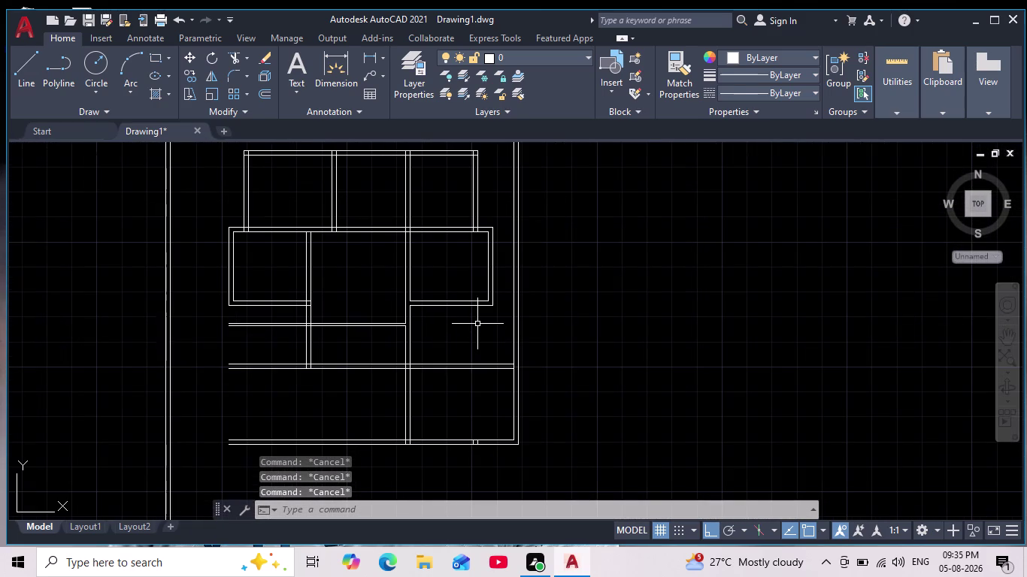
Fence-trim the horizontal wall lines between the middle walls.
scroll(down, 3)
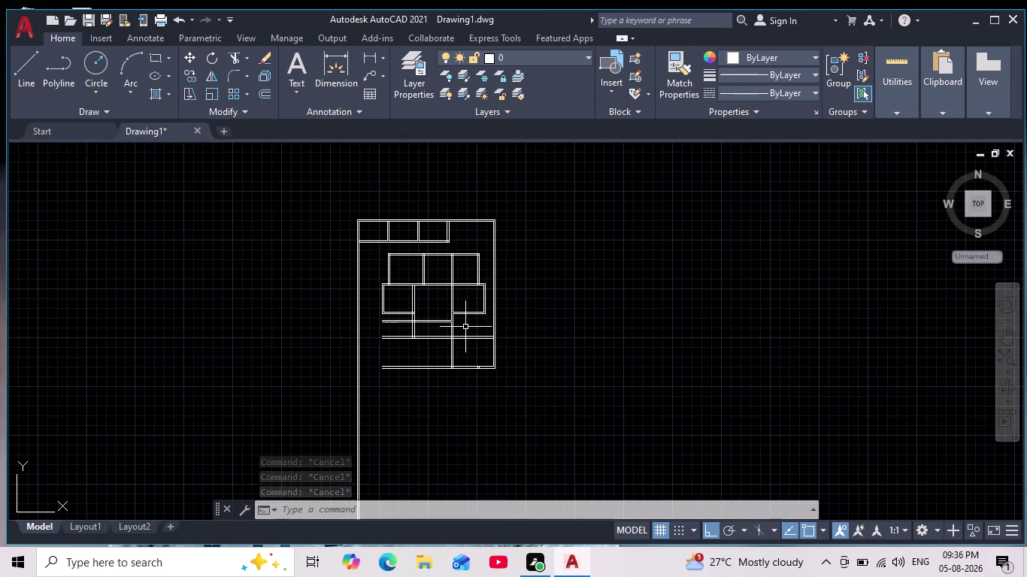
scroll(up, 3)
scroll(up, 3)
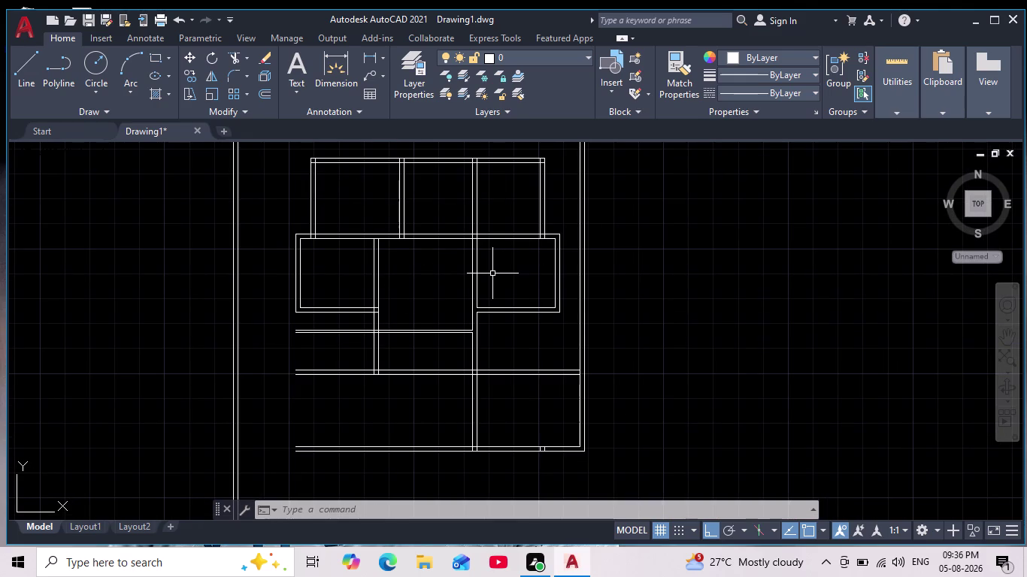
scroll(down, 3)
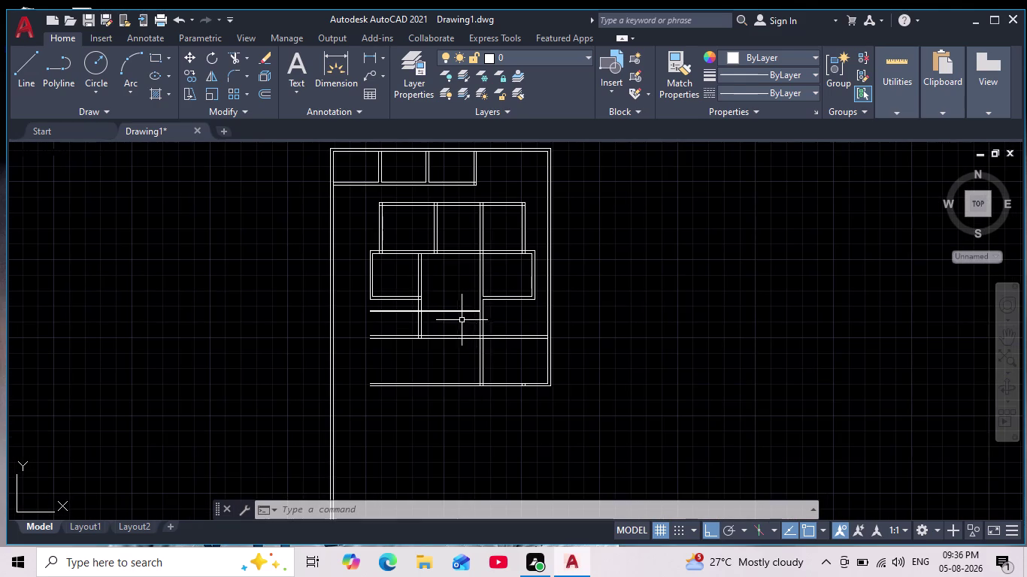
scroll(up, 3)
scroll(up, 3)
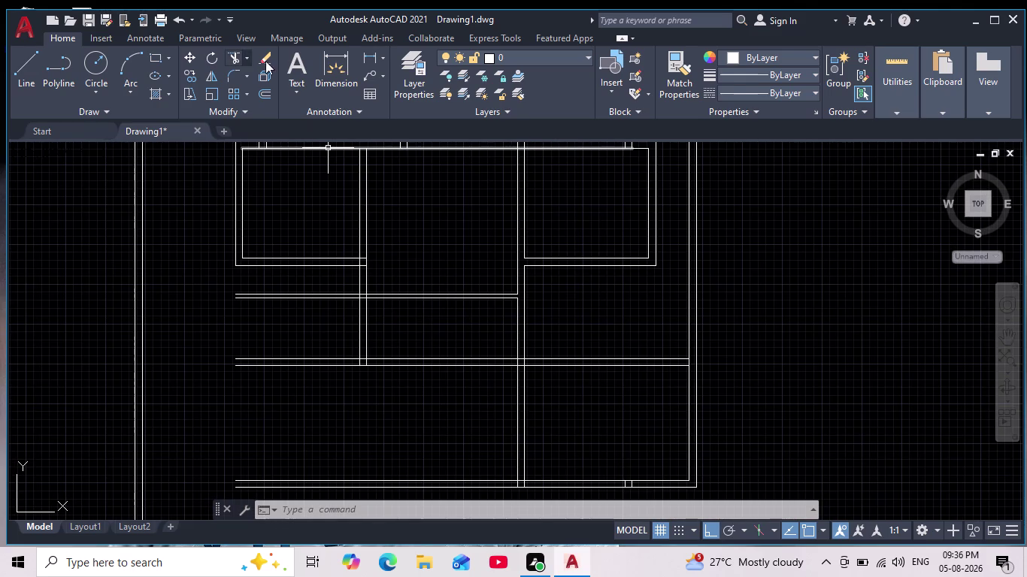
click(240, 55)
drag(433, 263, 435, 297)
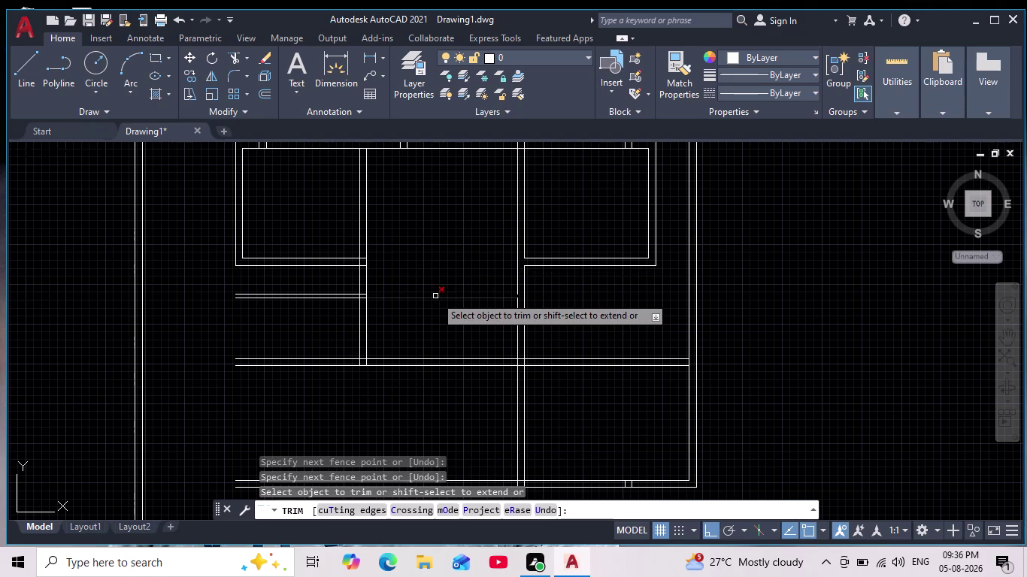
drag(452, 314, 454, 282)
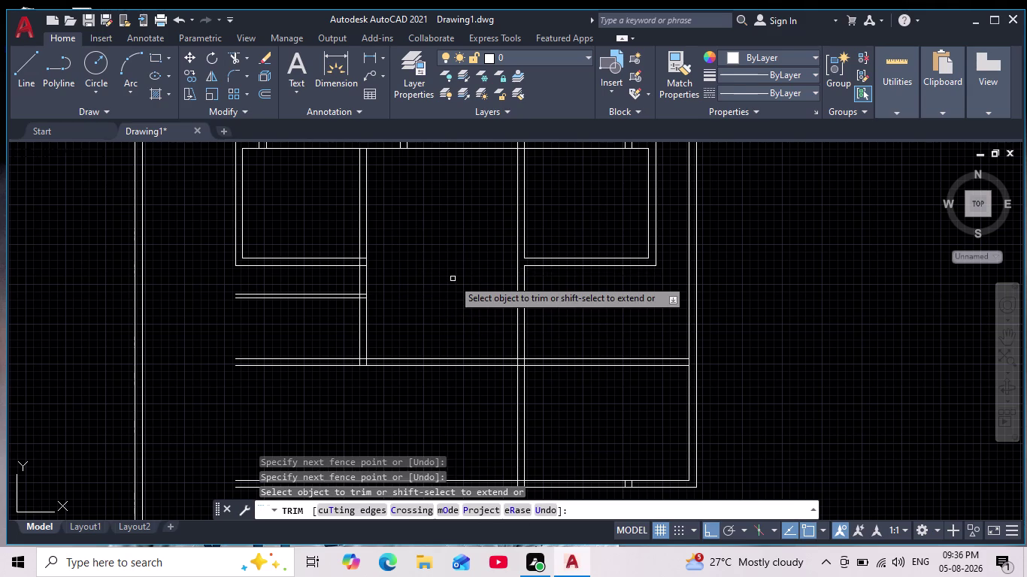
key(Escape)
key(Escape)
Extend the vertical wall line down to the lower wall with EX.
text(ex)
key(Return)
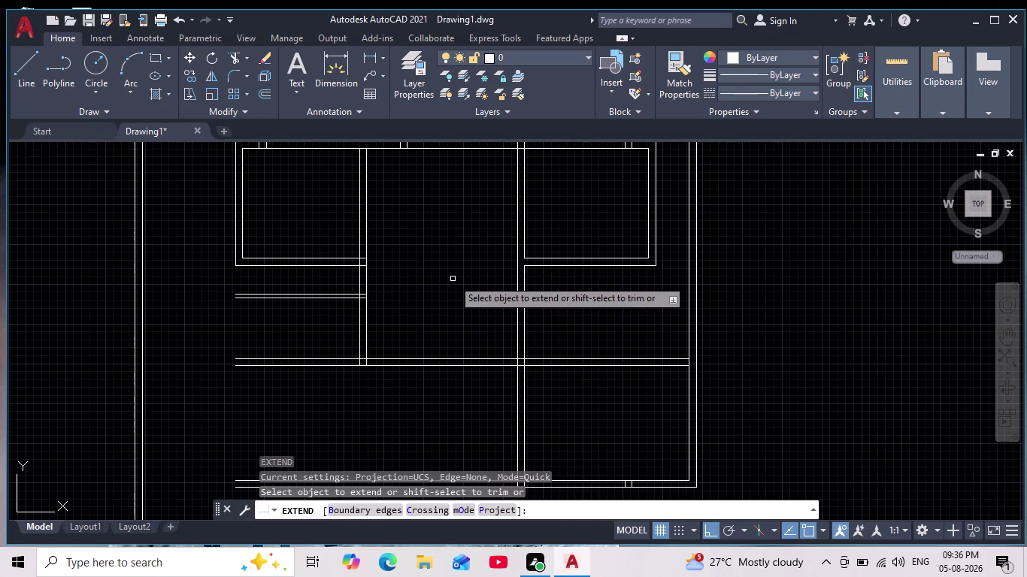
click(517, 285)
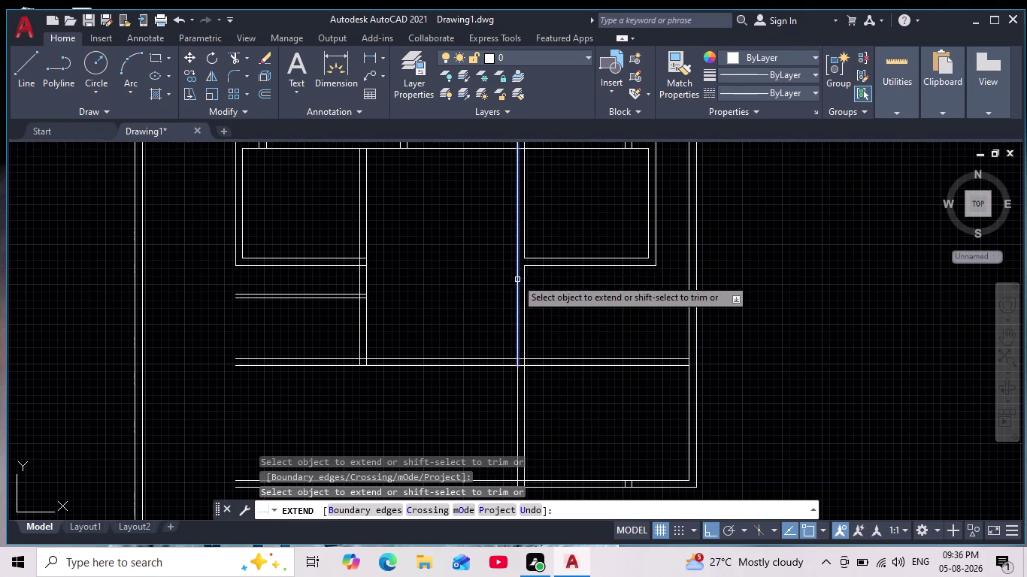
scroll(down, 3)
scroll(up, 3)
key(Escape)
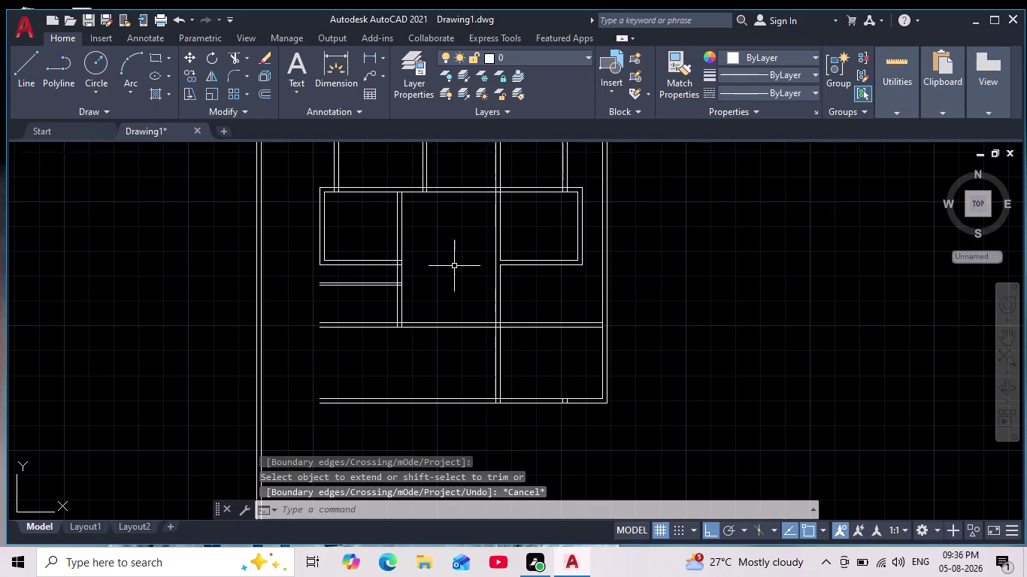
key(Escape)
scroll(up, 3)
middle_drag(382, 265, 379, 308)
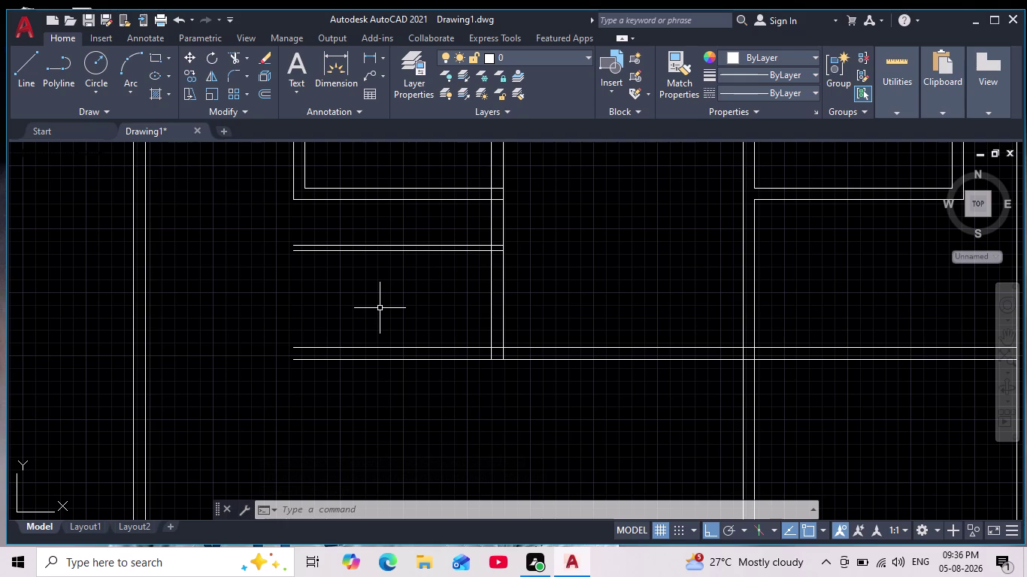
Offset the vertical wall line 3'10.5" to the left.
key(o)
key(Return)
text(3'10)
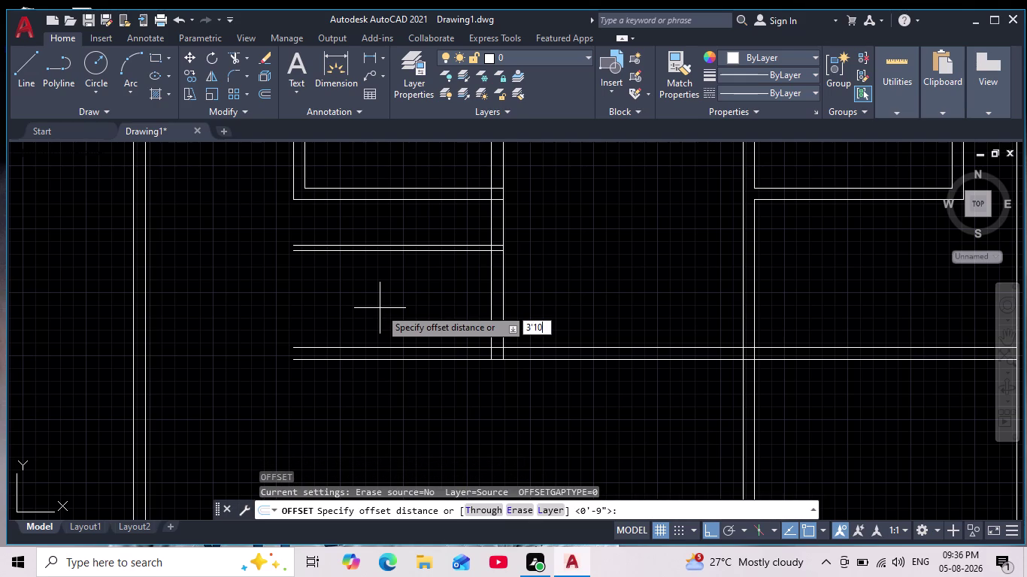
text(.5")
key(Return)
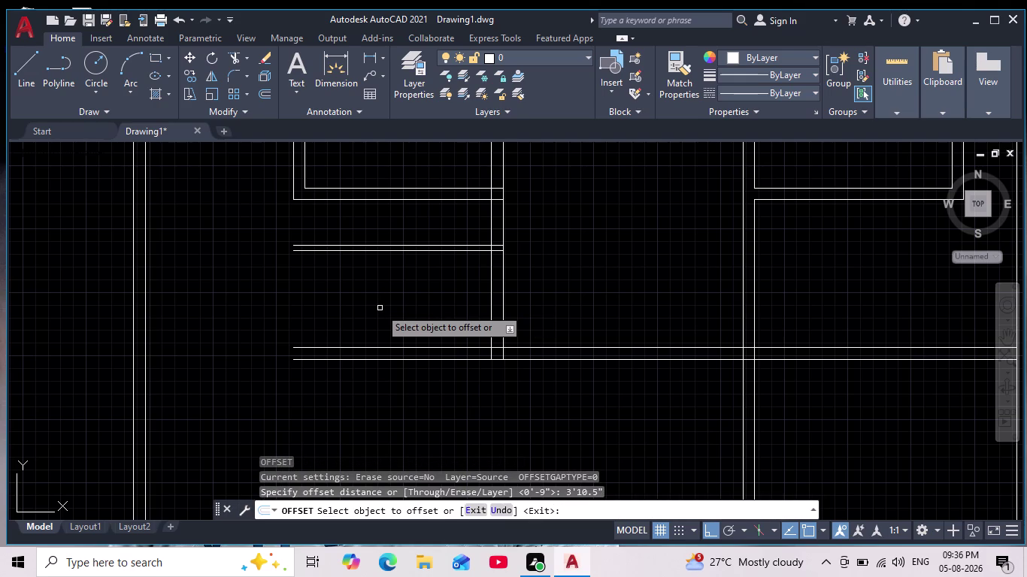
click(492, 307)
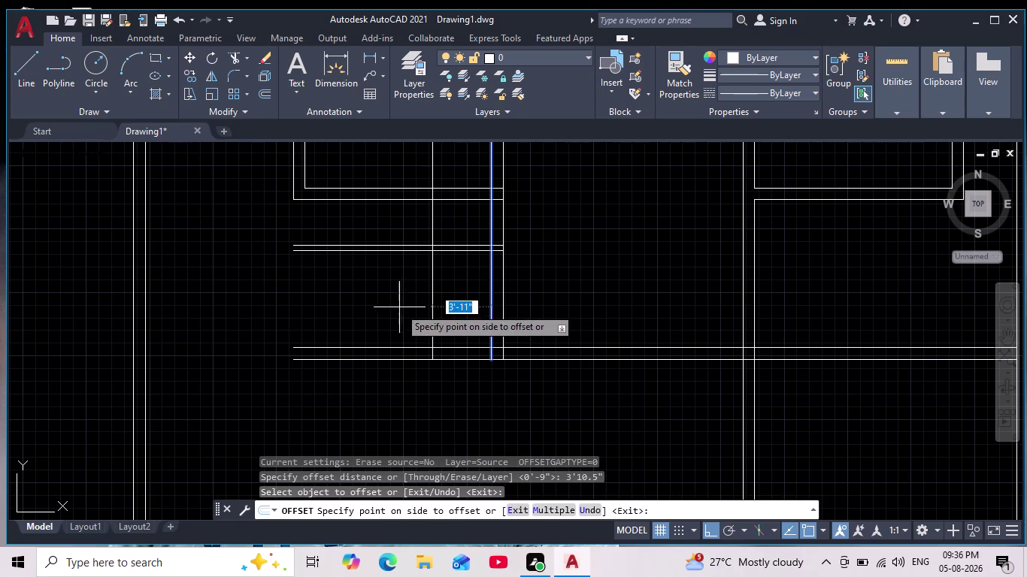
click(378, 306)
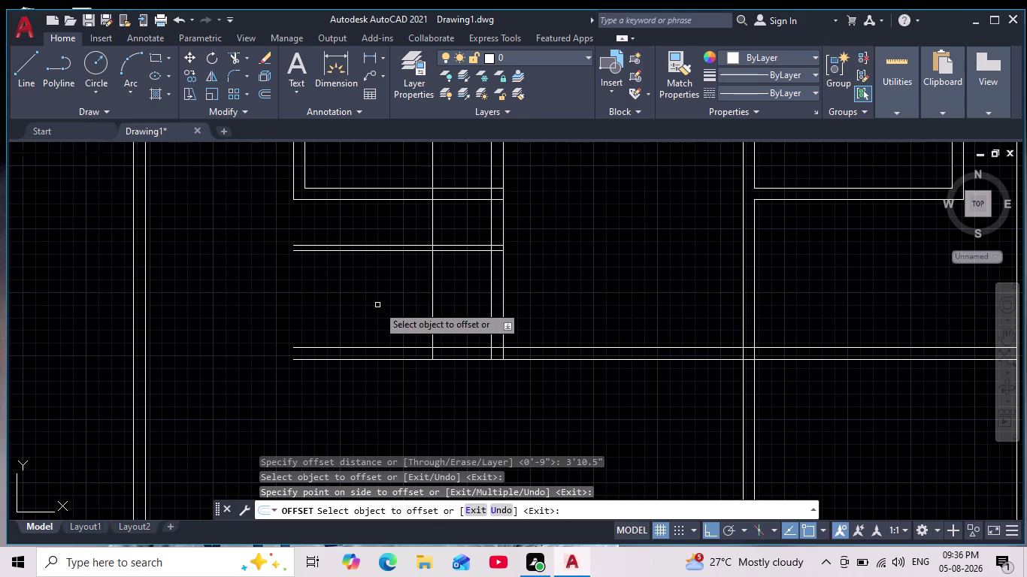
key(Return)
Offset the new vertical line 4.5" further left.
key(Return)
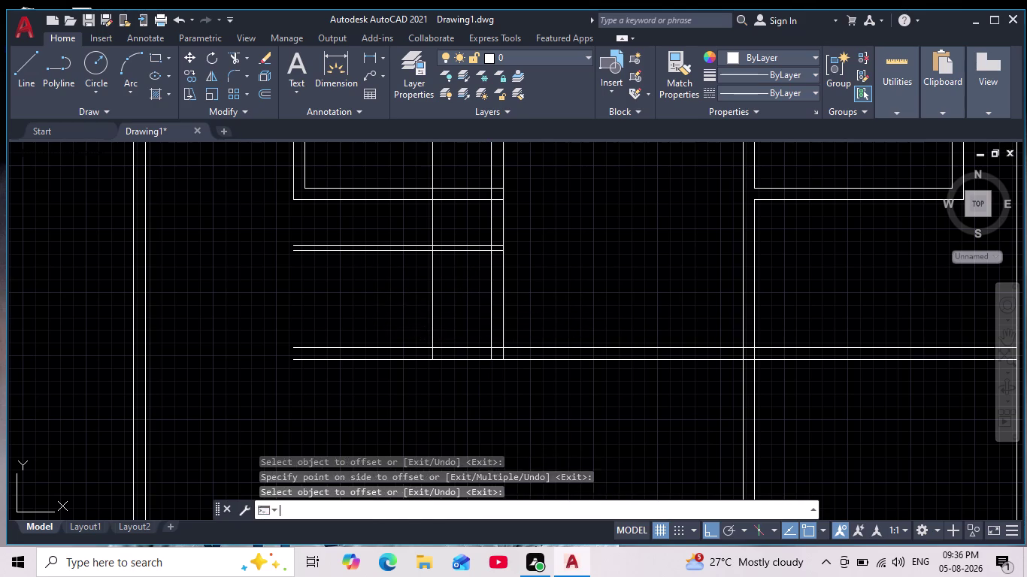
text(4.5)
key(Return)
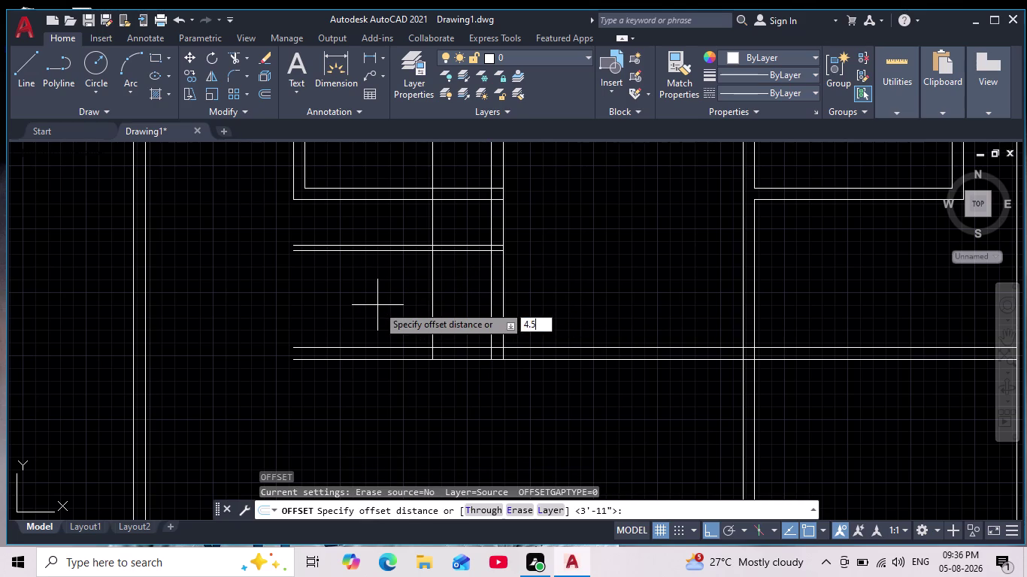
click(433, 310)
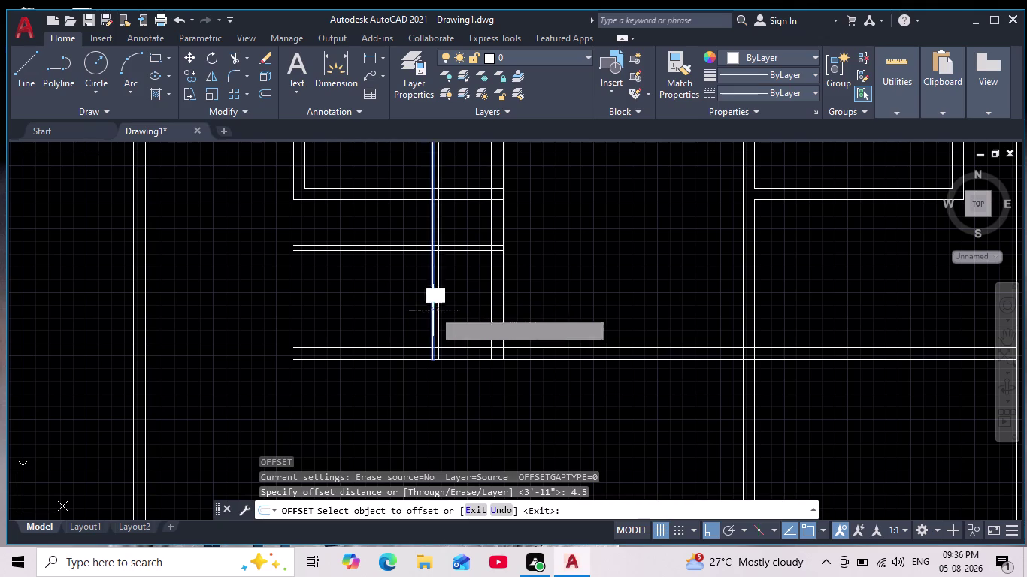
click(411, 299)
scroll(down, 3)
scroll(up, 3)
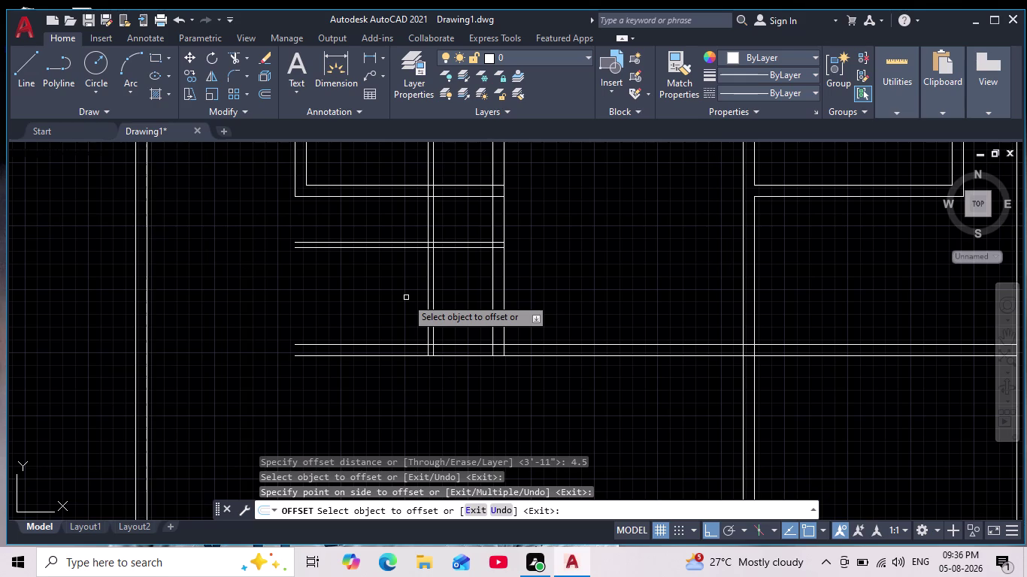
key(Return)
Offset a vertical line 5'6" to place the new partition wall.
key(Return)
key(4)
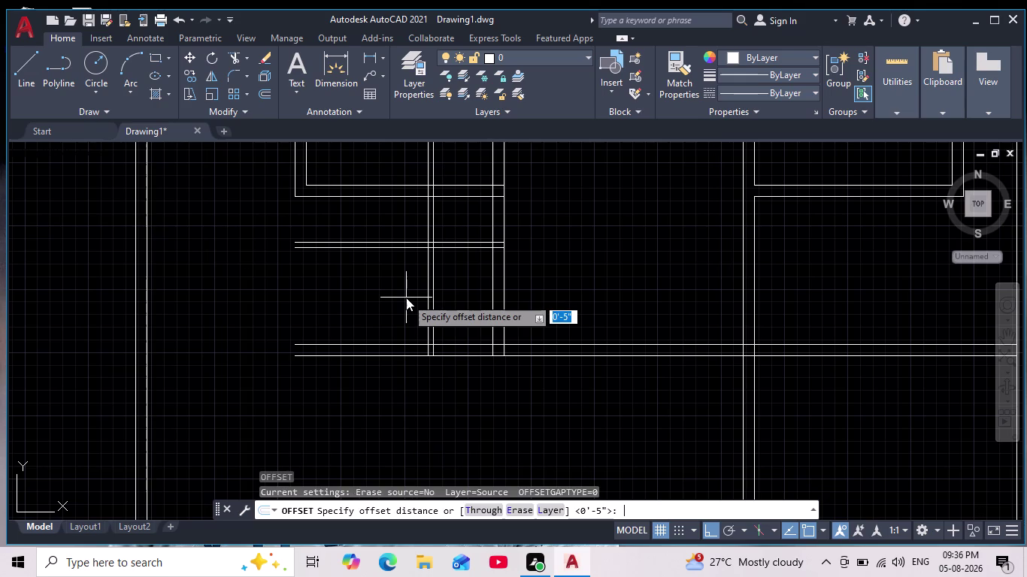
key(BackSpace)
text(5'6)
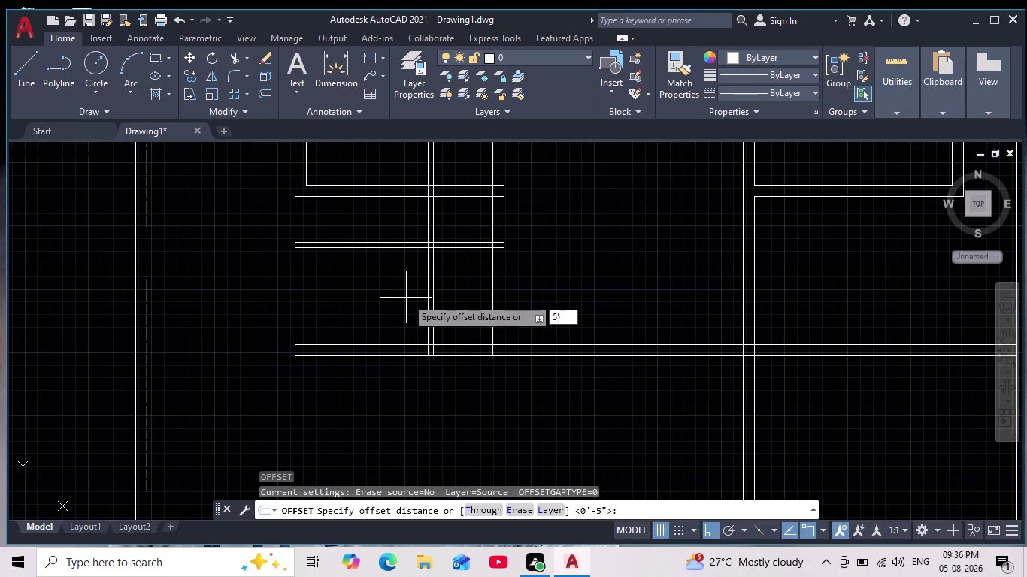
text(")
key(Return)
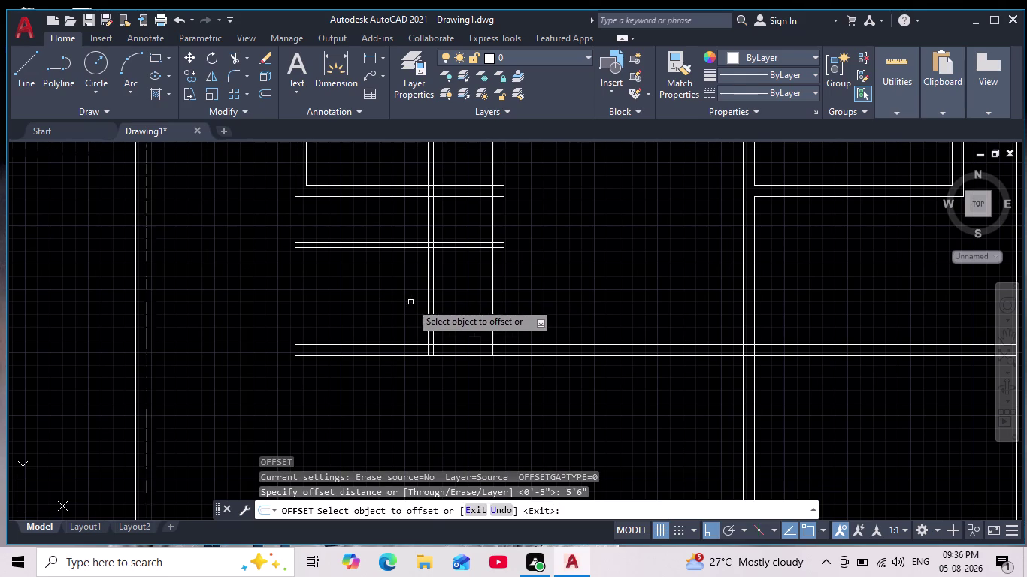
scroll(up, 3)
click(430, 312)
click(326, 293)
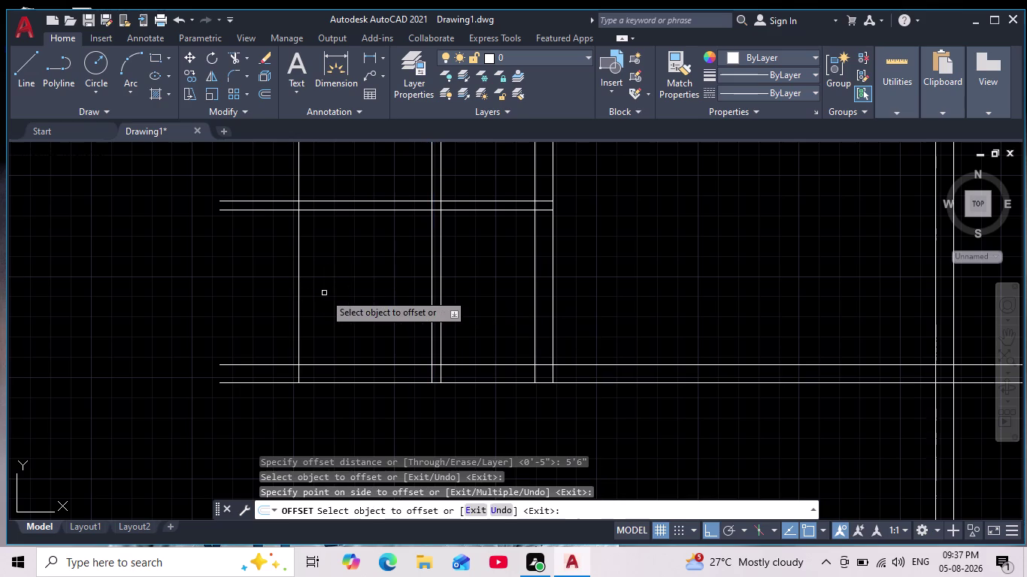
key(Return)
Offset the partition line 9" to the left for the wall thickness.
key(Return)
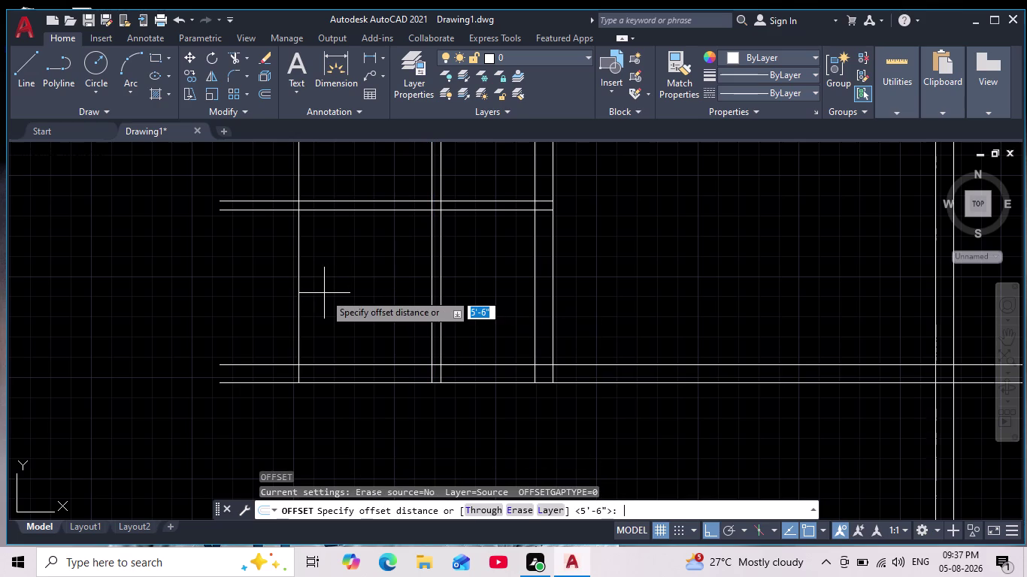
key(9)
key(Return)
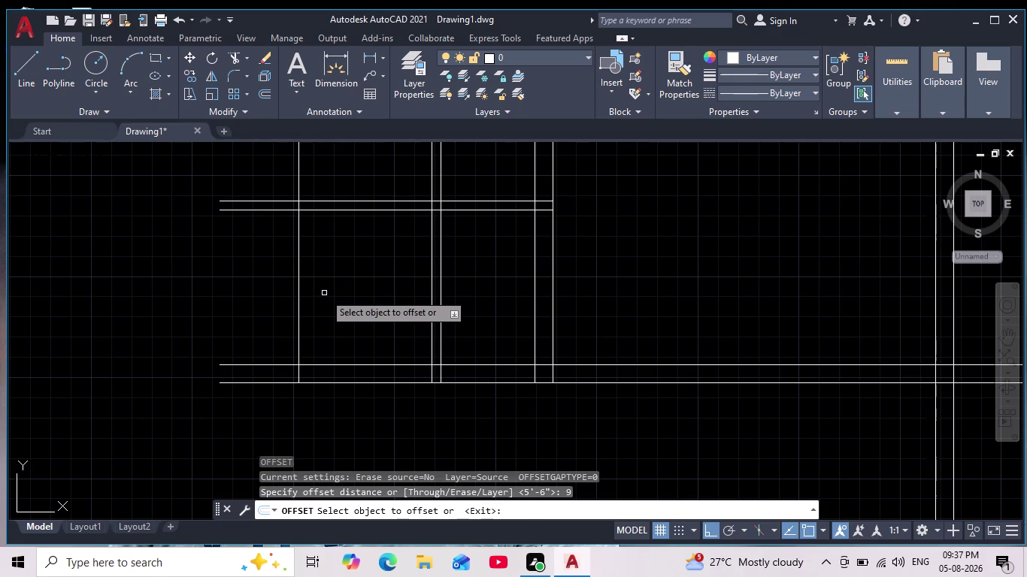
click(299, 311)
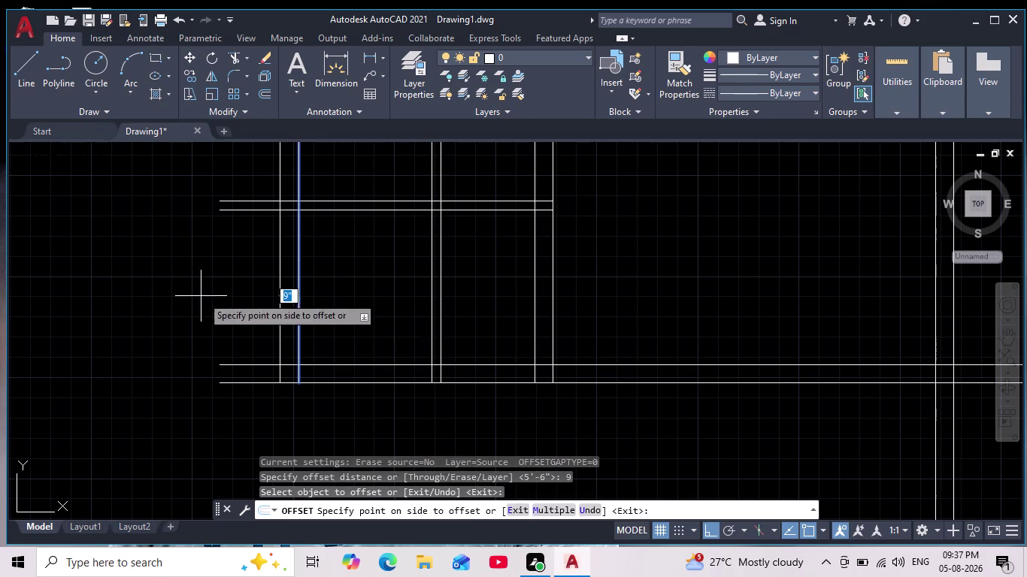
click(200, 297)
scroll(down, 3)
scroll(up, 3)
scroll(down, 3)
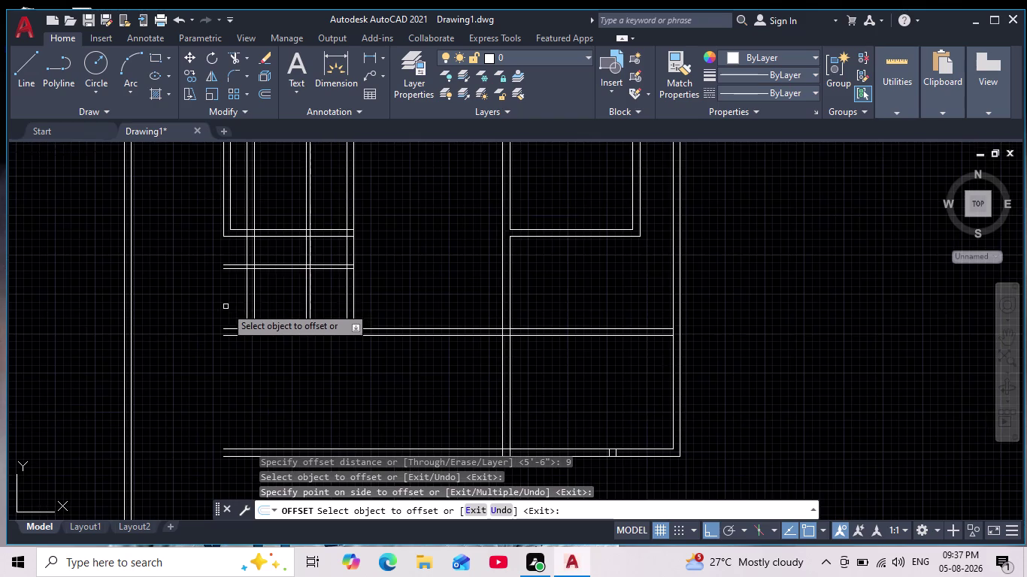
middle_drag(228, 285, 228, 339)
key(Escape)
key(Escape)
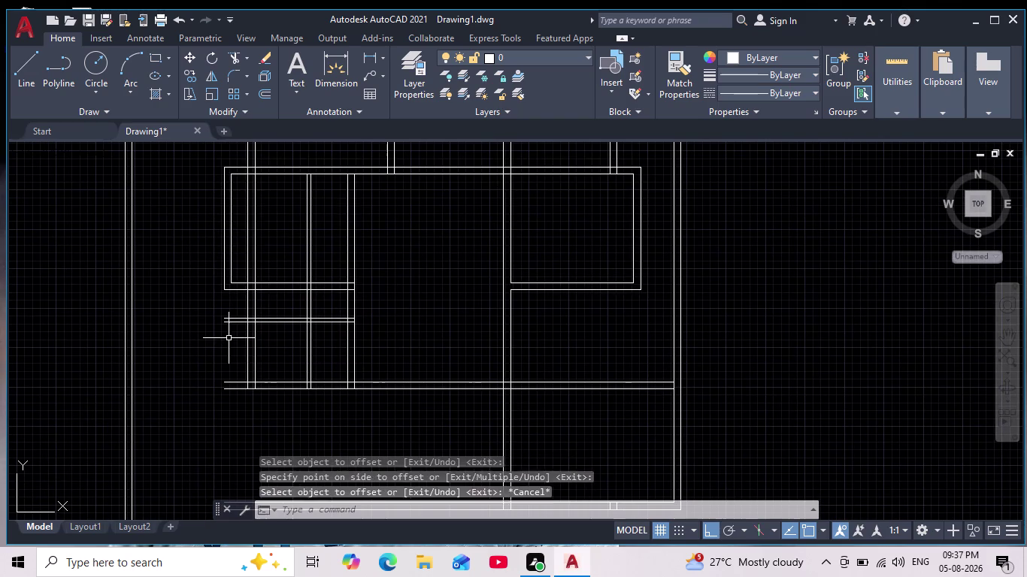
click(231, 72)
Fillet the outer and inner partition lines into squared corners with the cross wall.
scroll(up, 3)
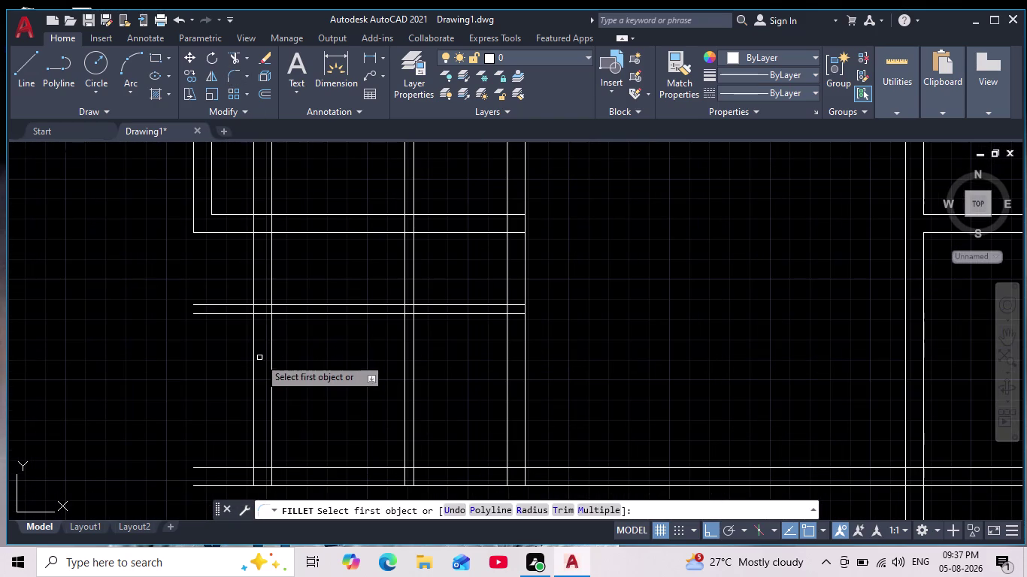
click(255, 356)
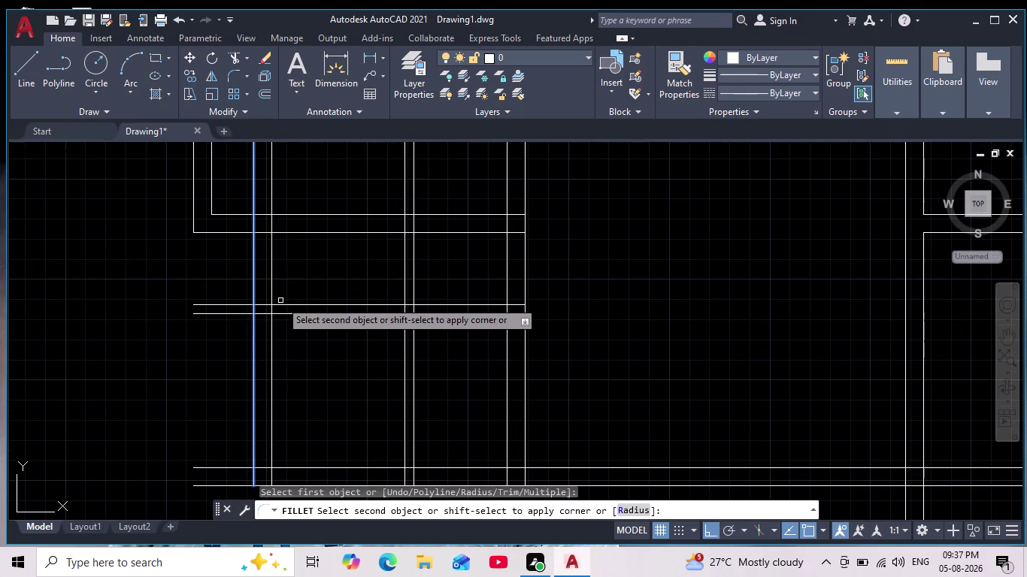
click(281, 306)
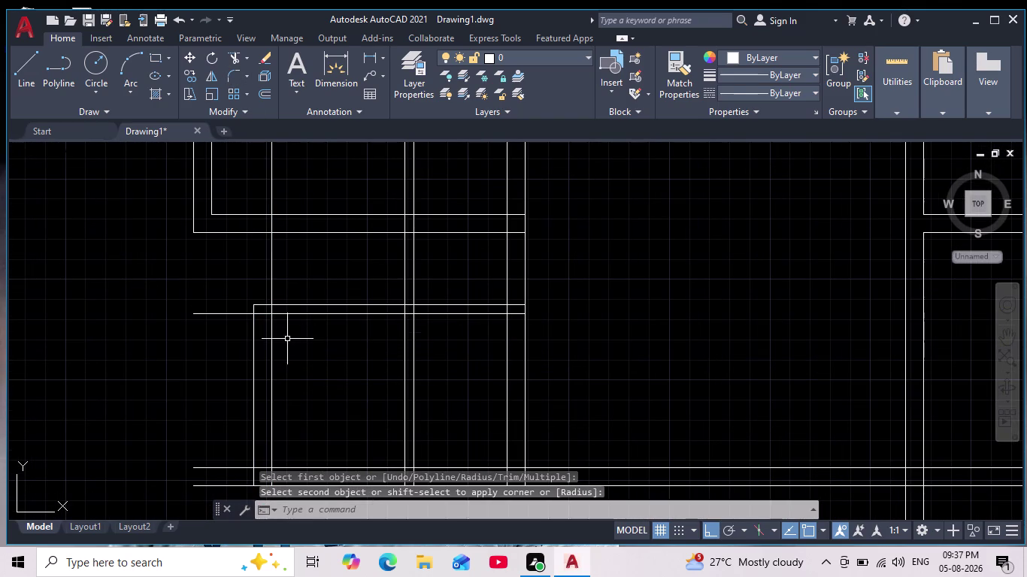
key(space)
click(271, 350)
click(289, 313)
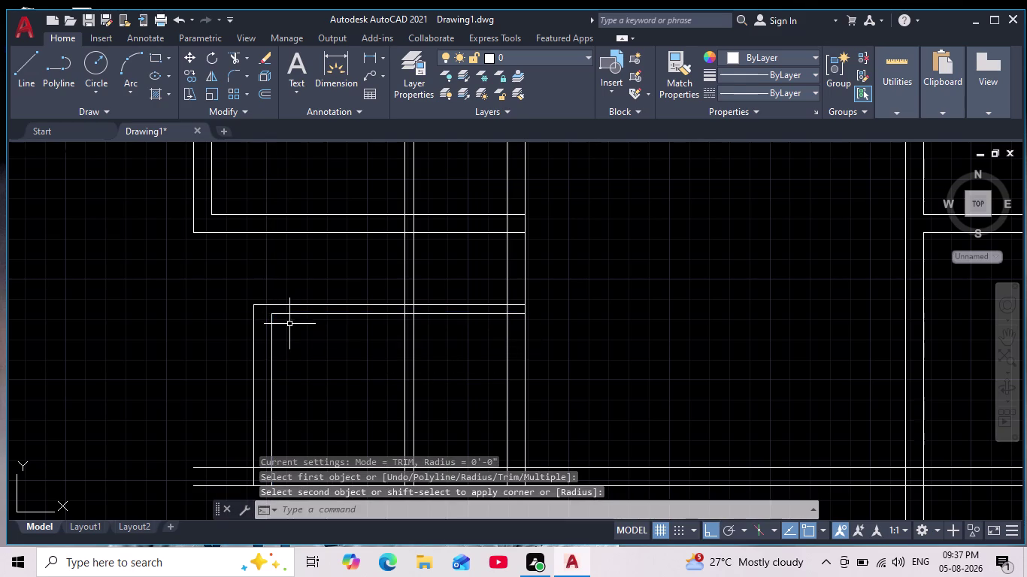
Zoom to the small room corner and cancel the unfinished fillet.
scroll(down, 3)
middle_drag(302, 355, 288, 353)
scroll(down, 3)
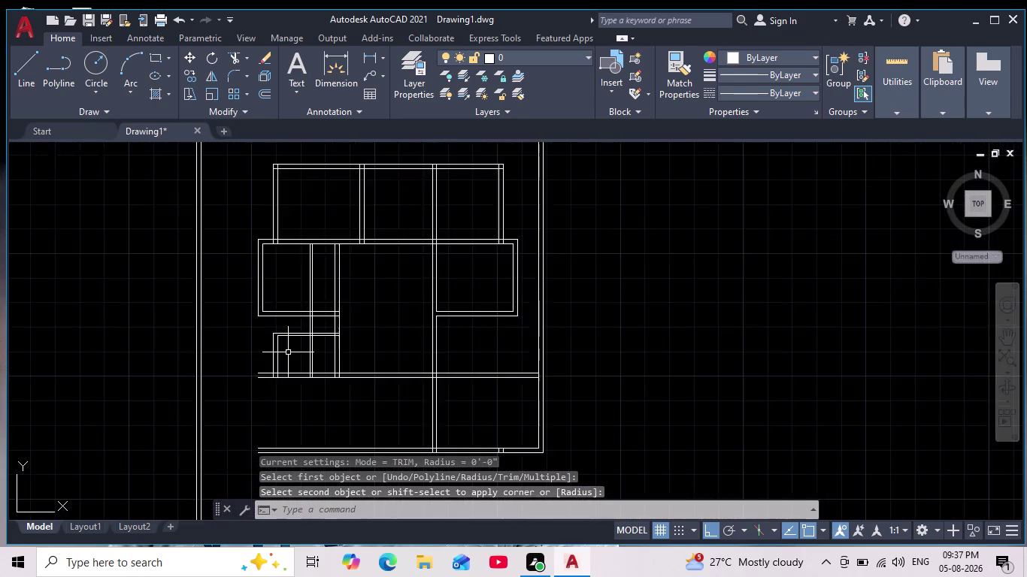
scroll(down, 3)
scroll(up, 3)
scroll(up, 3)
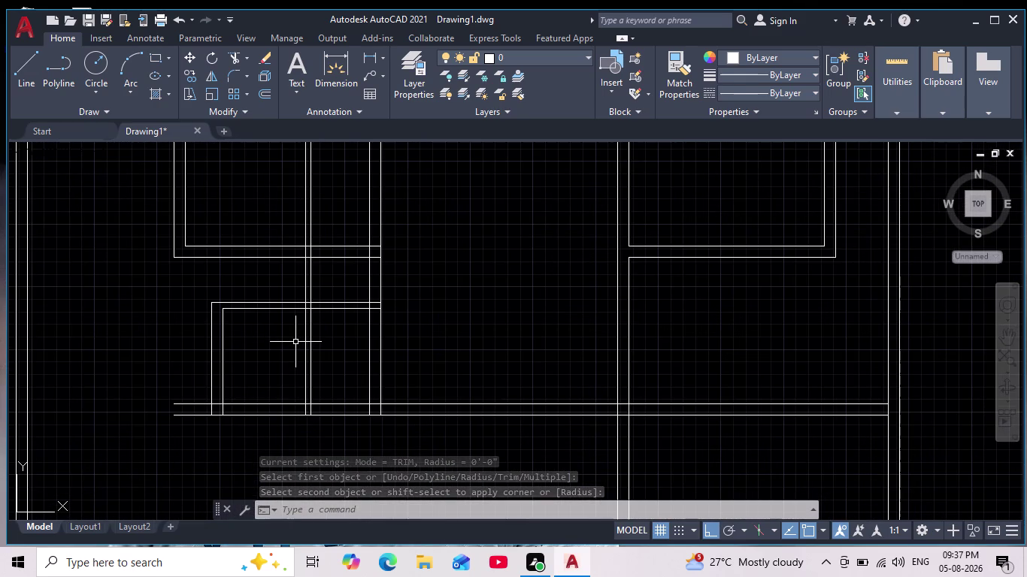
key(Escape)
key(Escape)
key(Escape)
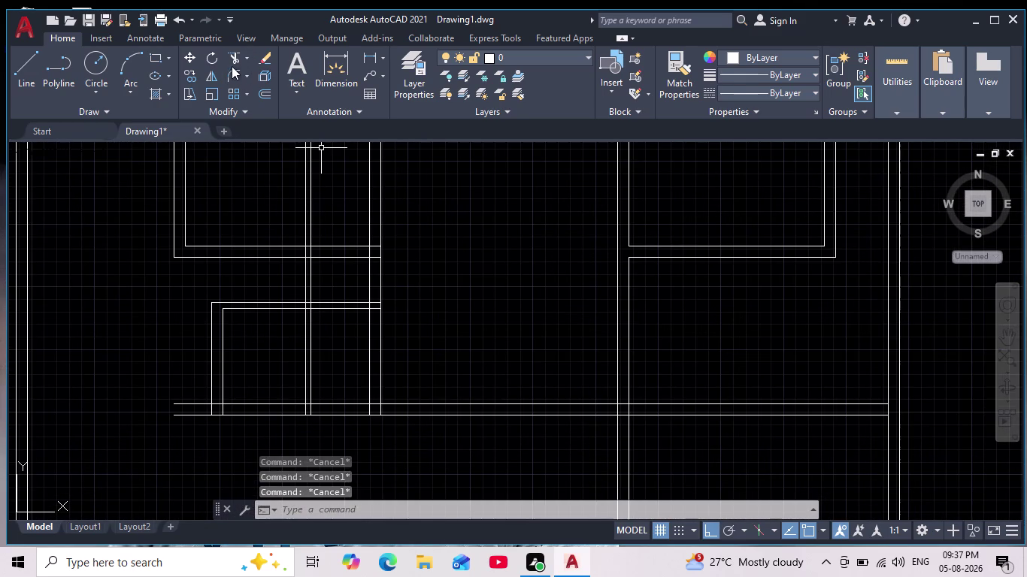
click(235, 59)
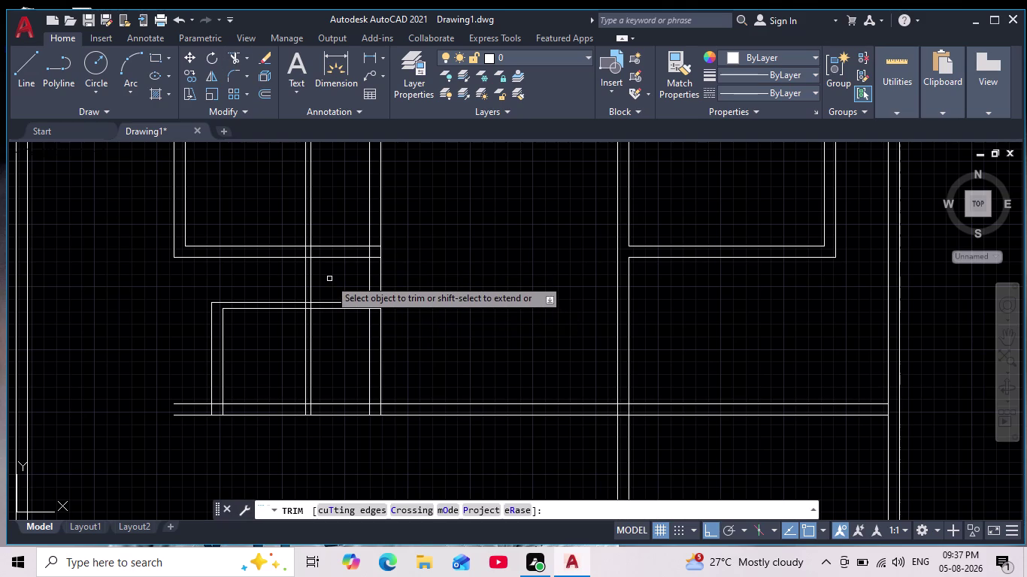
Fence-trim the wall line overlap beside the small room.
drag(329, 279, 329, 278)
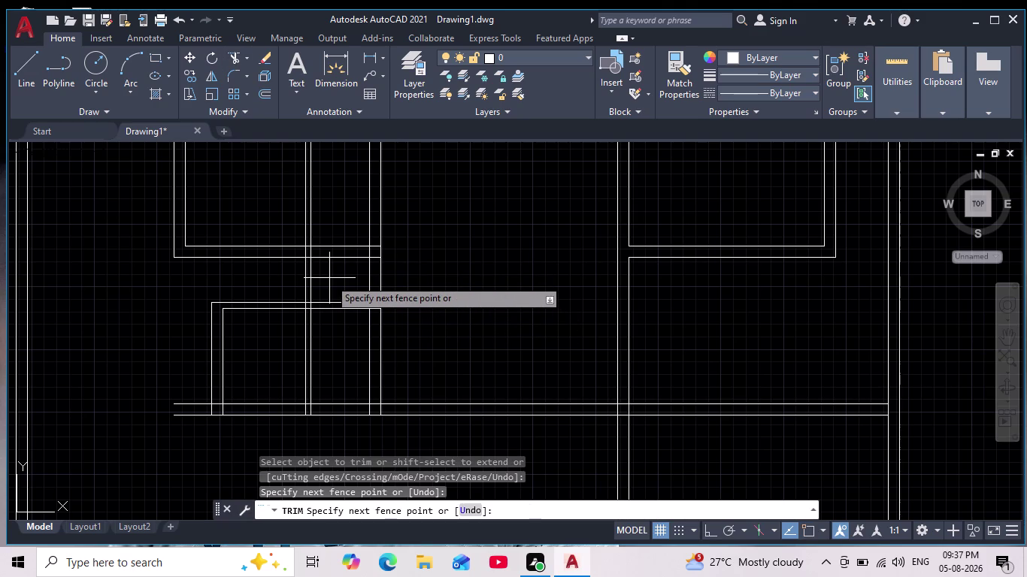
drag(329, 278, 328, 276)
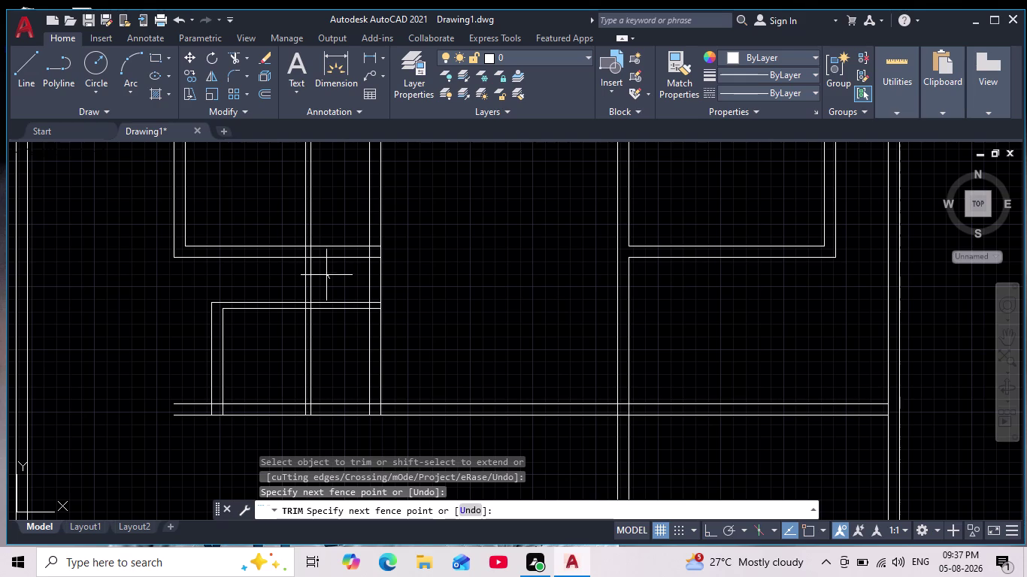
drag(327, 276, 289, 269)
scroll(down, 3)
scroll(up, 3)
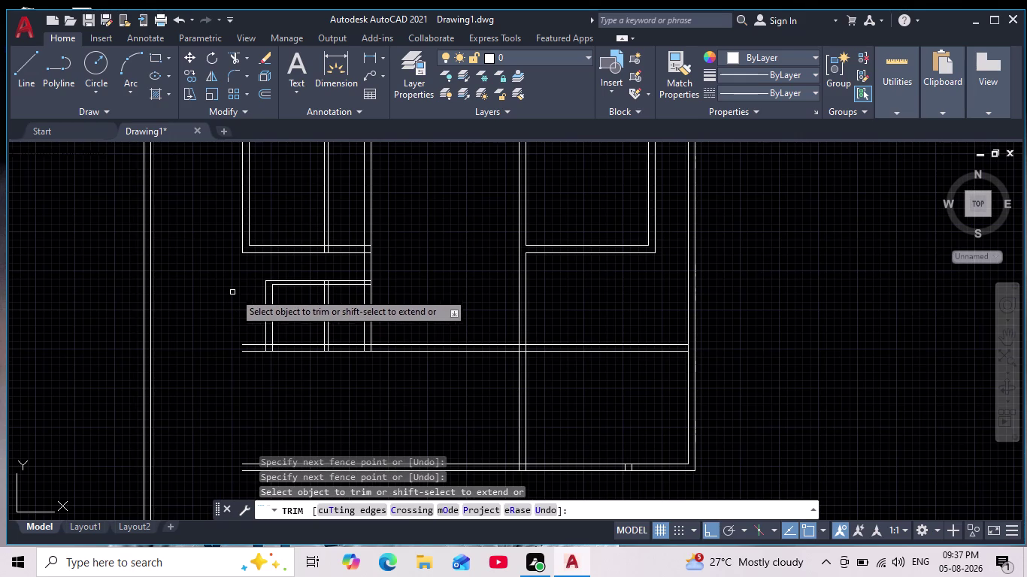
scroll(down, 3)
scroll(up, 3)
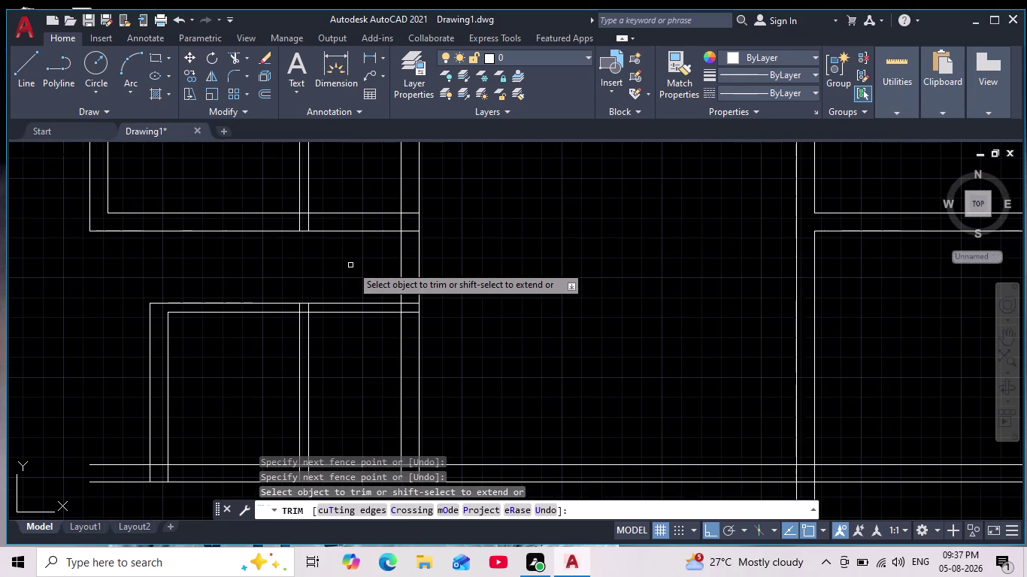
scroll(down, 3)
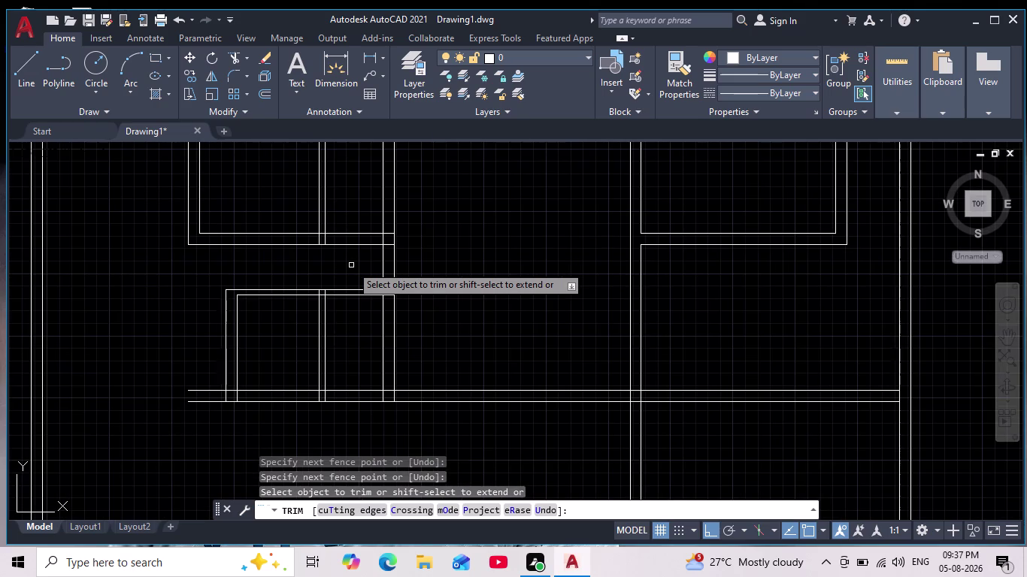
Trim the wall lines above the small room, then undo that wrong trim.
drag(357, 211, 368, 254)
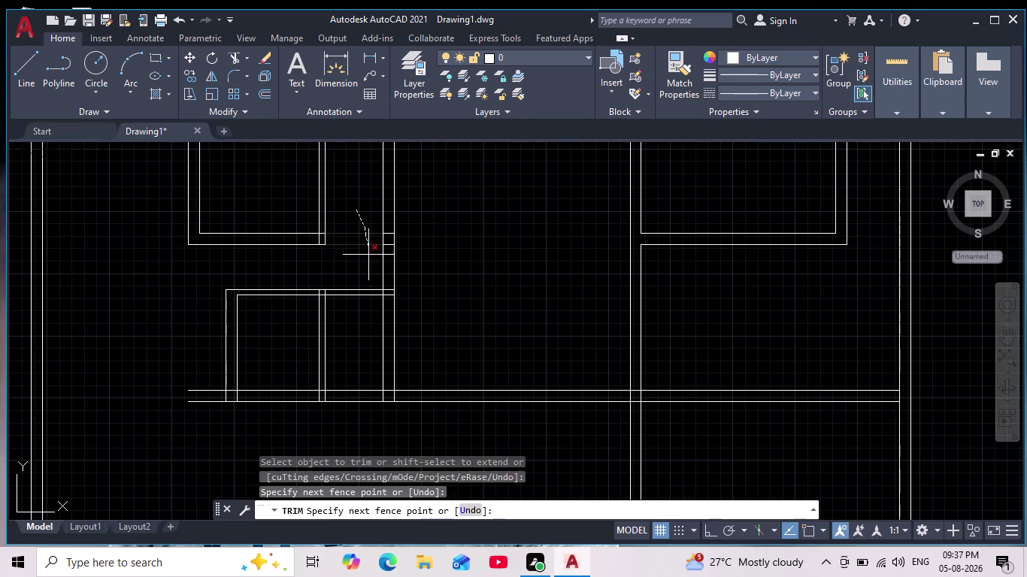
drag(368, 254, 368, 255)
drag(361, 264, 430, 259)
scroll(down, 3)
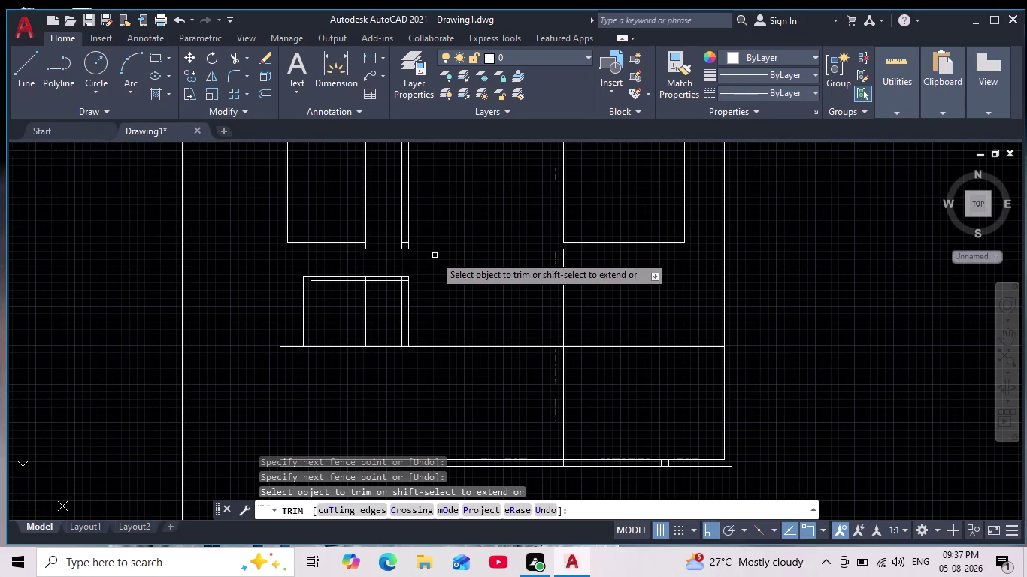
scroll(down, 3)
scroll(up, 3)
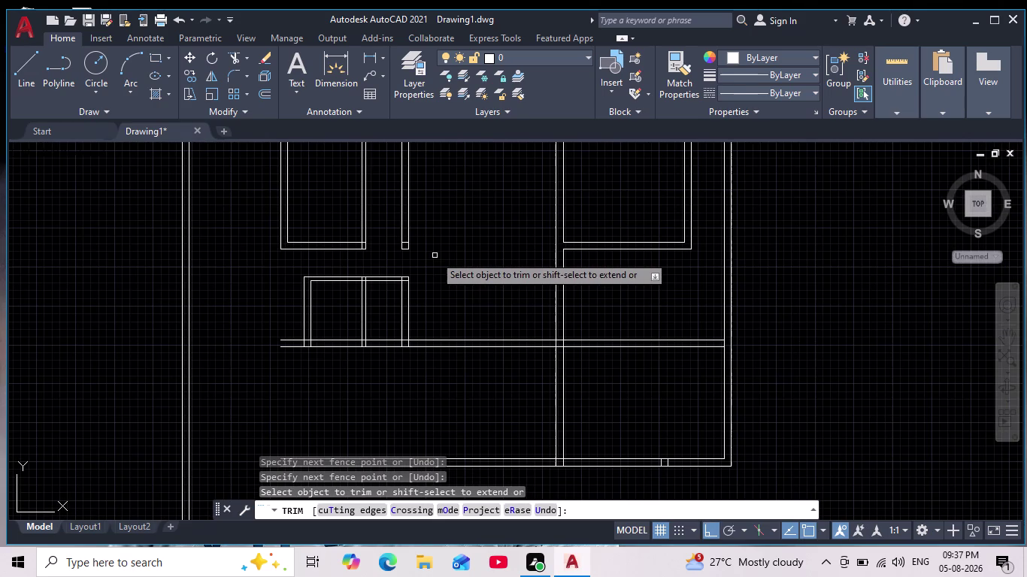
key(ctrl+z)
key(Escape)
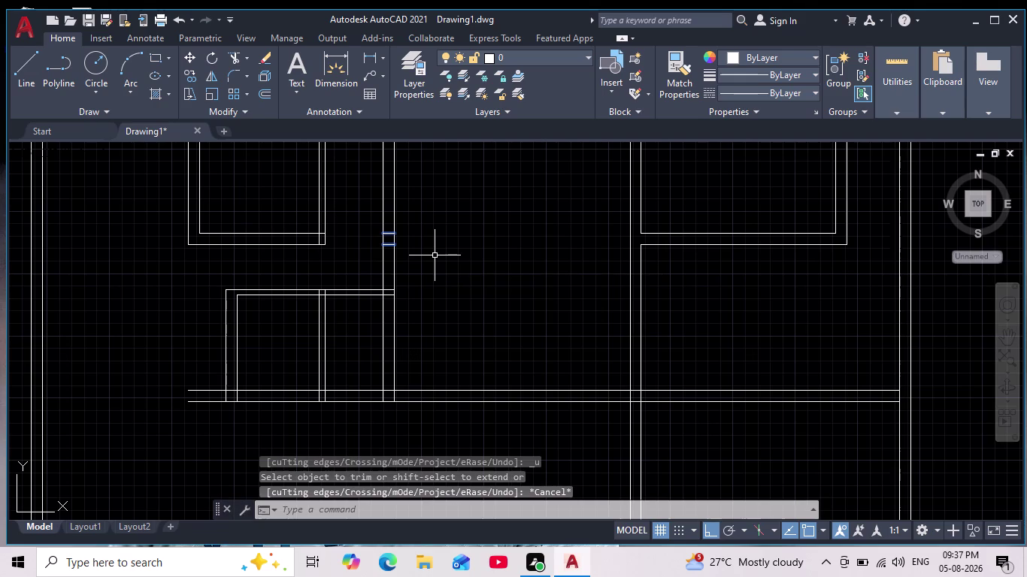
key(Escape)
key(Escape)
key(ctrl+z)
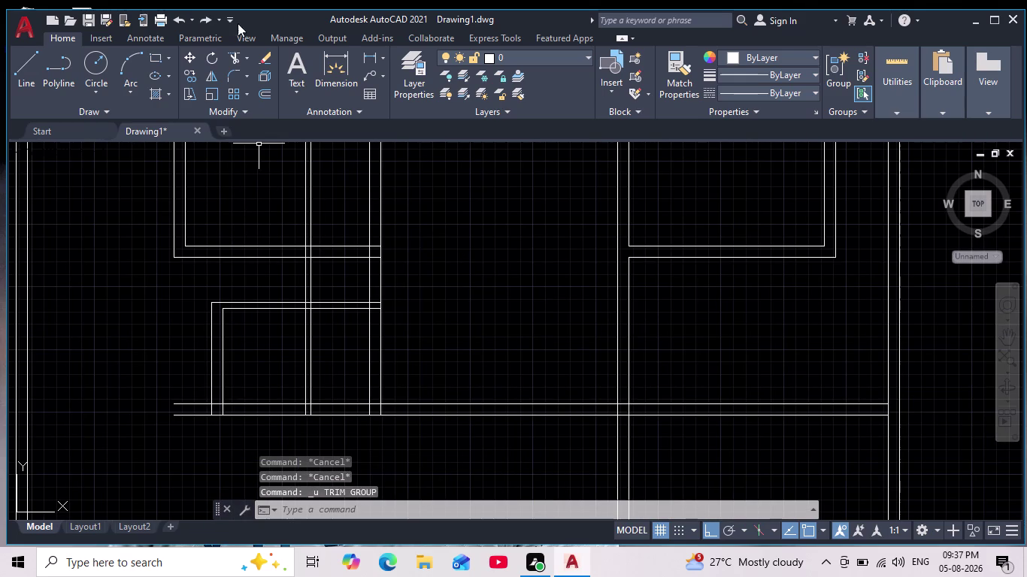
Redo the trim, cutting overlaps and stray segments at the small room junction.
click(229, 57)
drag(290, 283, 328, 283)
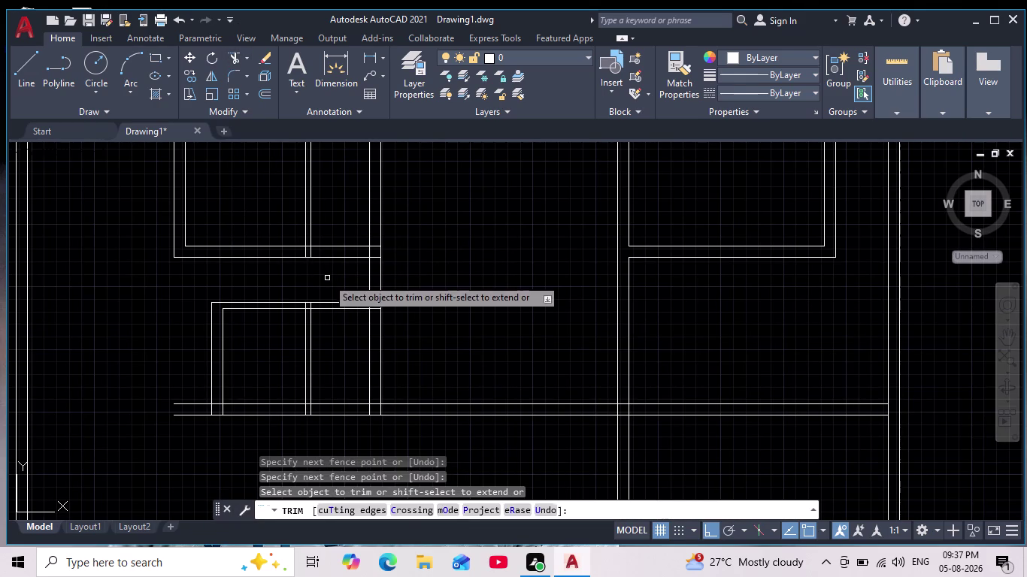
drag(342, 229, 336, 280)
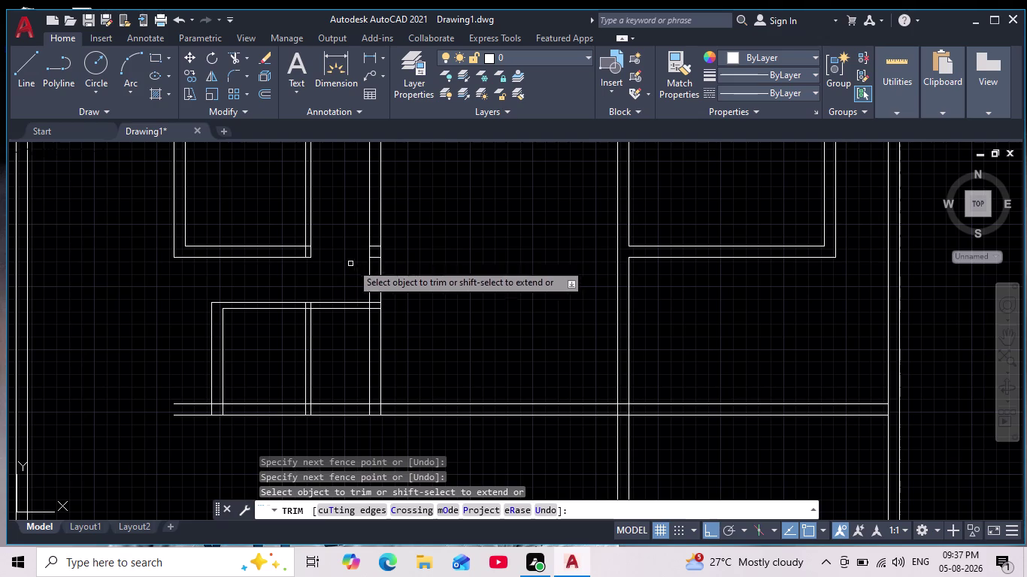
scroll(up, 3)
drag(322, 246, 322, 422)
scroll(down, 3)
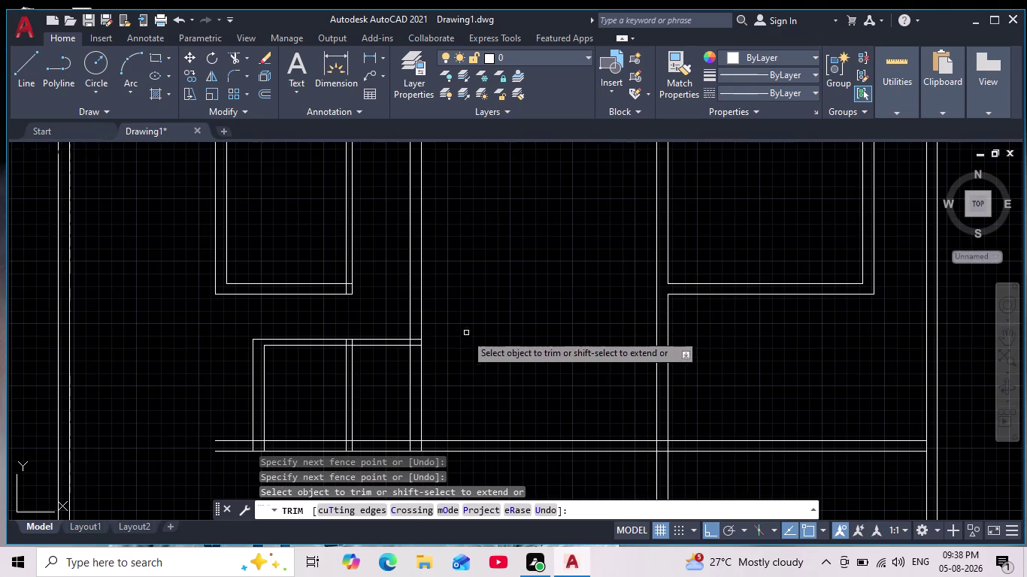
scroll(up, 3)
drag(360, 287, 367, 364)
scroll(up, 3)
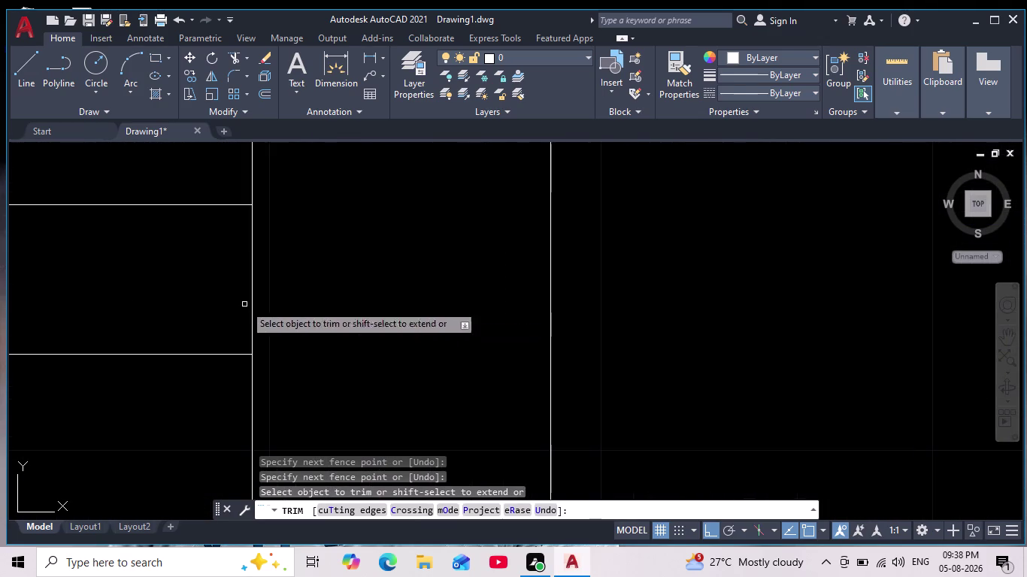
drag(179, 290, 286, 270)
scroll(down, 3)
scroll(down, 3)
Trim stray wall segments and lines crossing the lower wall at the next junction.
middle_drag(559, 298, 559, 171)
scroll(down, 3)
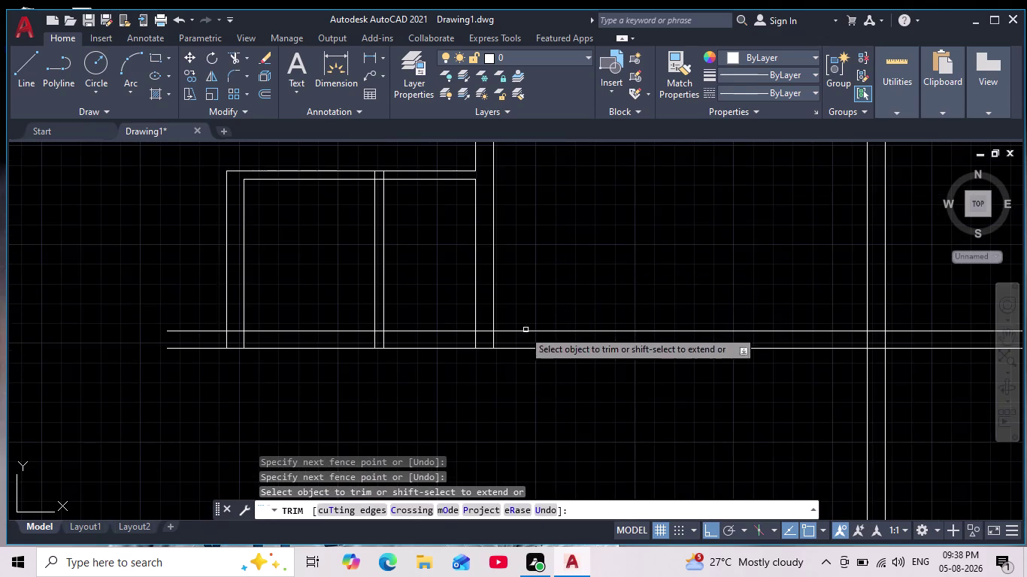
scroll(up, 3)
drag(486, 276, 498, 333)
drag(435, 339, 604, 314)
scroll(down, 3)
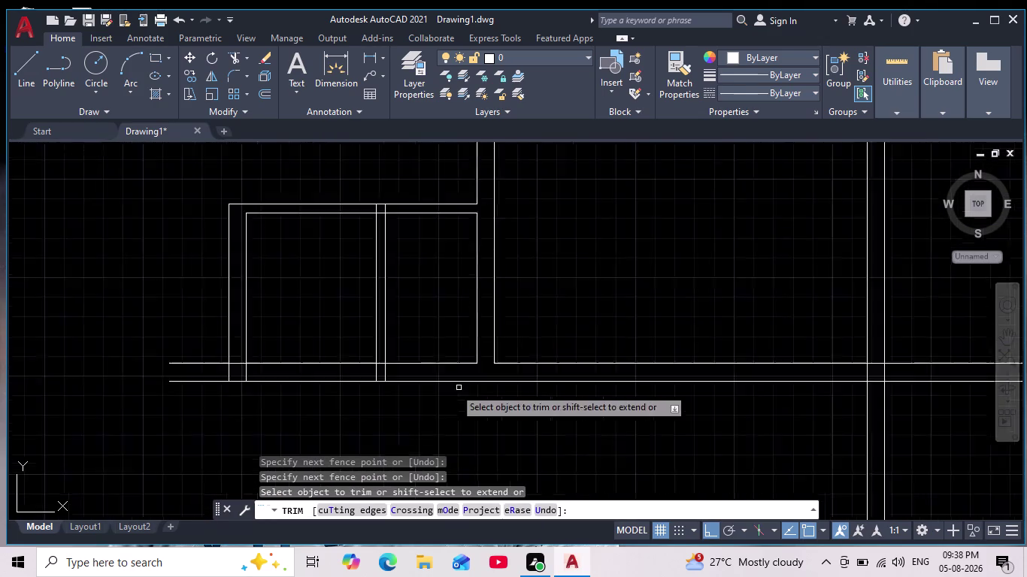
scroll(up, 3)
drag(431, 299, 669, 272)
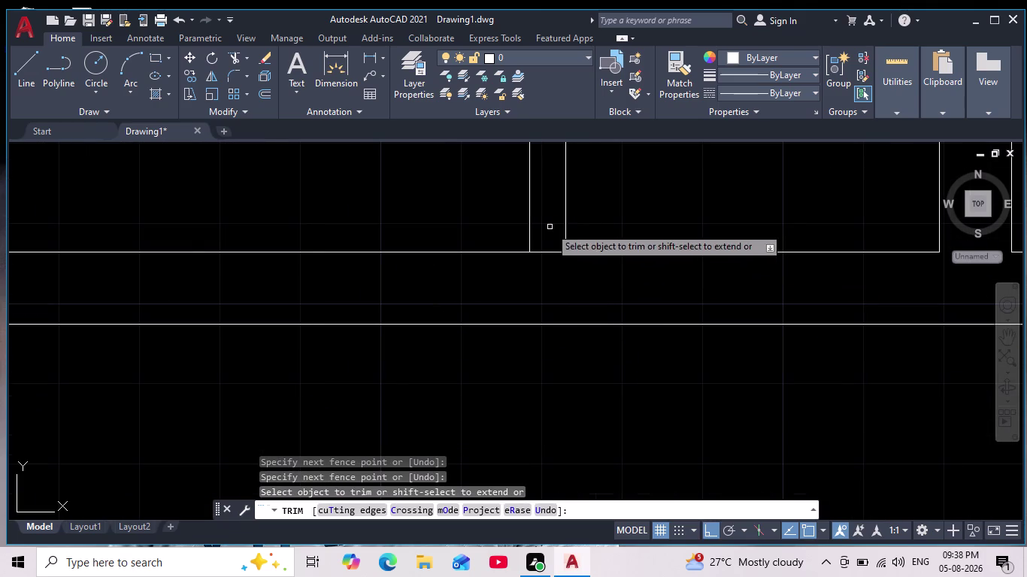
drag(548, 227, 549, 262)
scroll(down, 3)
scroll(up, 3)
Trim the remaining wall lines crossing the lower wall and end the trim.
drag(310, 245, 496, 248)
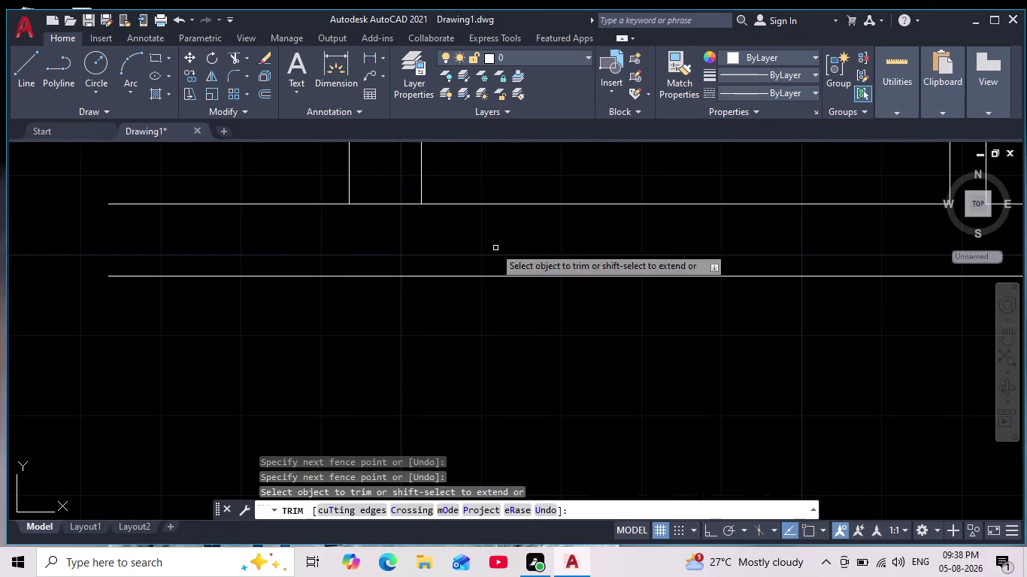
drag(401, 181, 400, 235)
scroll(down, 3)
scroll(down, 3)
scroll(down, 3)
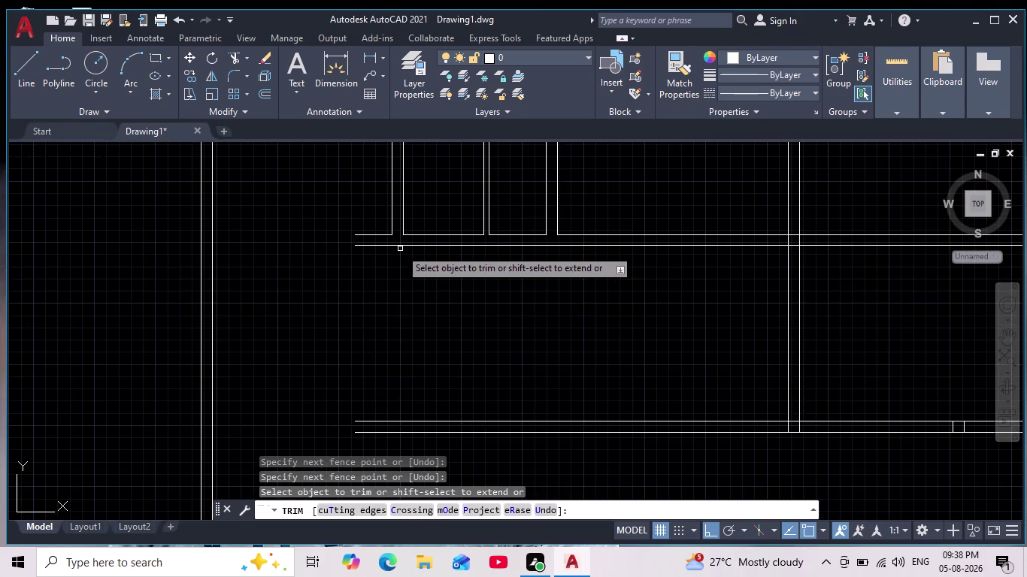
scroll(down, 3)
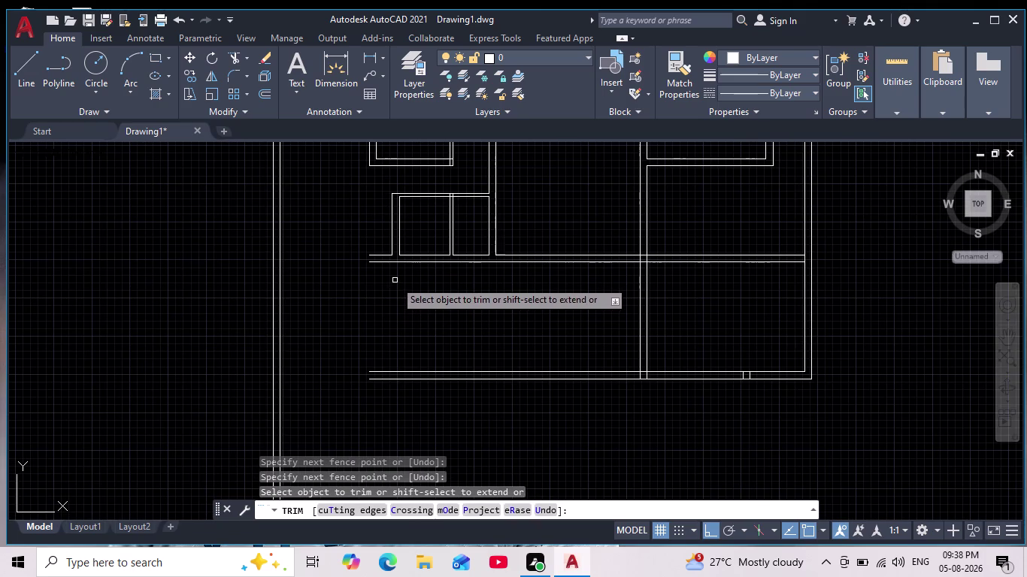
scroll(down, 3)
scroll(up, 3)
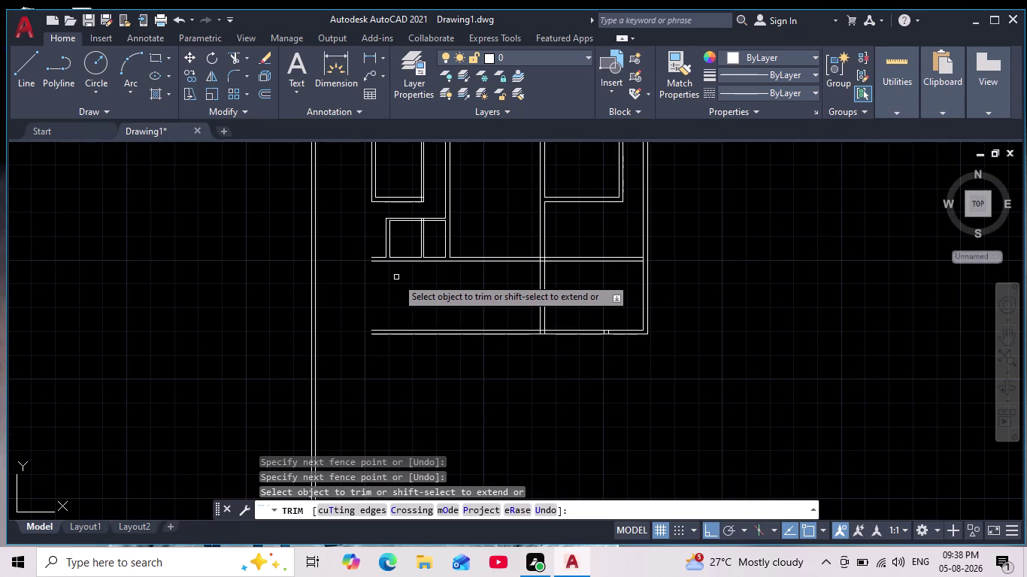
scroll(up, 3)
key(Escape)
key(Escape)
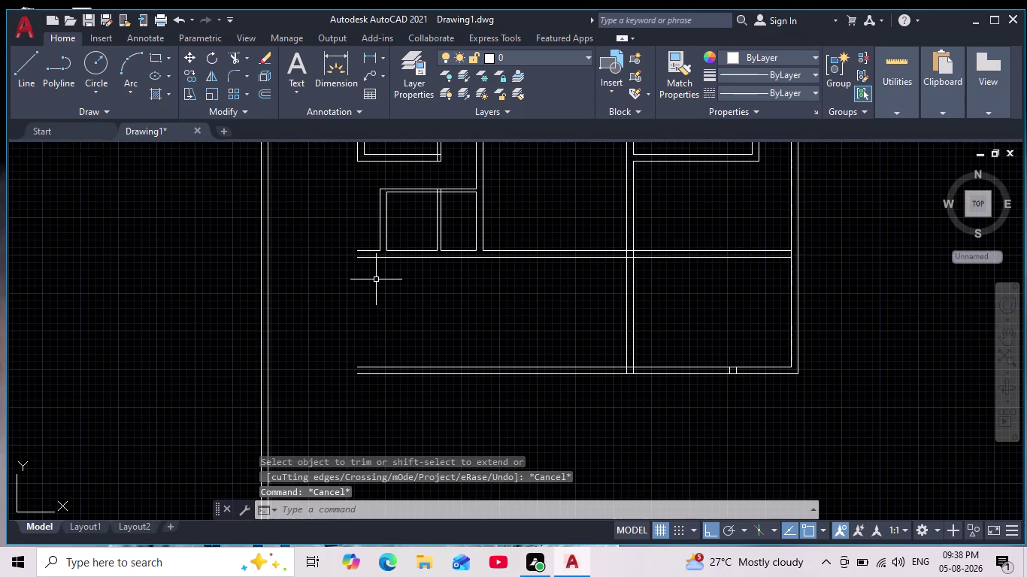
Extend the small room's wall lines down to the lower wall using fence selection.
text(ex)
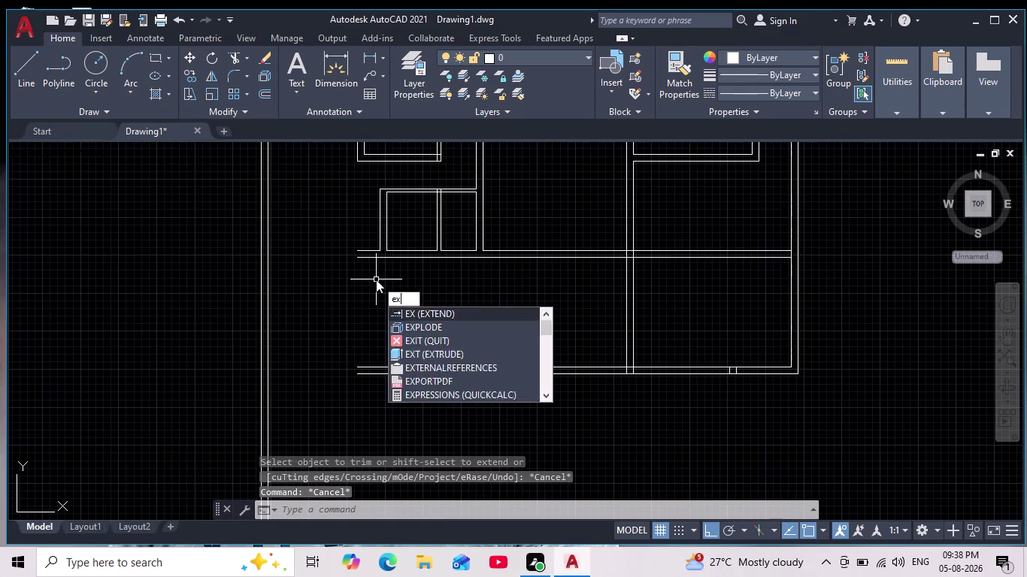
key(Return)
scroll(up, 3)
drag(394, 239, 309, 238)
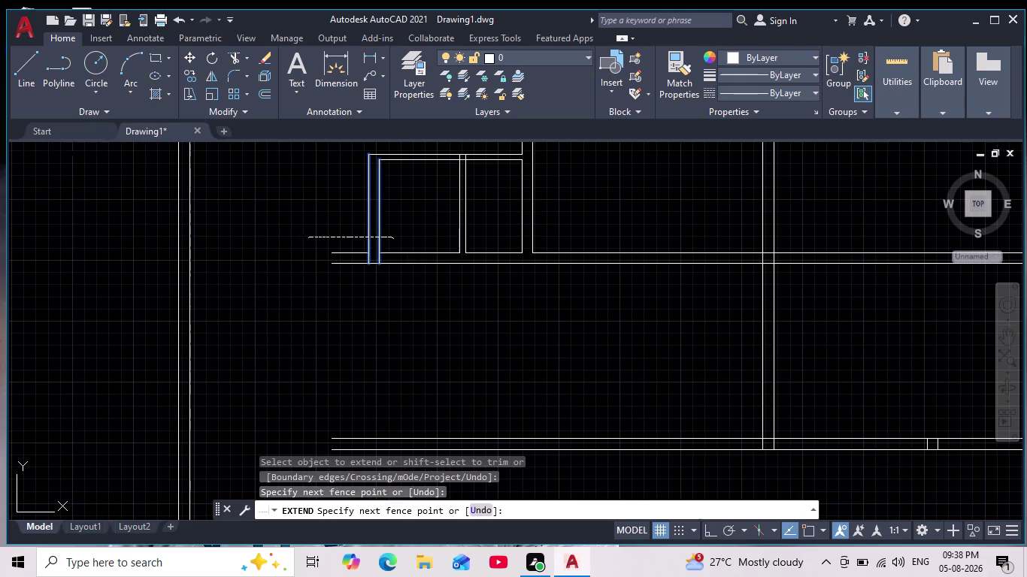
drag(333, 217, 377, 223)
drag(408, 218, 385, 223)
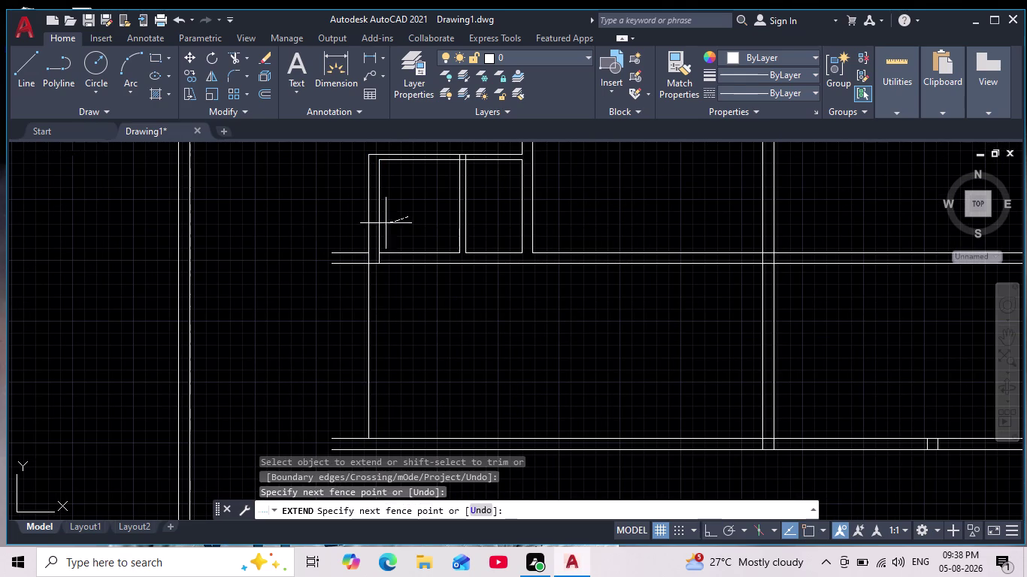
drag(385, 223, 337, 229)
scroll(down, 3)
scroll(up, 3)
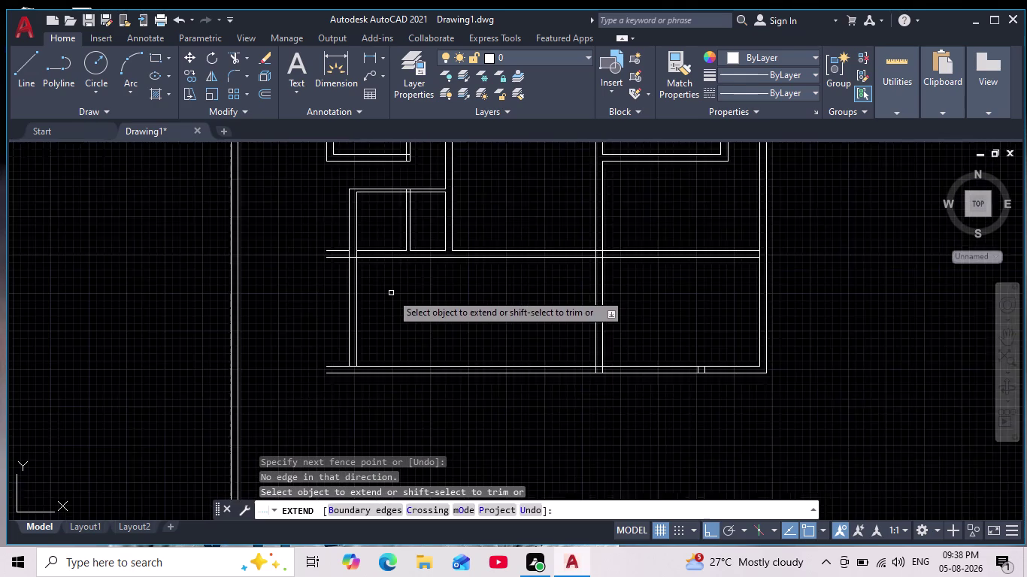
scroll(up, 3)
key(Escape)
key(Escape)
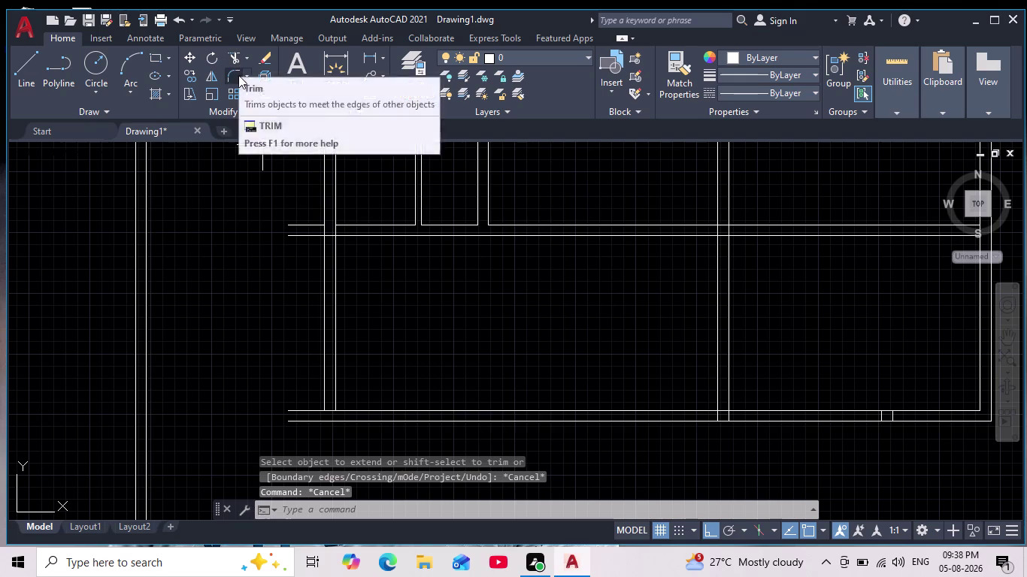
Trim the overlapping wall segments at the bottom wall junctions.
click(234, 59)
drag(302, 211, 304, 247)
scroll(up, 3)
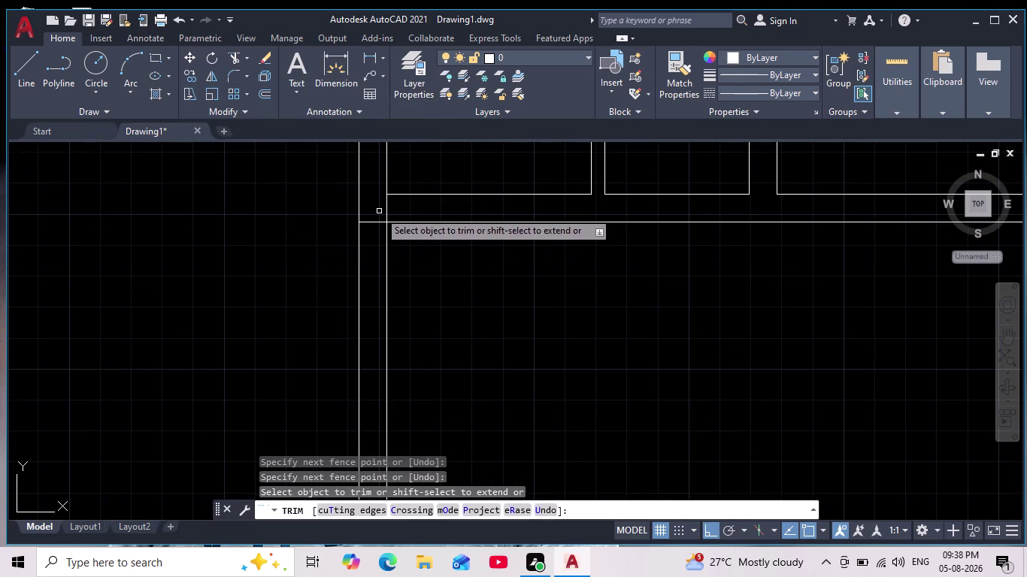
drag(380, 210, 380, 240)
drag(372, 218, 415, 212)
scroll(down, 3)
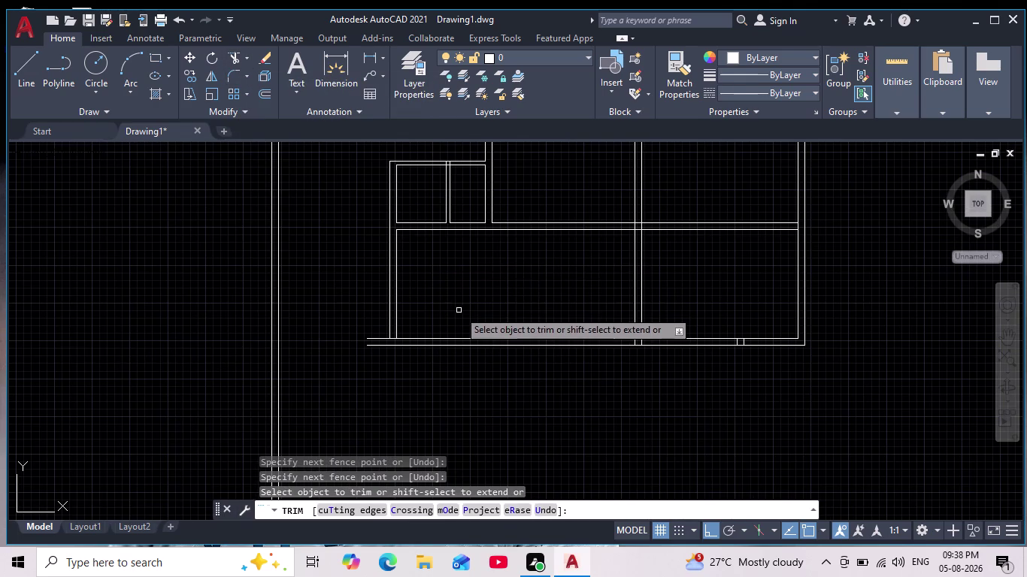
middle_drag(452, 285, 434, 257)
scroll(up, 3)
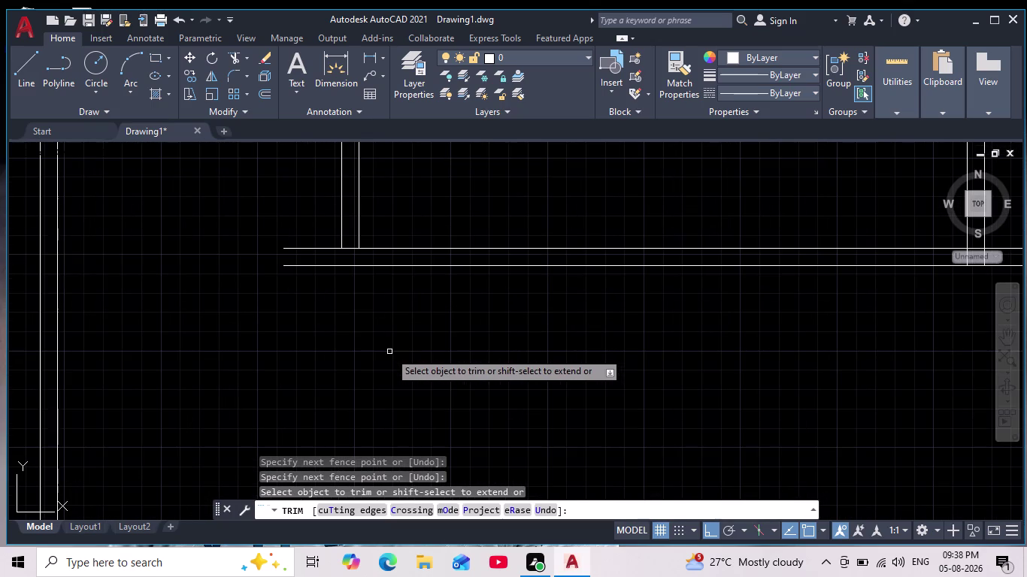
key(Escape)
key(Escape)
Fillet the vertical inner wall line to the horizontal wall line at radius 0.
key(Escape)
click(232, 76)
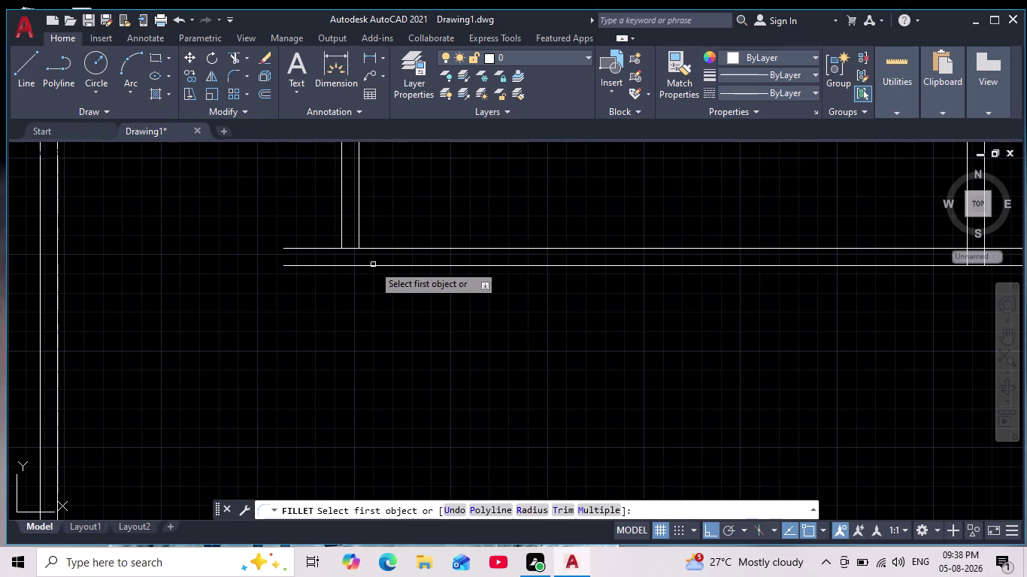
click(373, 266)
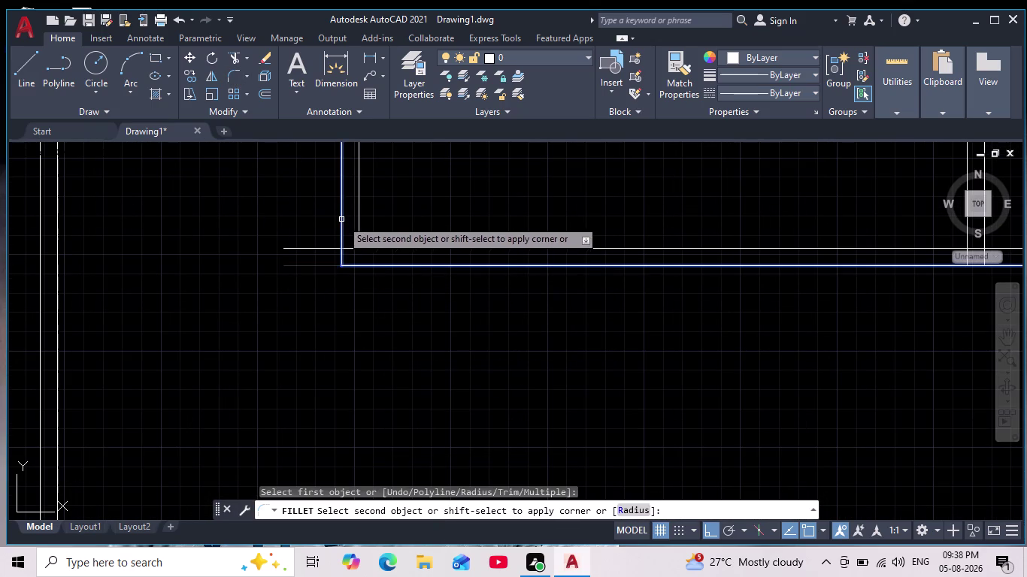
click(341, 219)
key(space)
click(378, 246)
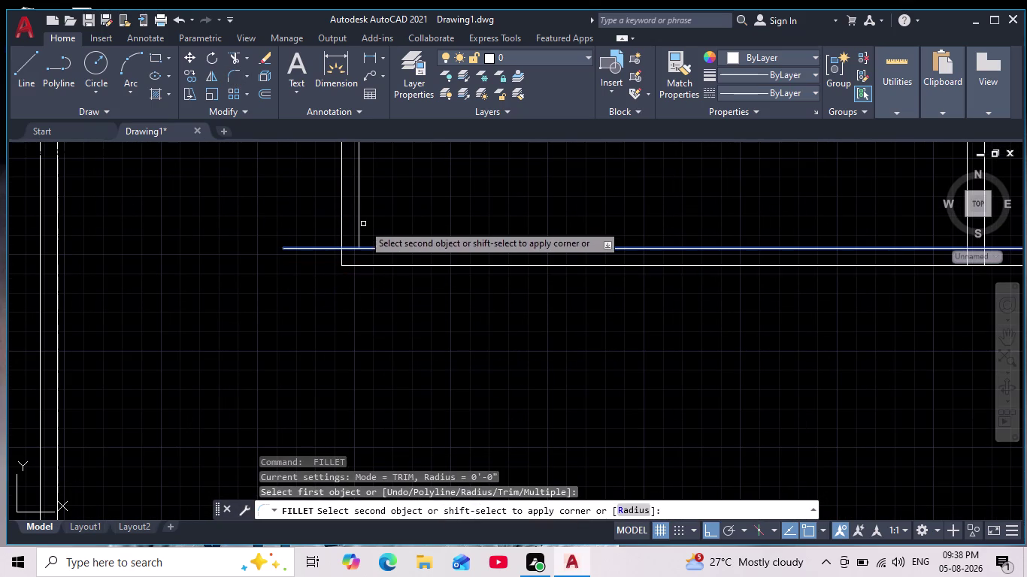
click(358, 216)
Cancel the unfinished fillet and pan to the bottom wall junction.
middle_drag(431, 232, 429, 282)
scroll(down, 3)
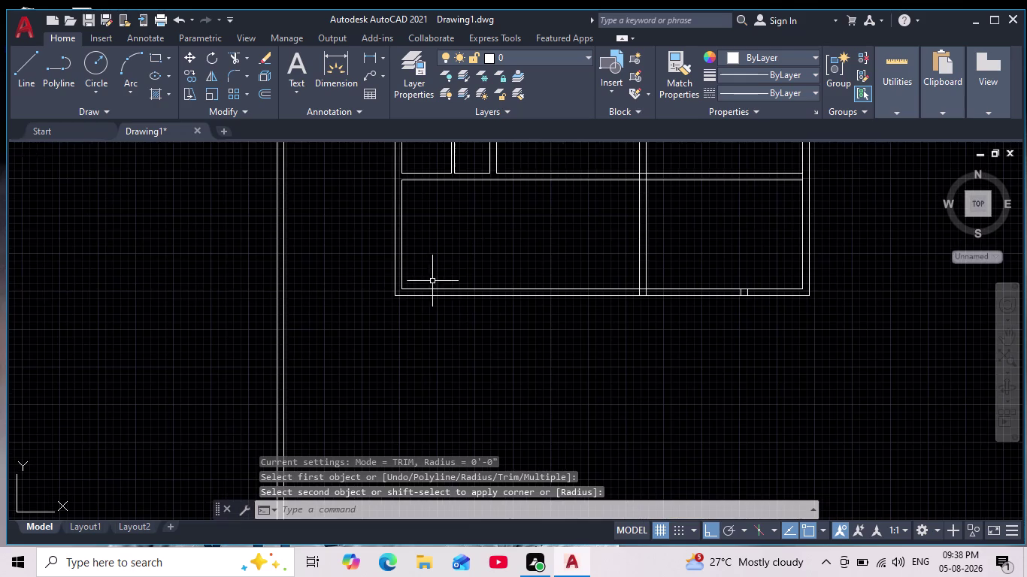
middle_drag(449, 272, 422, 303)
key(Escape)
key(Escape)
scroll(down, 3)
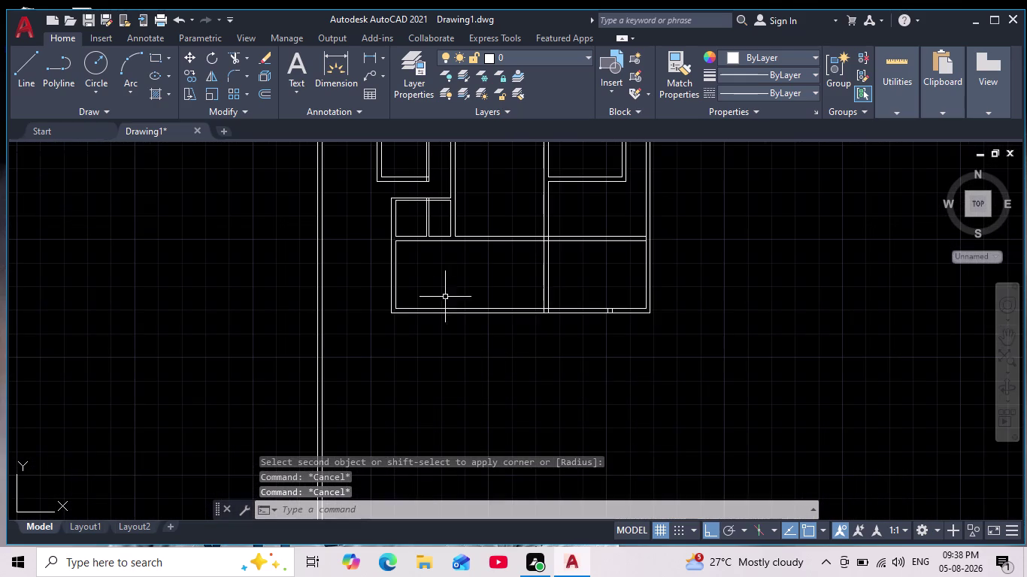
scroll(up, 3)
middle_drag(561, 323, 541, 365)
scroll(up, 3)
middle_drag(540, 360, 536, 360)
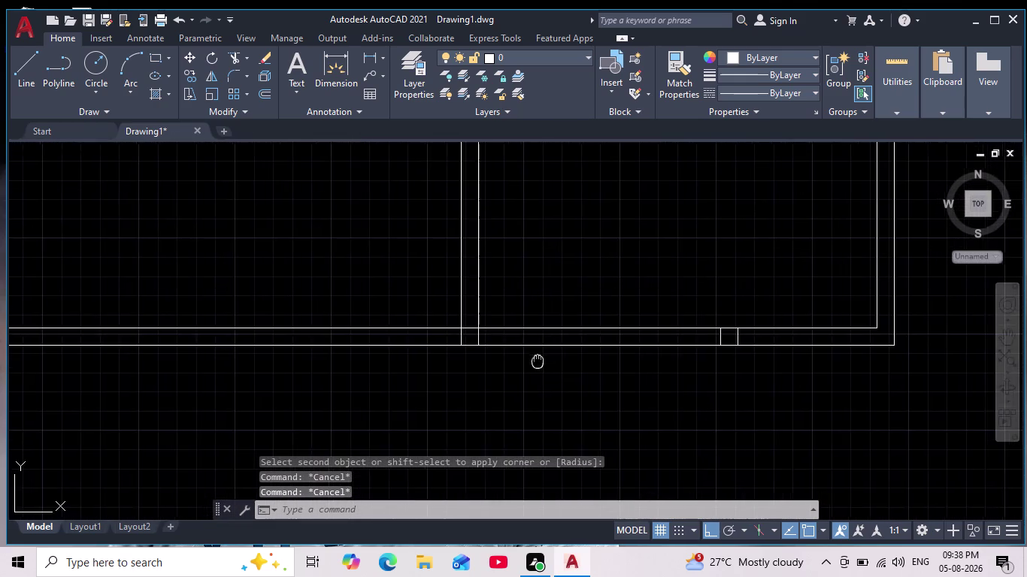
middle_drag(536, 360, 470, 360)
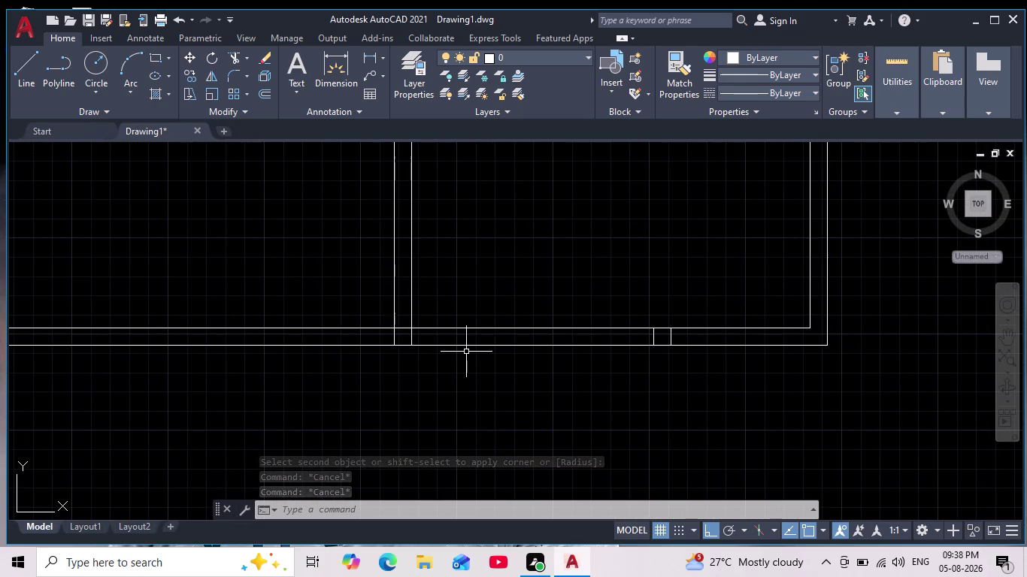
click(236, 60)
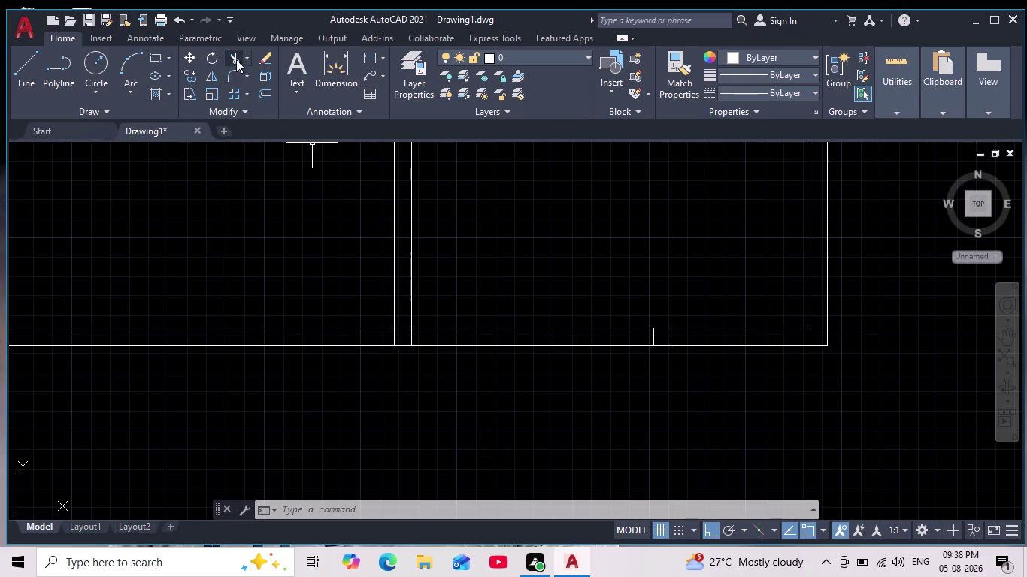
Trim the crossing wall segments at the first two wall junctions.
scroll(up, 3)
drag(312, 298, 411, 307)
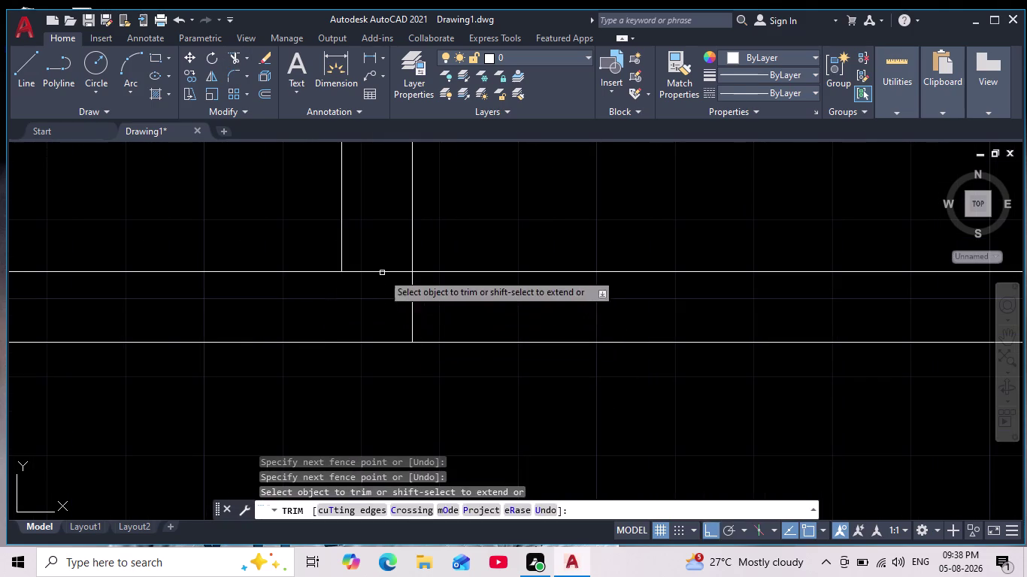
drag(378, 259, 386, 304)
drag(386, 307, 427, 308)
scroll(down, 3)
middle_drag(617, 368, 548, 386)
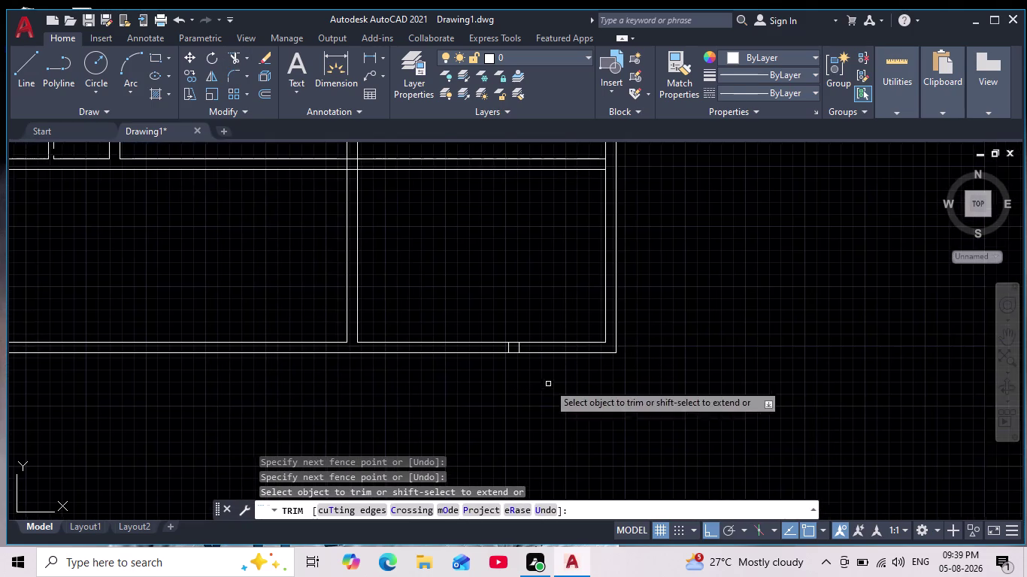
scroll(up, 3)
drag(341, 269, 439, 262)
scroll(down, 3)
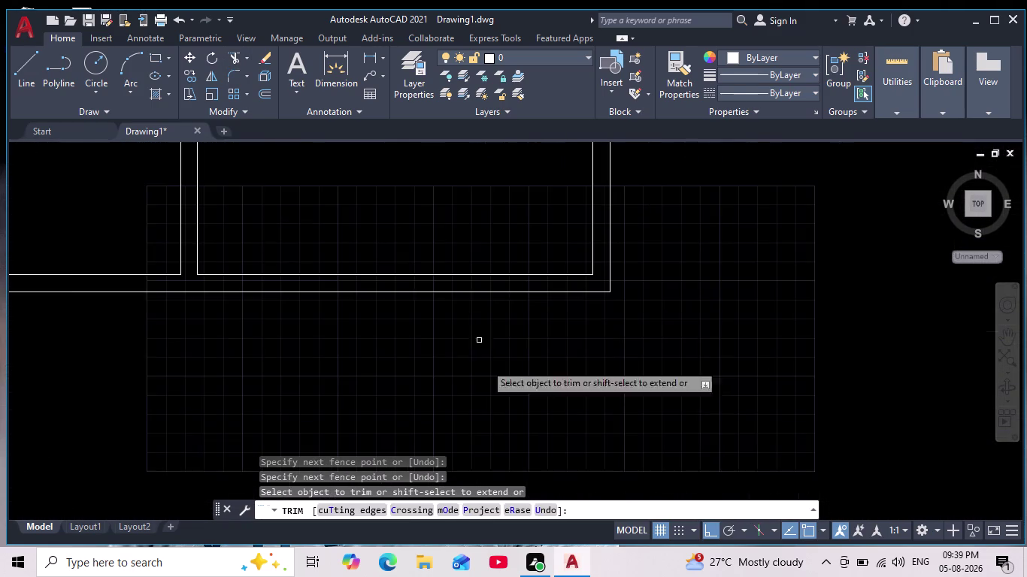
scroll(down, 3)
scroll(up, 3)
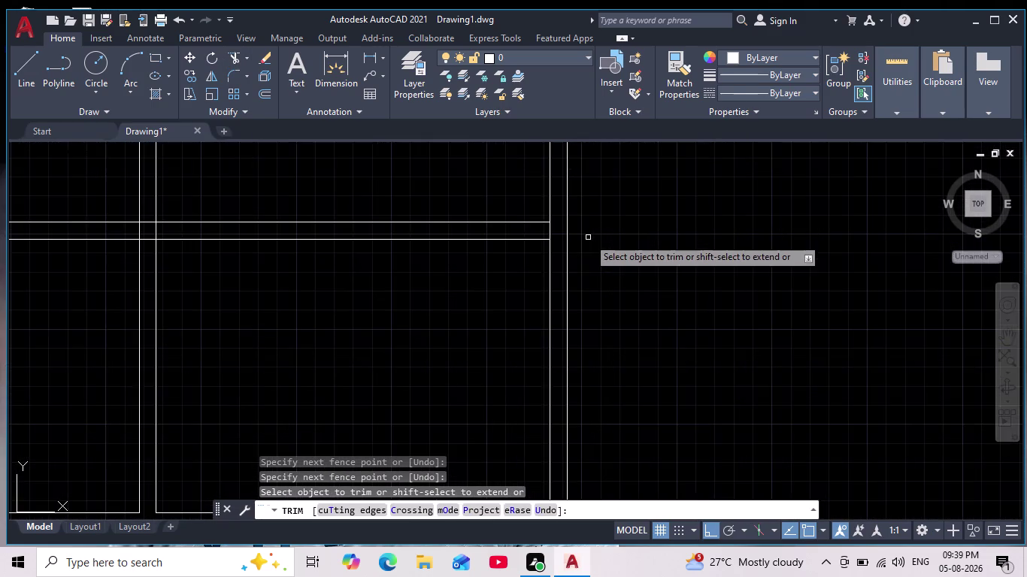
Trim the crossing wall segments at the next wall junction.
middle_drag(594, 248, 638, 311)
scroll(up, 3)
drag(544, 304, 638, 283)
scroll(down, 3)
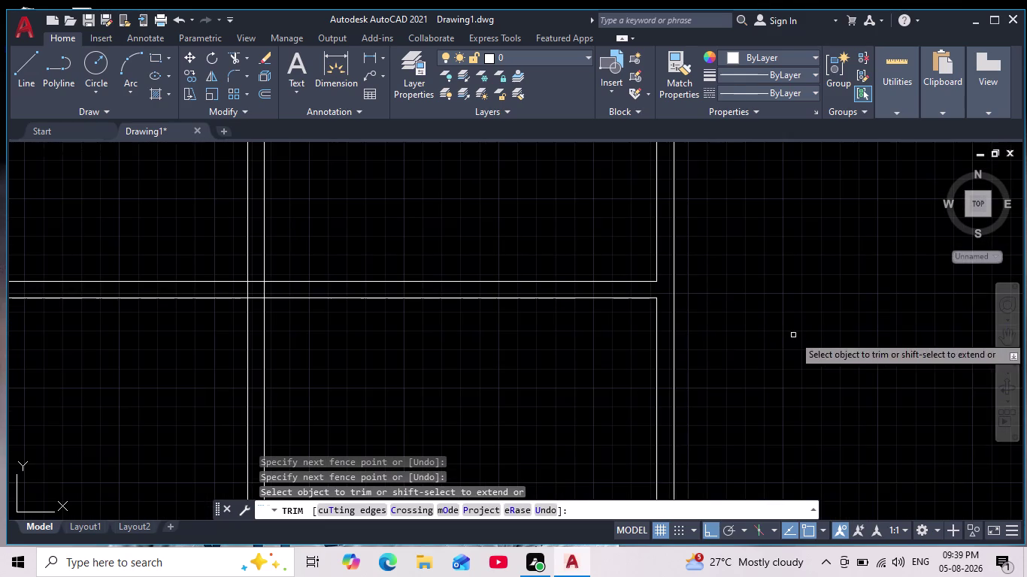
middle_drag(537, 373, 651, 376)
scroll(down, 3)
scroll(up, 3)
middle_drag(503, 332, 515, 332)
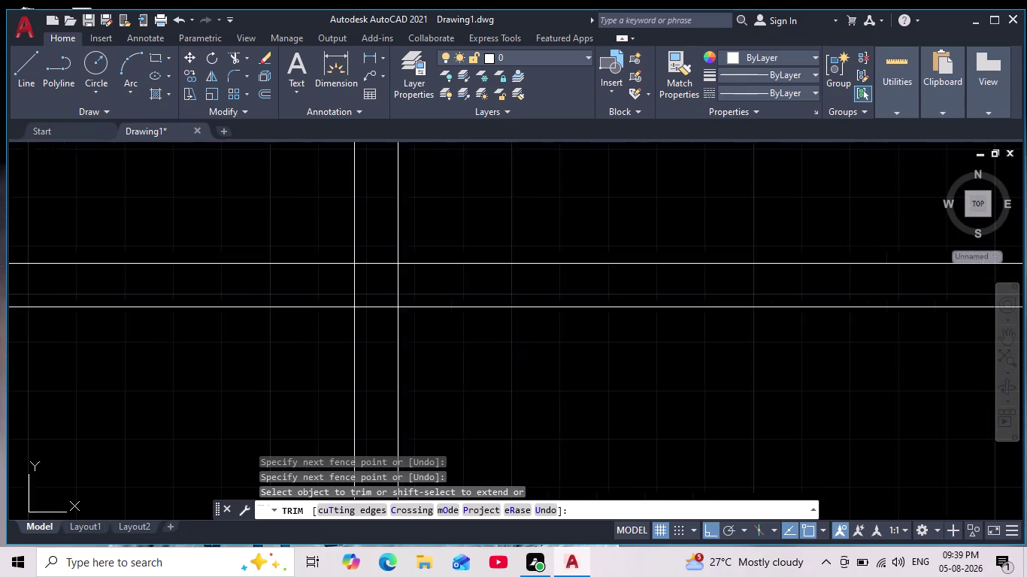
middle_drag(515, 332, 614, 315)
Trim the last crossing wall segments and end the trim.
drag(404, 281, 561, 277)
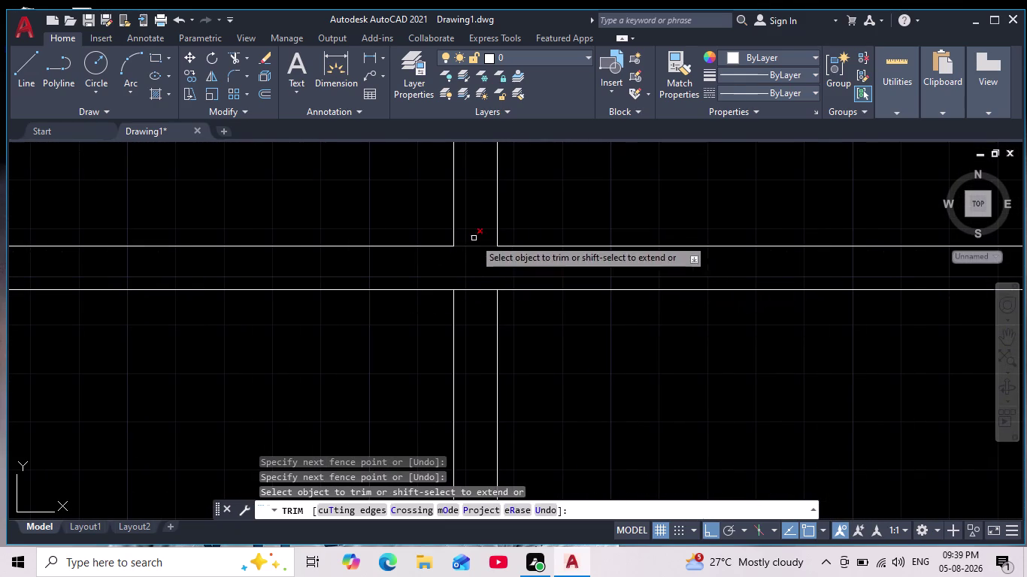
drag(473, 226, 473, 349)
scroll(down, 3)
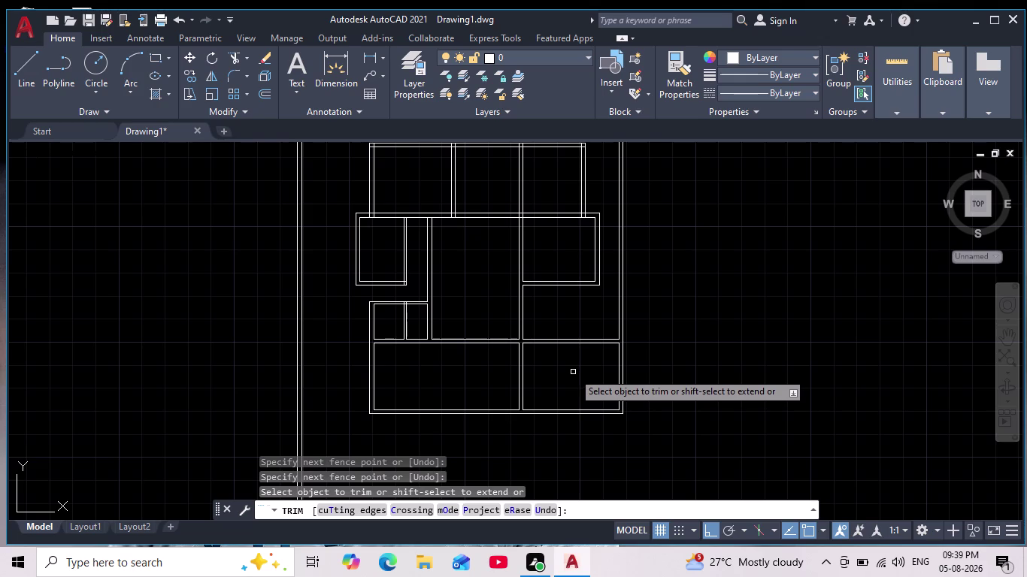
middle_drag(568, 371, 542, 364)
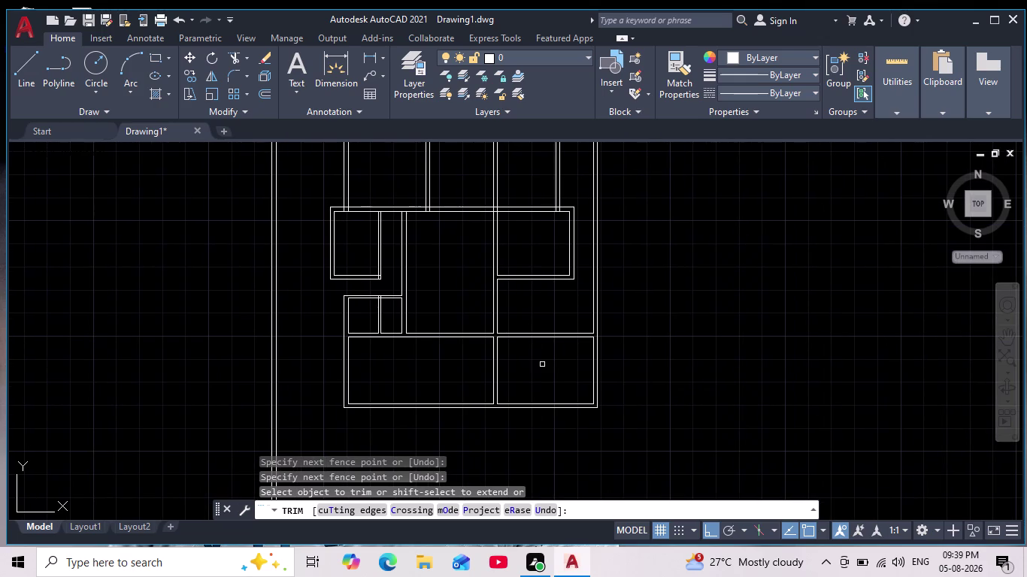
scroll(up, 3)
key(Escape)
key(Escape)
key(Escape)
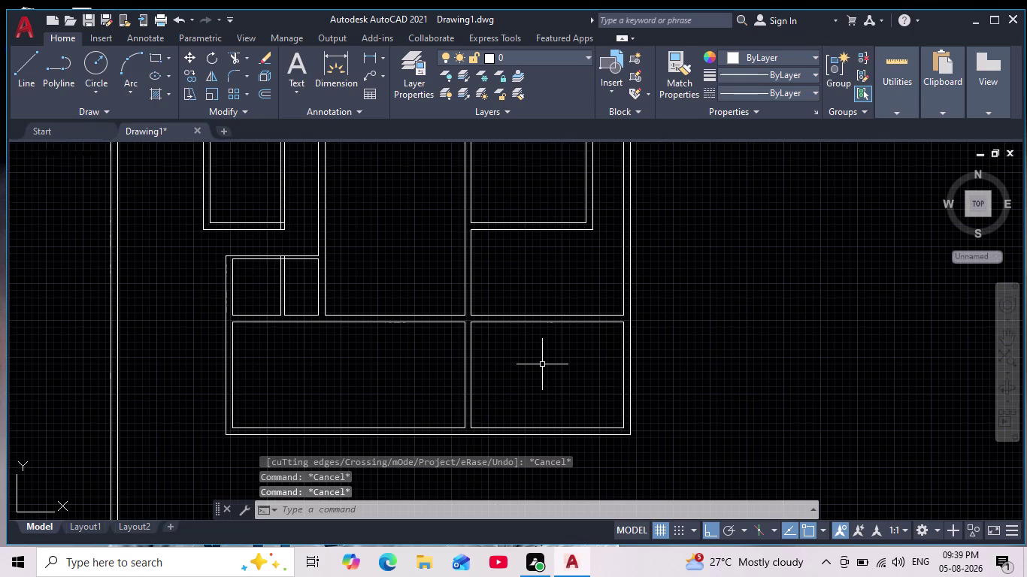
Pan to the bottom rooms and start OFFSET with the 9" default distance.
scroll(down, 3)
middle_drag(540, 367, 508, 375)
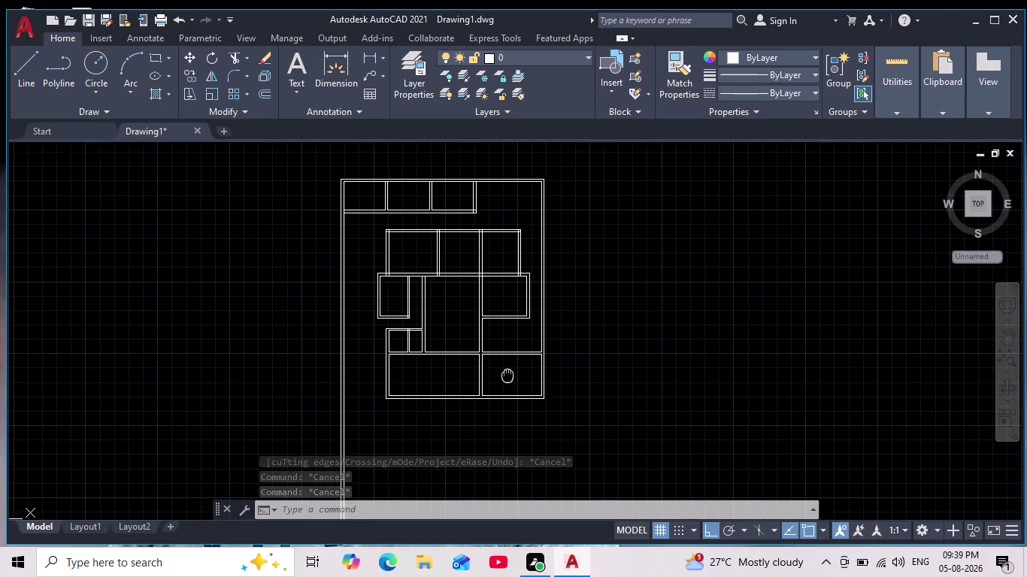
middle_drag(507, 375, 505, 375)
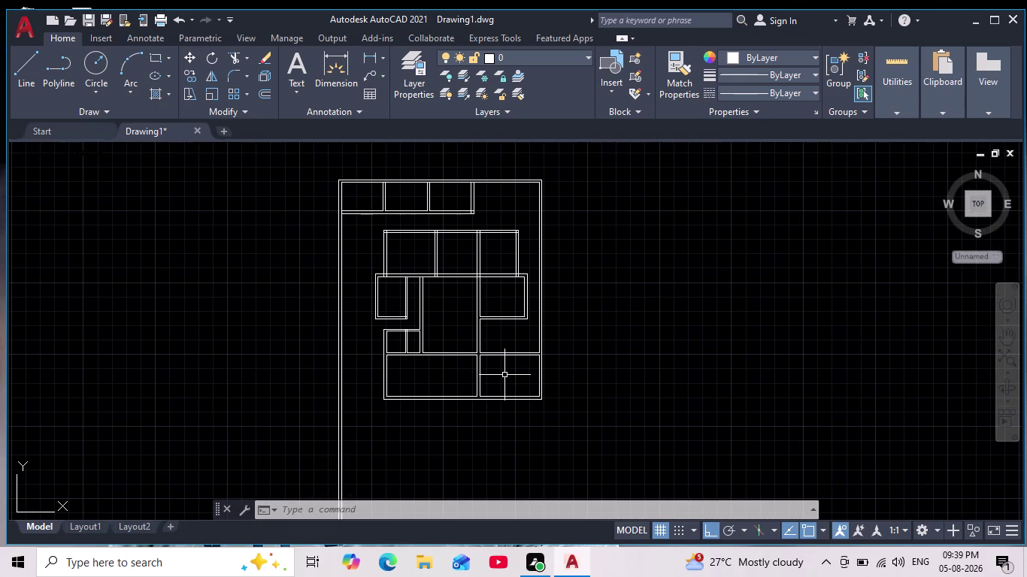
scroll(up, 3)
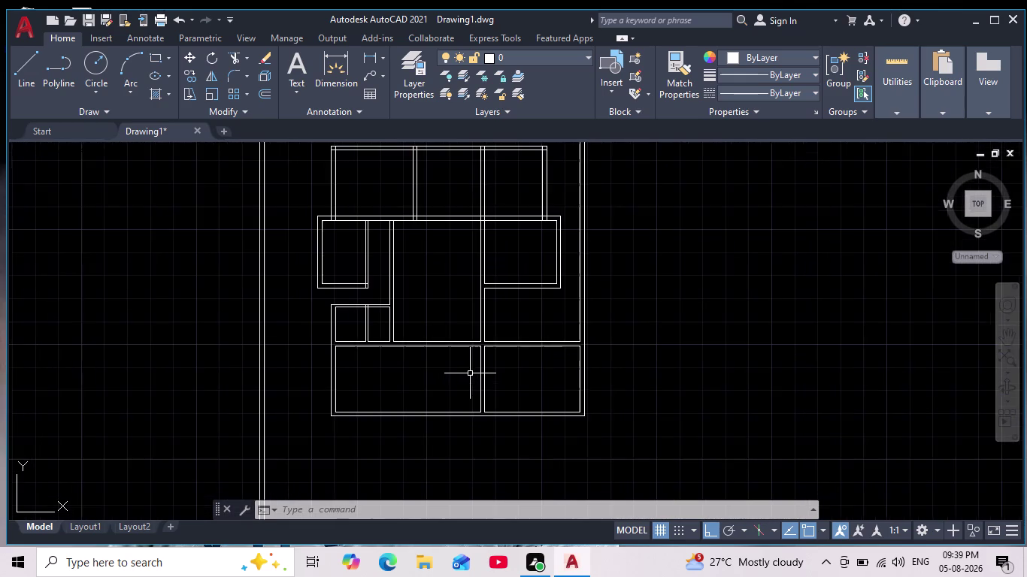
middle_drag(470, 377, 464, 348)
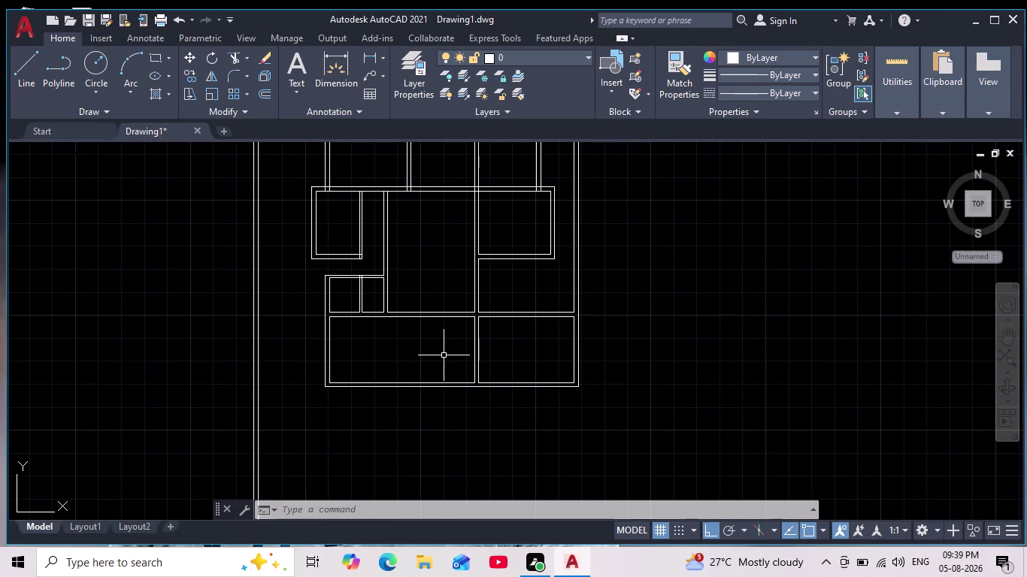
key(o)
key(Return)
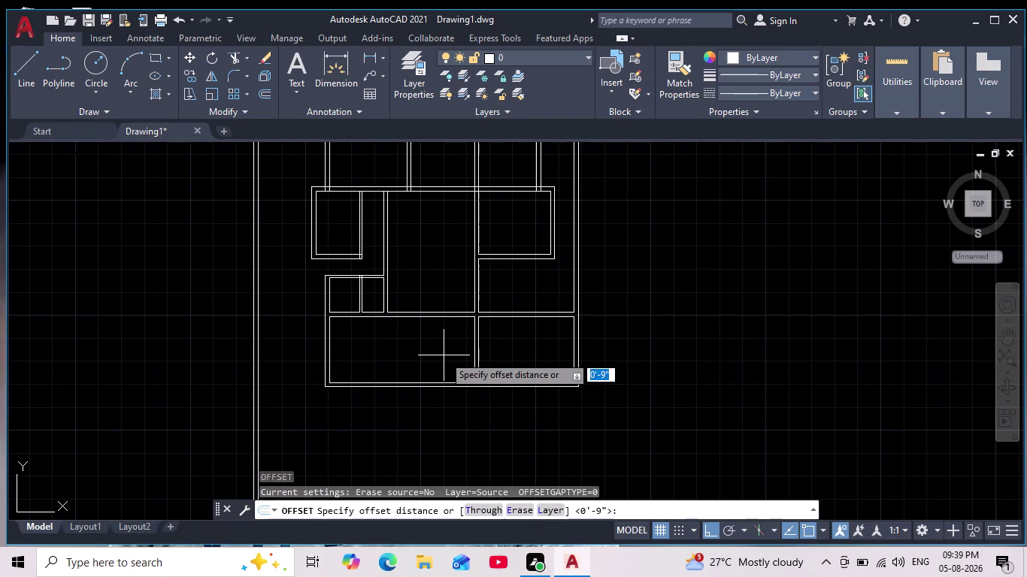
Offset the vertical wall line 11'-6" into the bottom-left room.
text(1)
text(1'6")
key(Return)
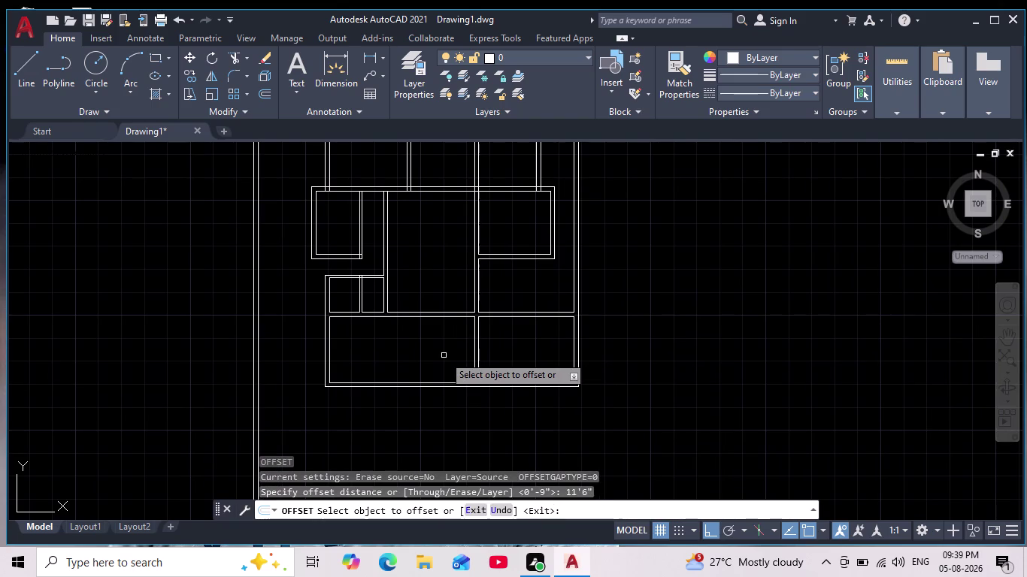
scroll(up, 3)
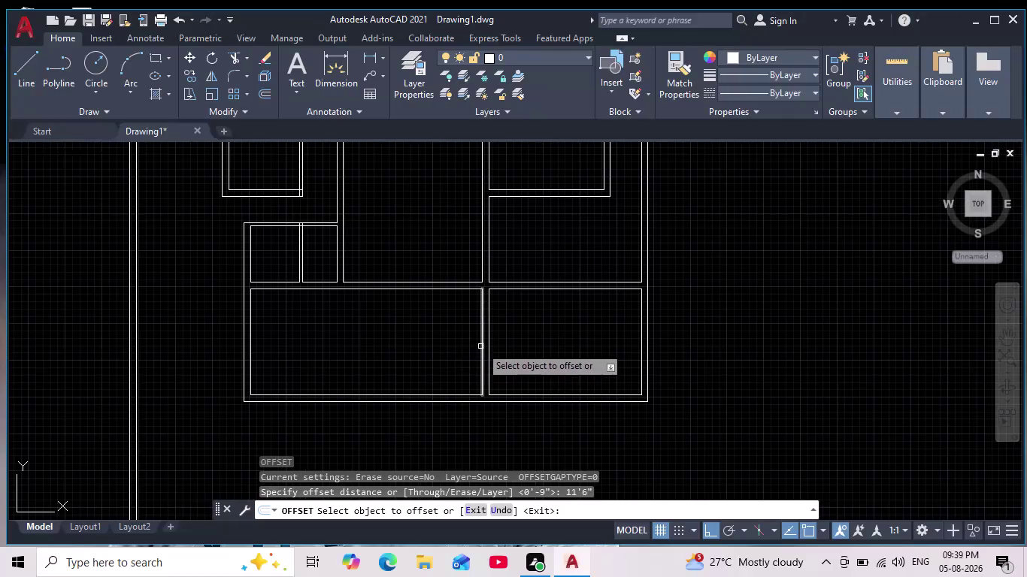
click(480, 347)
click(371, 341)
key(Return)
Offset the new line 9" to form the partition's second wall line.
key(Return)
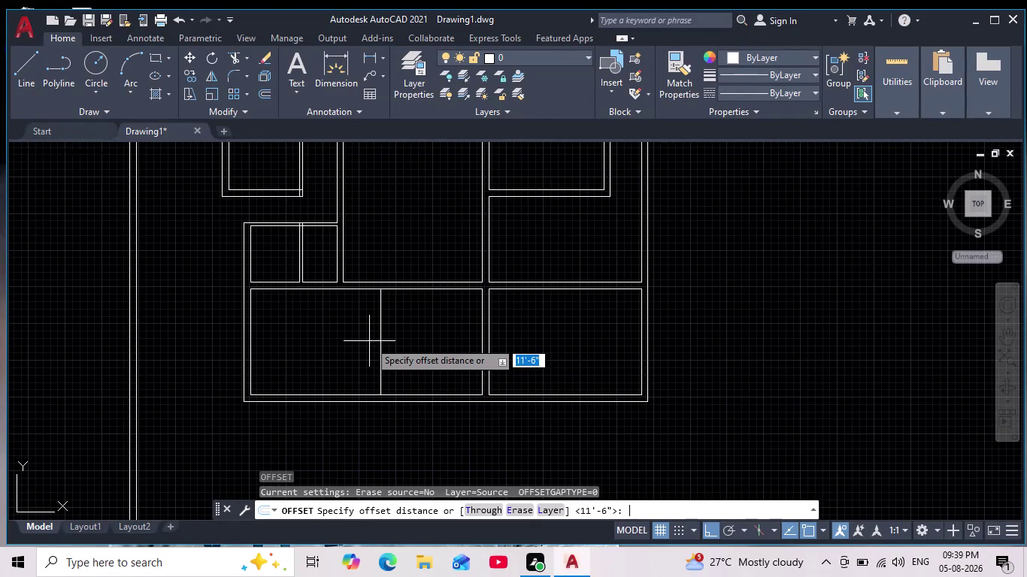
key(9)
key(Return)
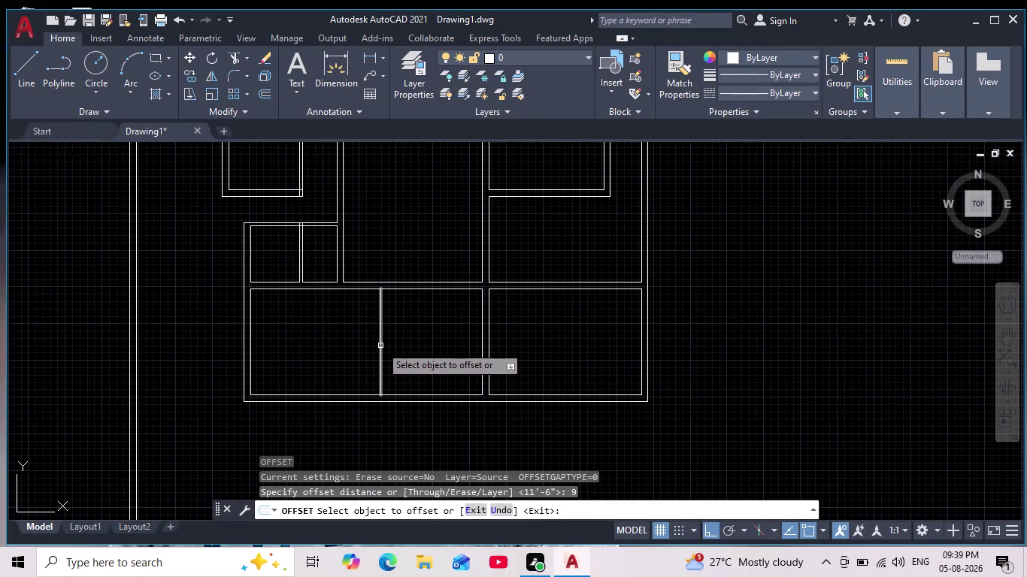
click(382, 349)
click(337, 338)
scroll(down, 3)
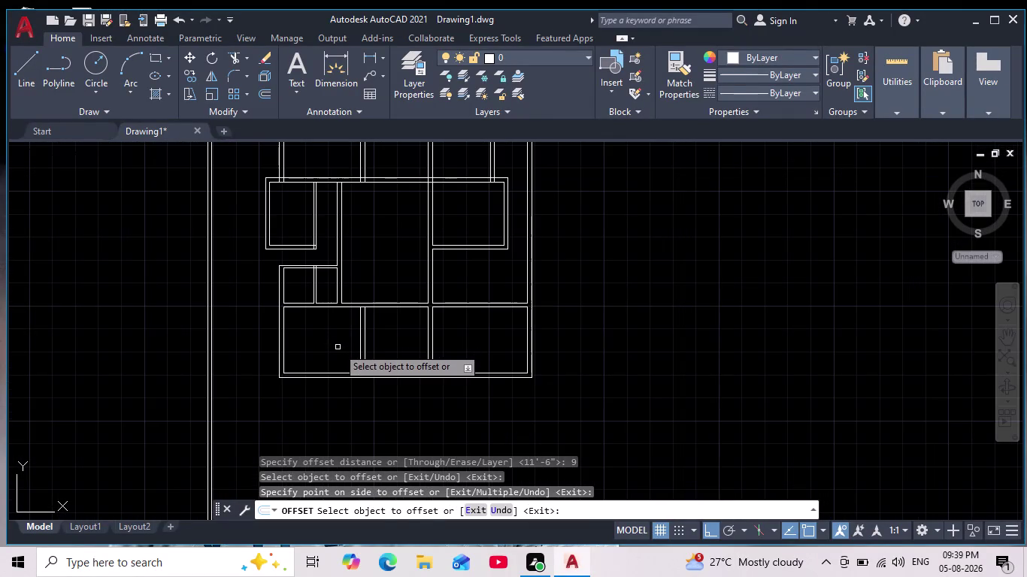
middle_drag(342, 348, 365, 337)
scroll(up, 3)
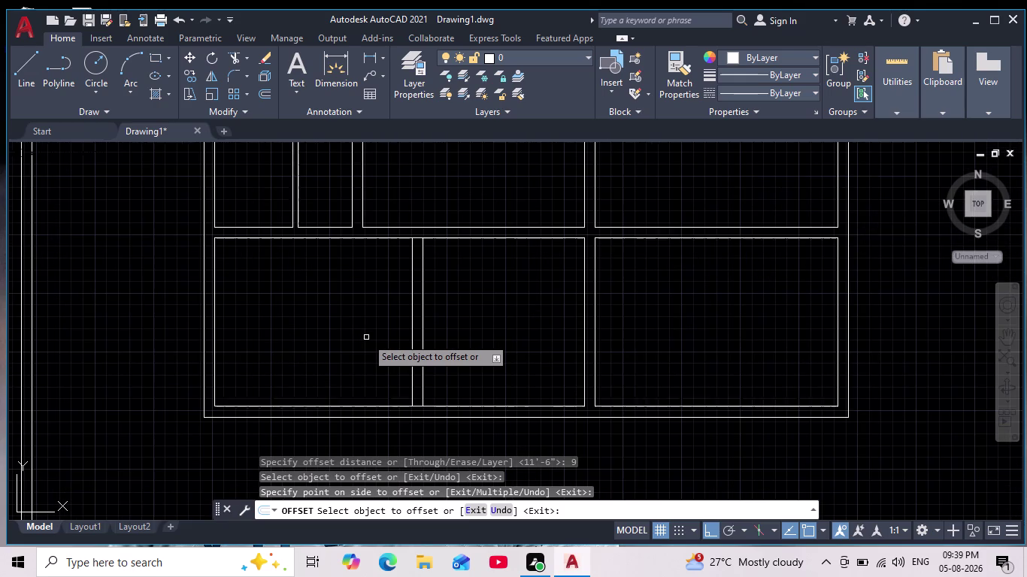
scroll(down, 3)
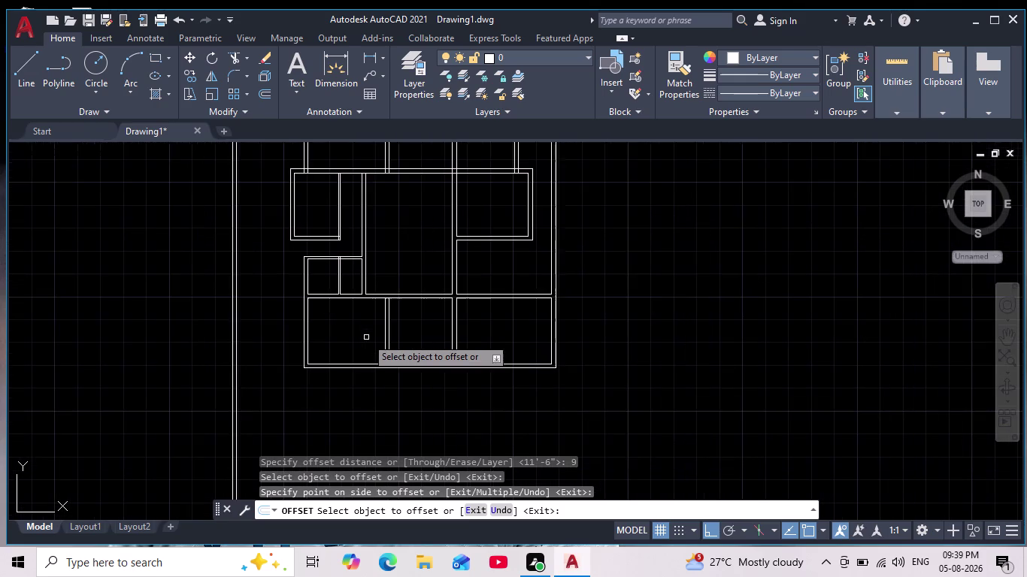
scroll(up, 3)
key(Escape)
key(Escape)
key(Escape)
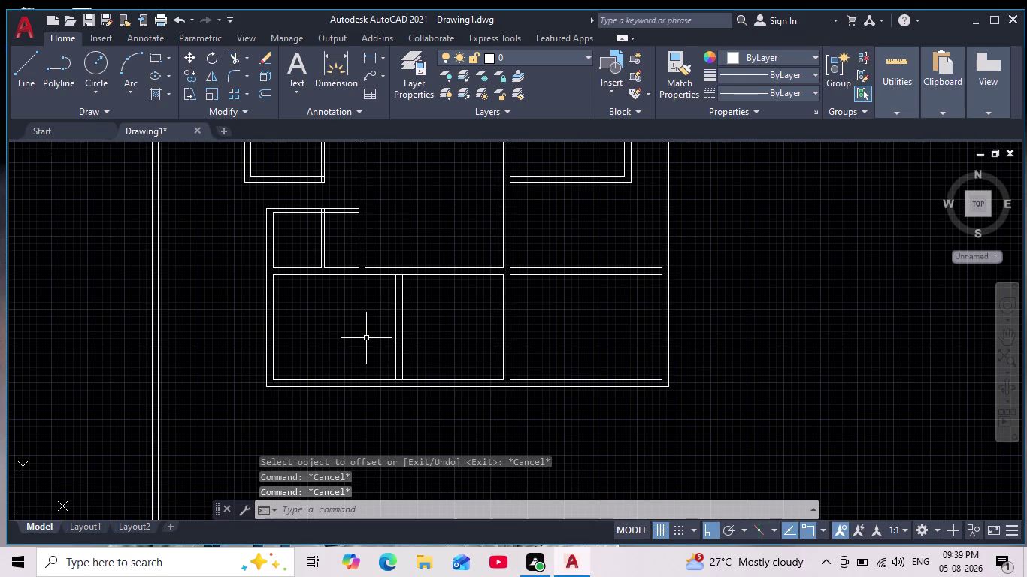
click(367, 56)
click(272, 330)
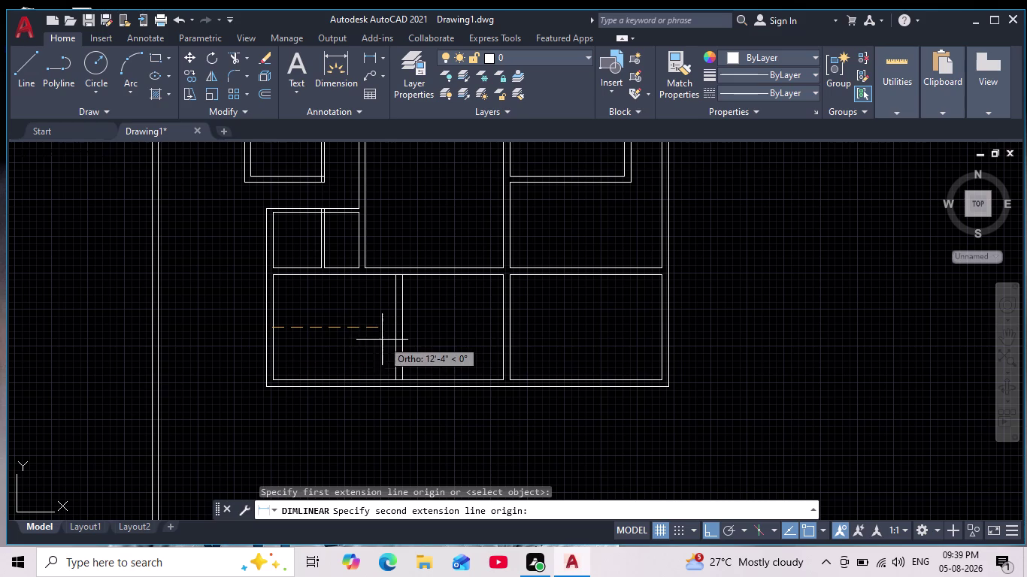
click(394, 330)
click(395, 334)
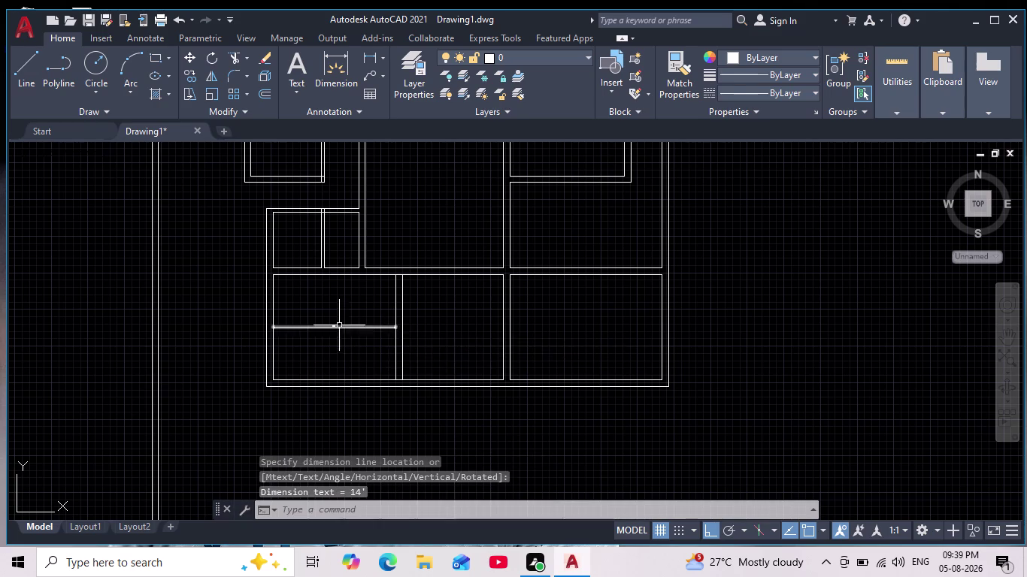
scroll(up, 3)
scroll(up, 3)
scroll(down, 3)
drag(358, 297, 352, 309)
click(321, 345)
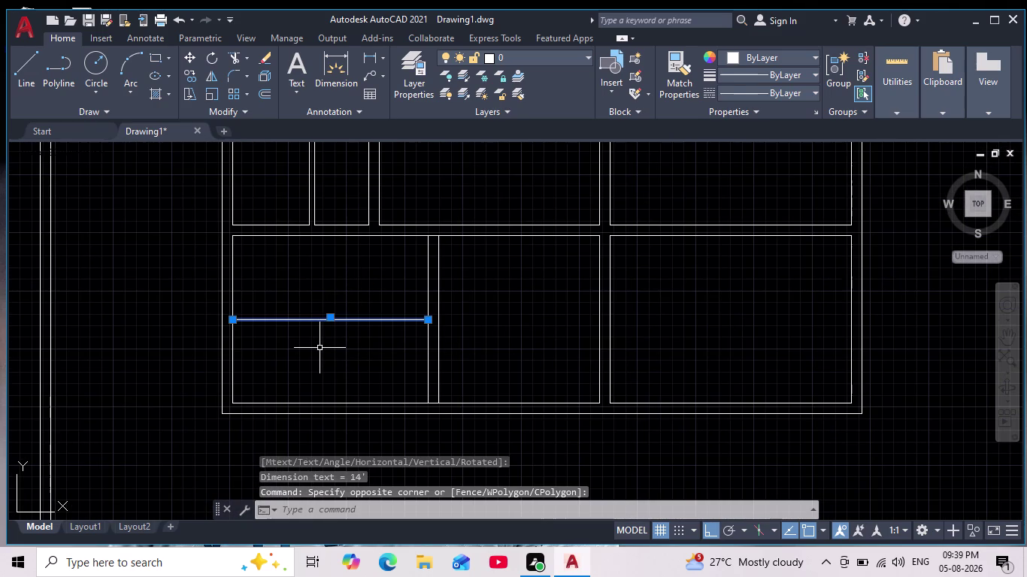
key(Delete)
scroll(down, 3)
scroll(up, 3)
middle_drag(373, 383, 378, 396)
key(Escape)
key(Escape)
key(Escape)
key(Escape)
key(Escape)
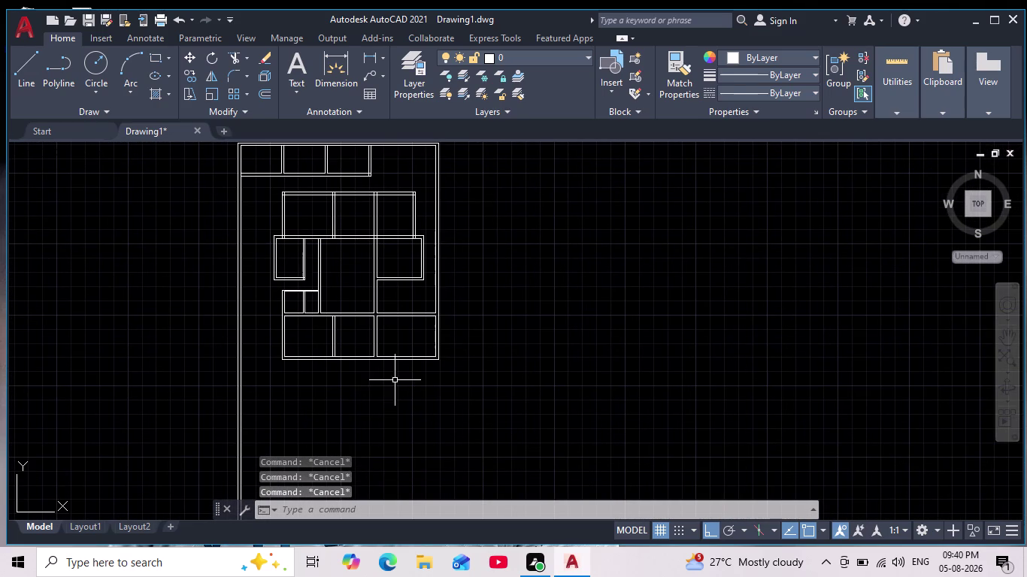
scroll(down, 3)
scroll(up, 3)
middle_drag(396, 376, 406, 407)
scroll(up, 3)
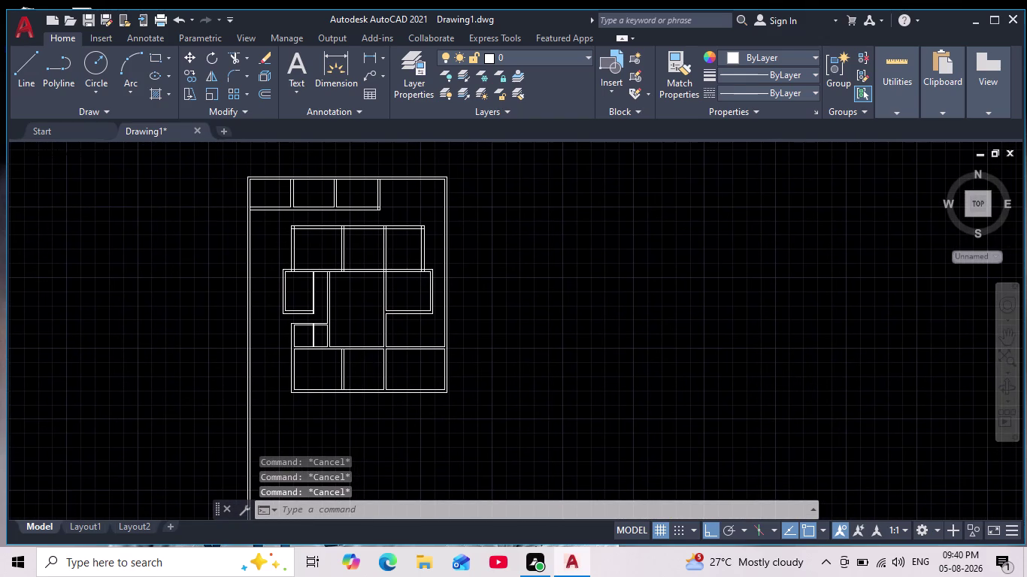
middle_drag(406, 353, 417, 351)
scroll(down, 3)
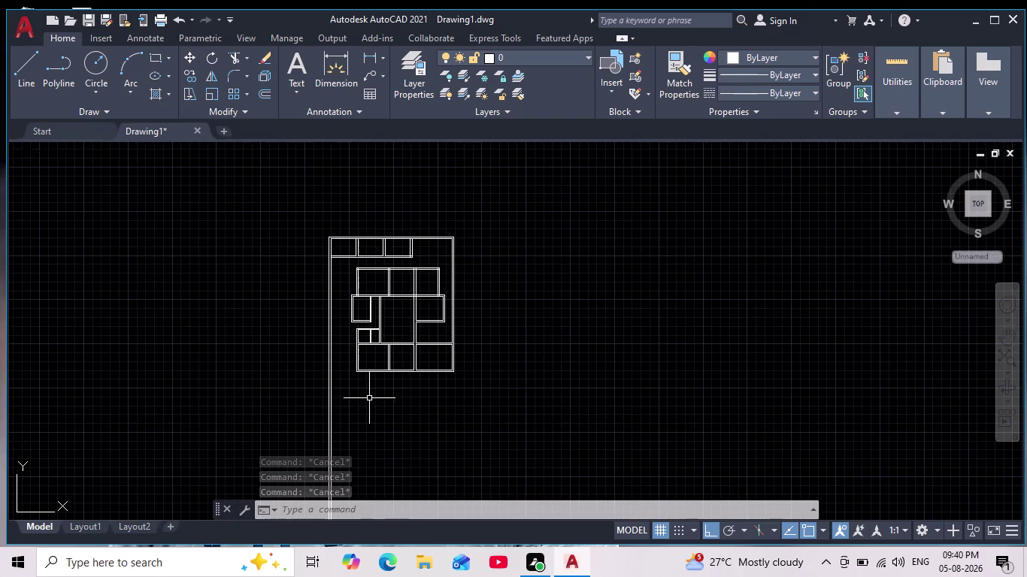
middle_drag(370, 414, 407, 366)
scroll(down, 3)
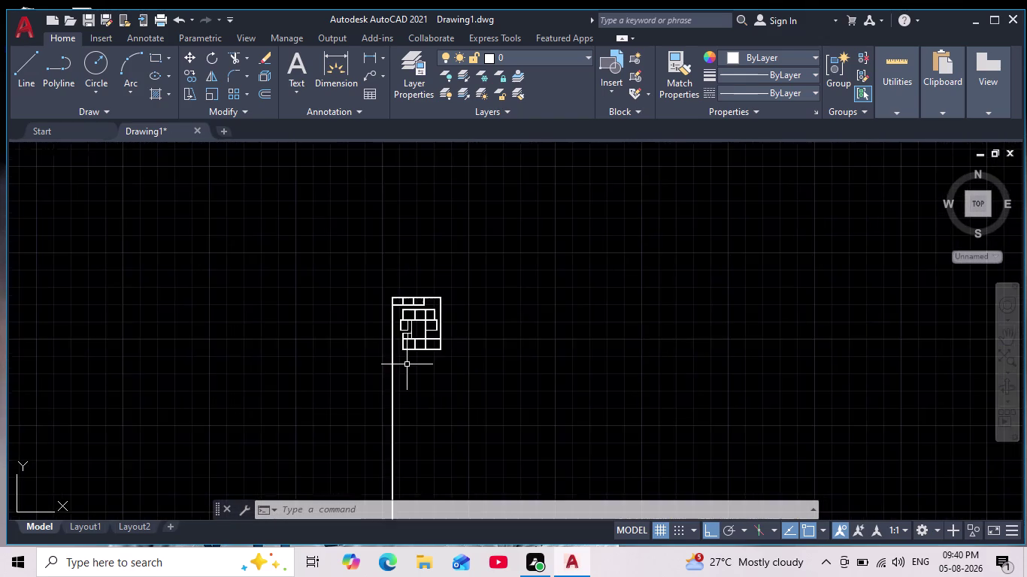
scroll(up, 3)
middle_drag(401, 360, 409, 409)
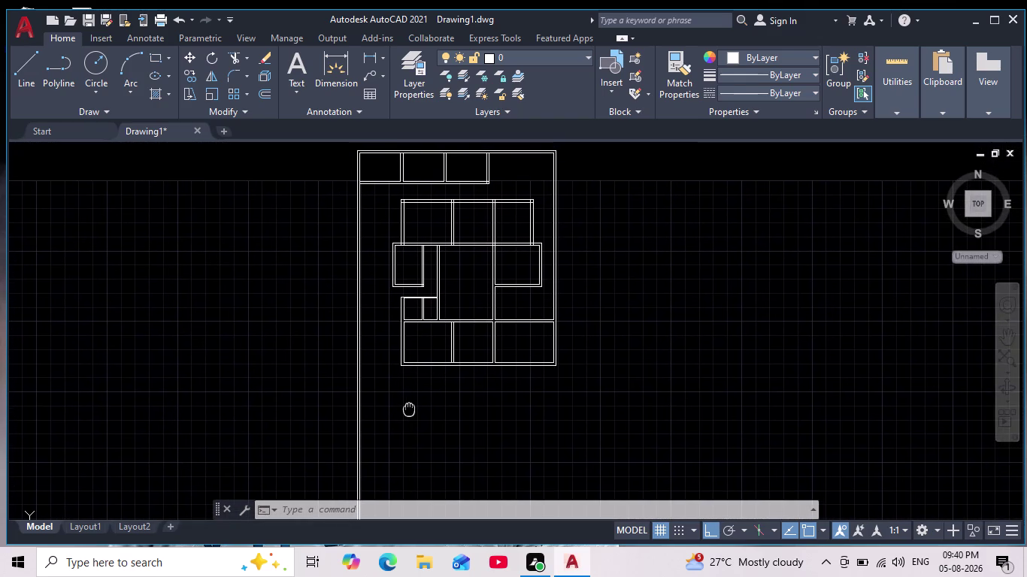
middle_drag(409, 410, 408, 392)
scroll(down, 3)
scroll(up, 3)
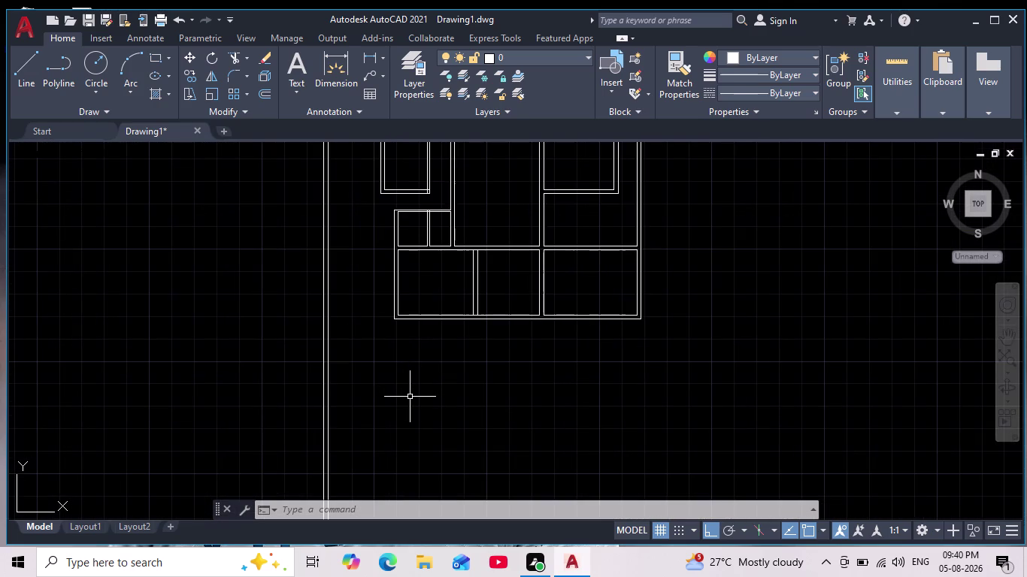
scroll(up, 3)
middle_drag(524, 331, 454, 340)
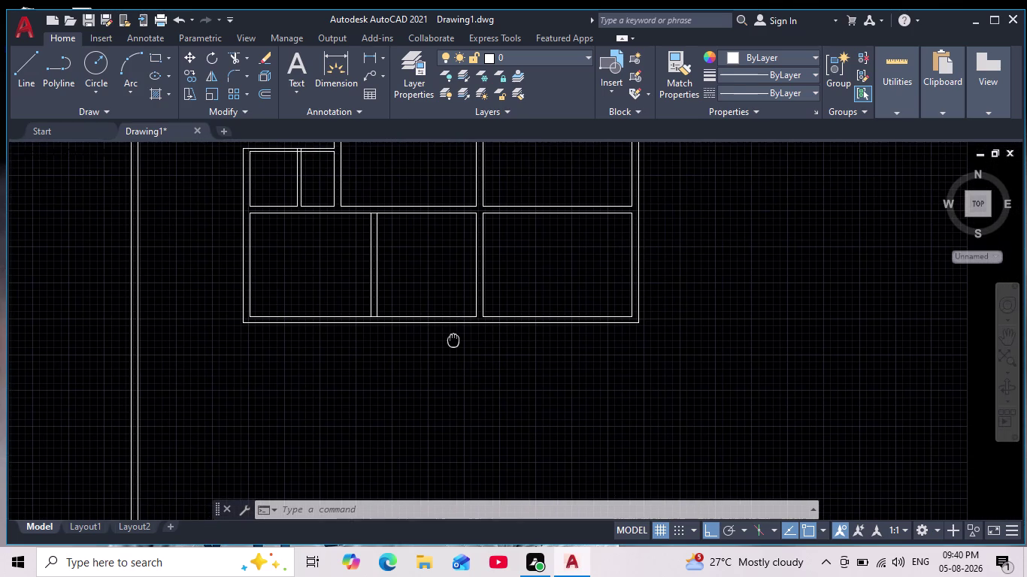
middle_drag(454, 340, 453, 342)
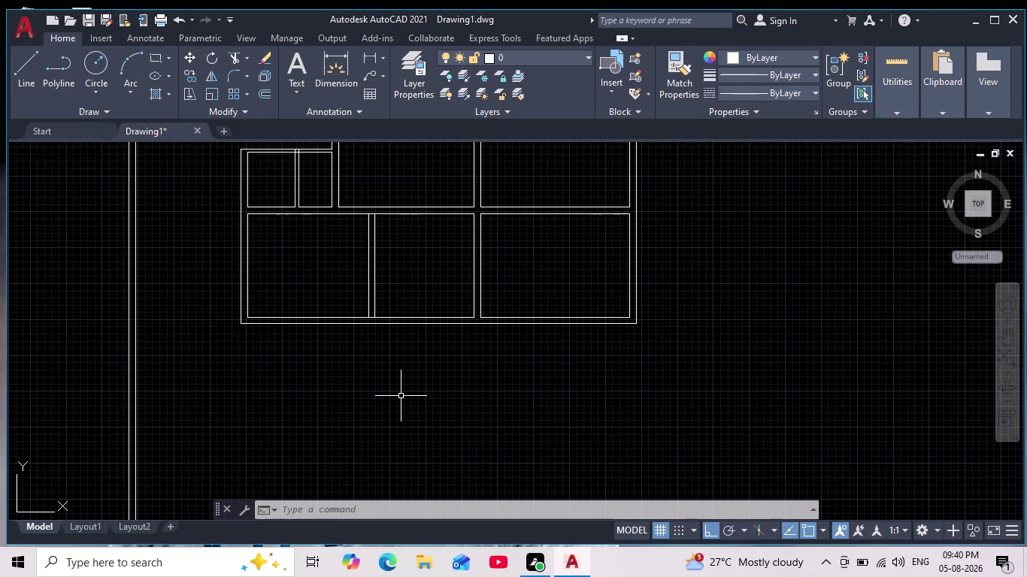
middle_drag(411, 381, 419, 375)
scroll(down, 3)
scroll(up, 3)
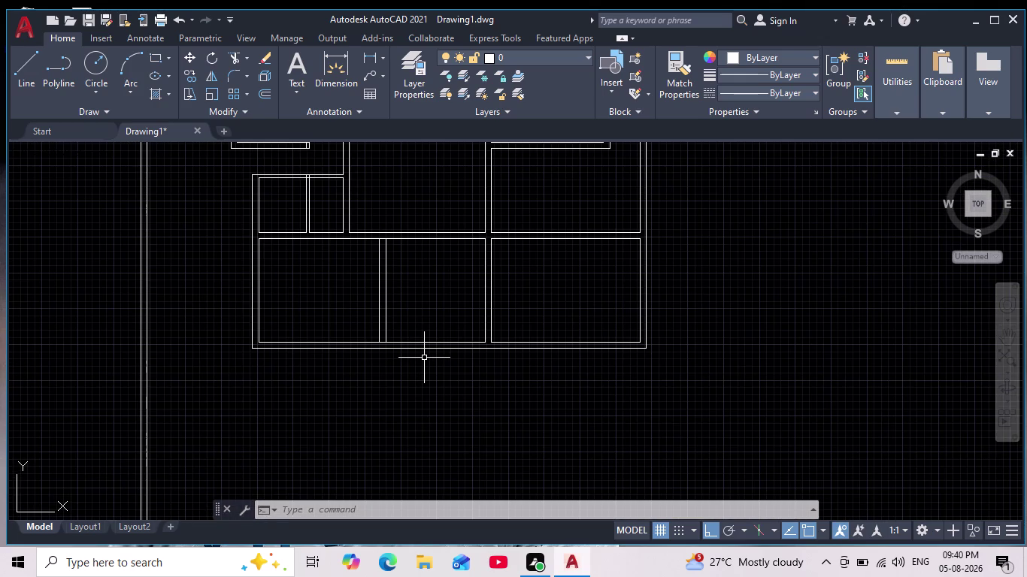
Offset a copy of the bottom outer wall 10' downward.
key(o)
key(Return)
text(10)
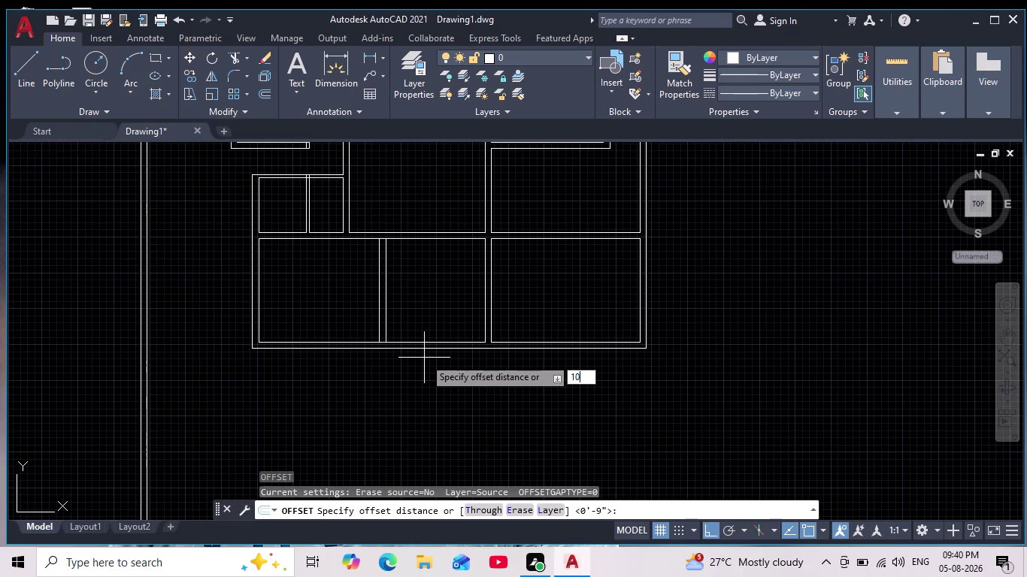
text(')
key(Return)
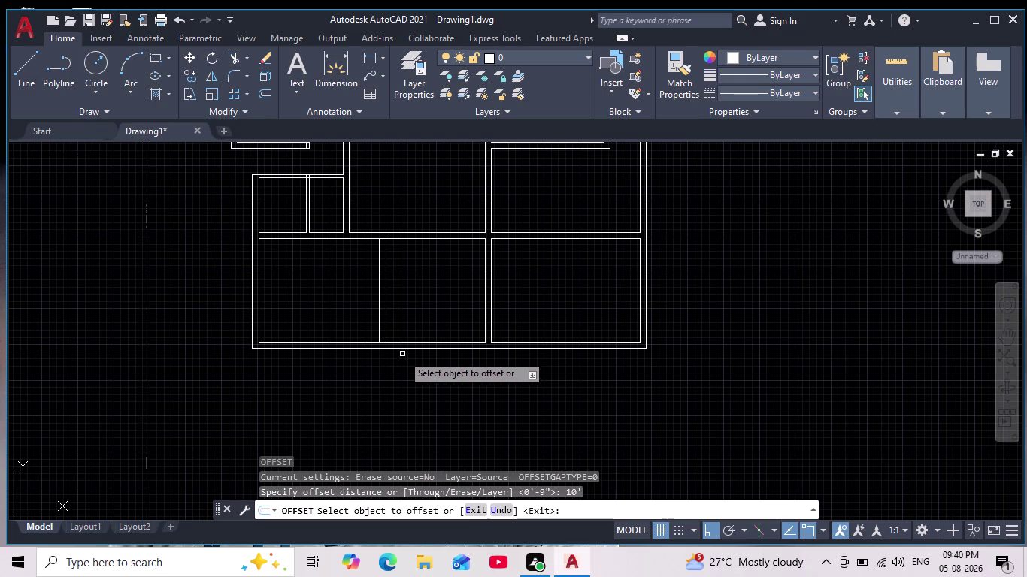
click(399, 349)
click(398, 412)
Pan and zoom to inspect the new 10' line below the plan.
scroll(down, 3)
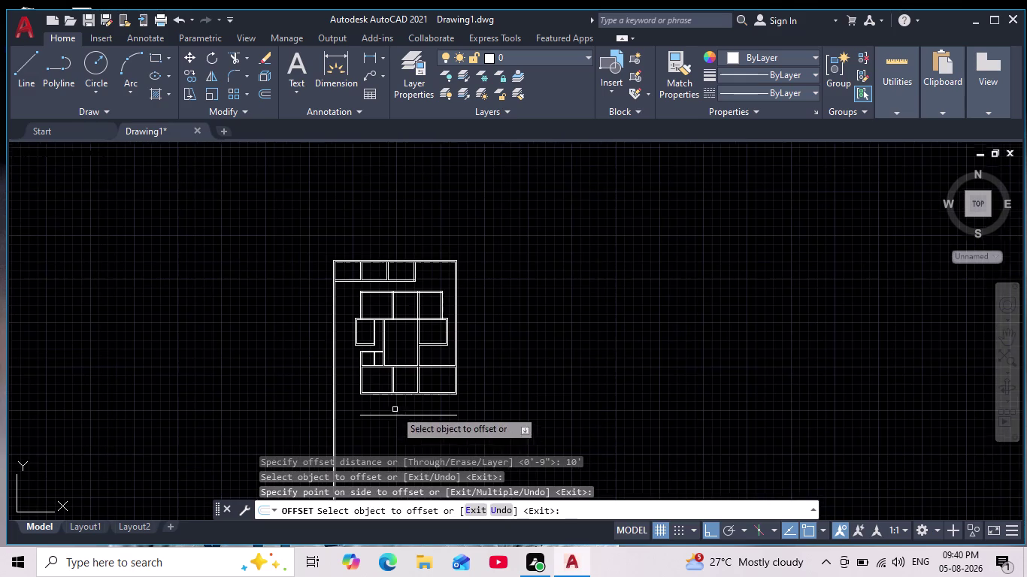
scroll(up, 3)
middle_drag(389, 422, 398, 404)
scroll(down, 3)
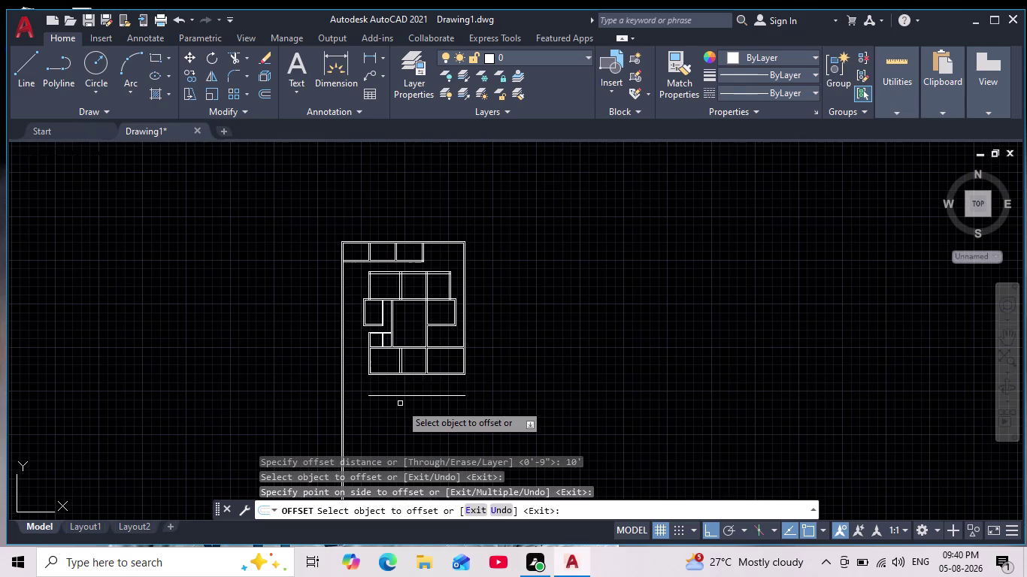
scroll(up, 3)
scroll(up, 3)
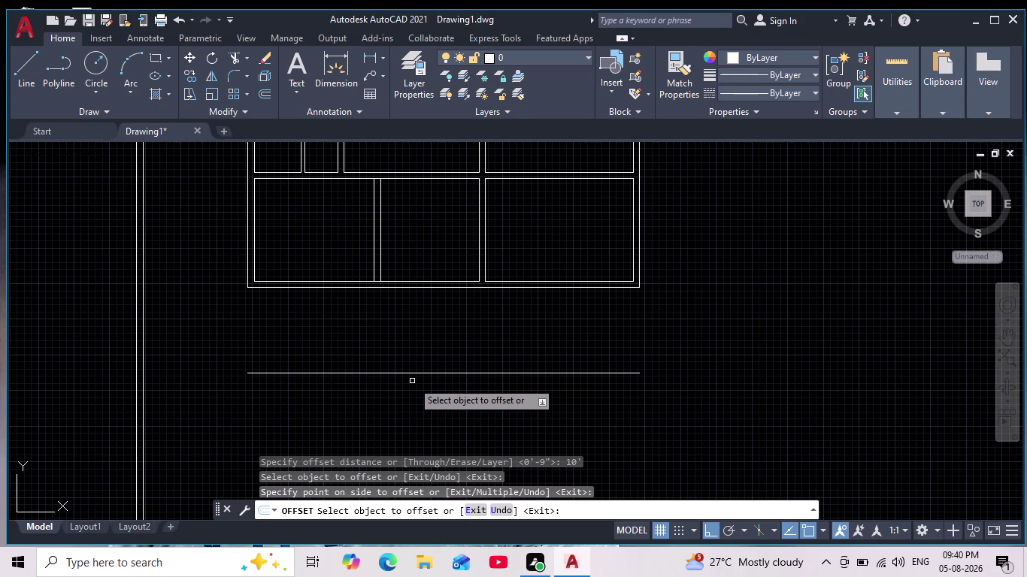
middle_drag(412, 388, 412, 402)
scroll(down, 3)
scroll(up, 3)
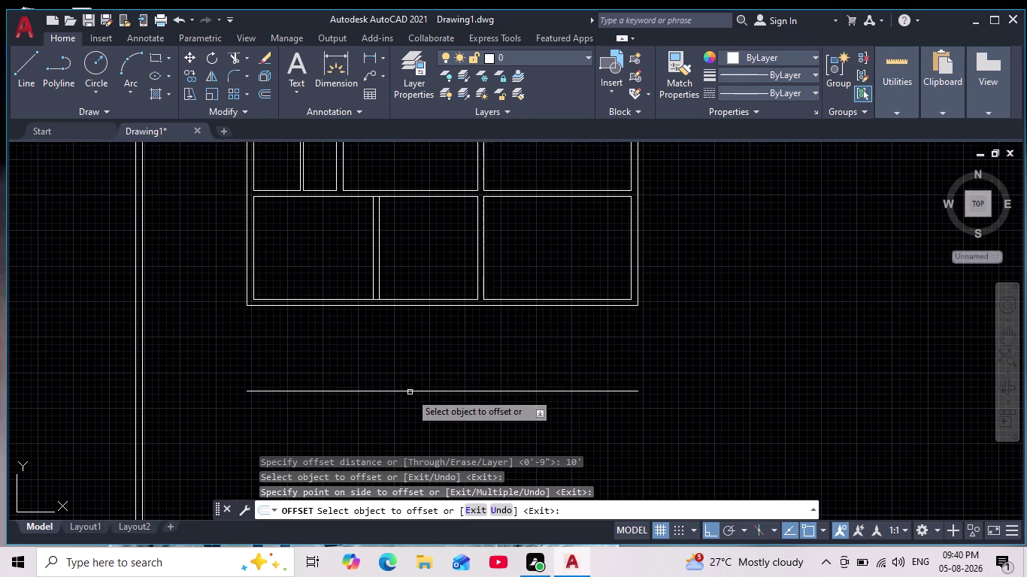
drag(427, 368, 404, 398)
click(394, 406)
Delete the 10' offset line and bring the bottom rooms back into view.
key(Escape)
click(409, 400)
click(379, 381)
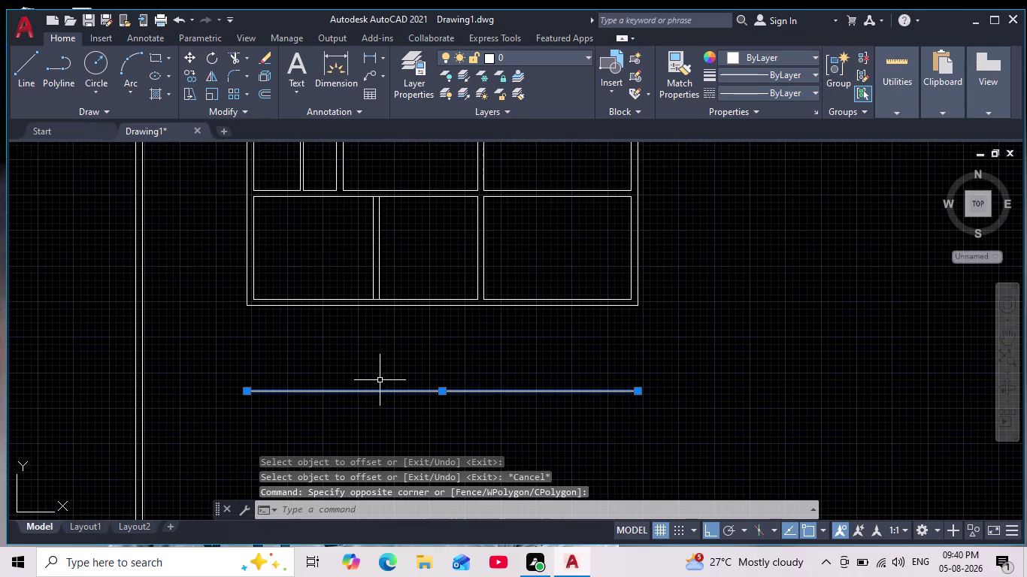
key(Delete)
scroll(down, 3)
middle_drag(379, 384, 388, 355)
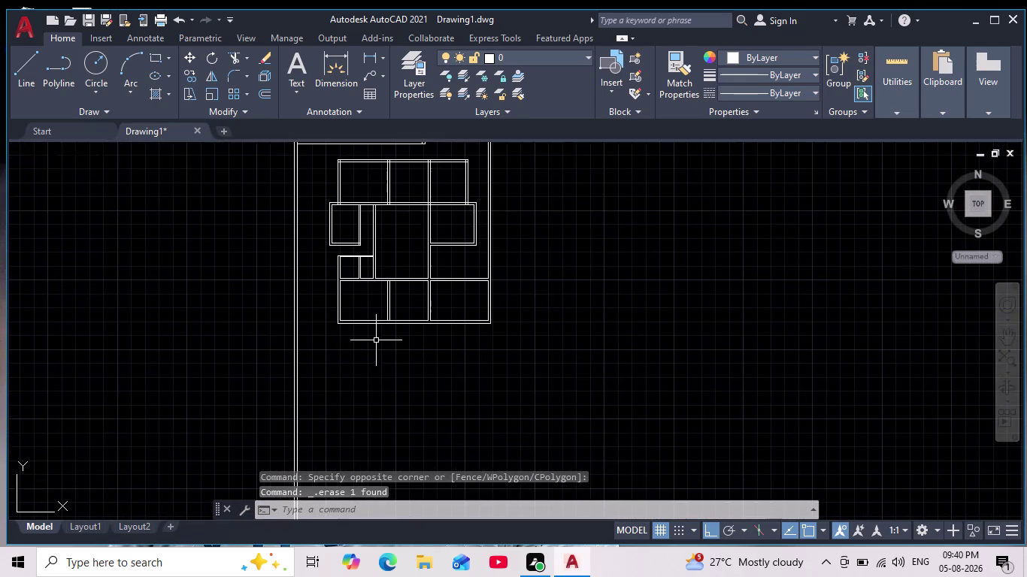
scroll(up, 3)
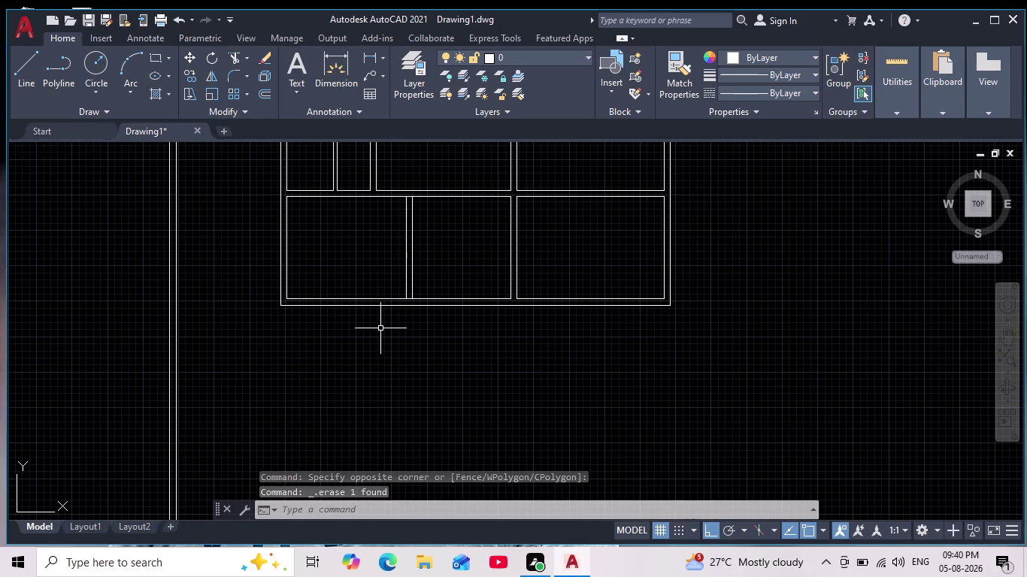
Offset a copy of the bottom outer wall 15' downward.
key(o)
key(Return)
text(15)
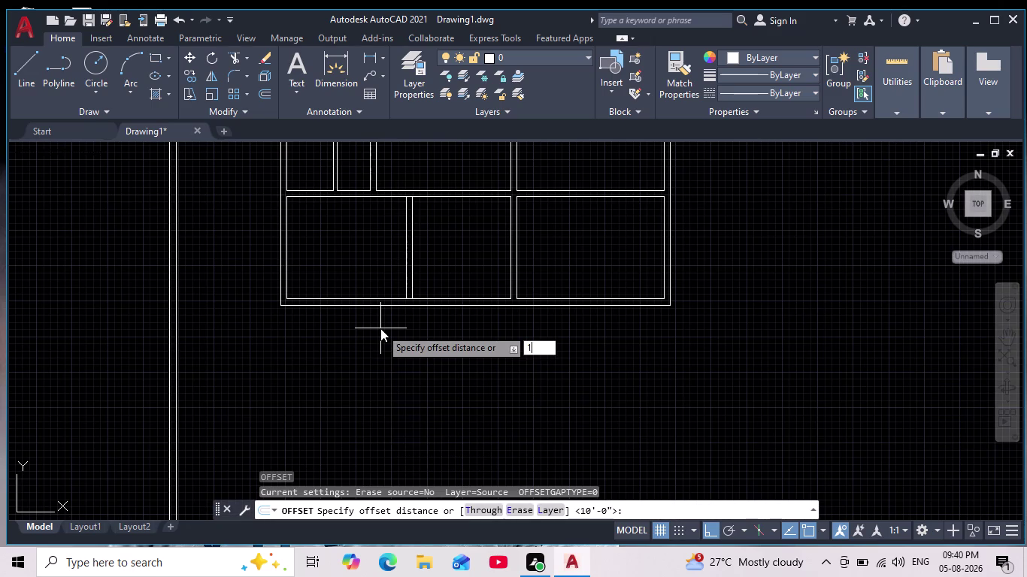
text(')
key(Return)
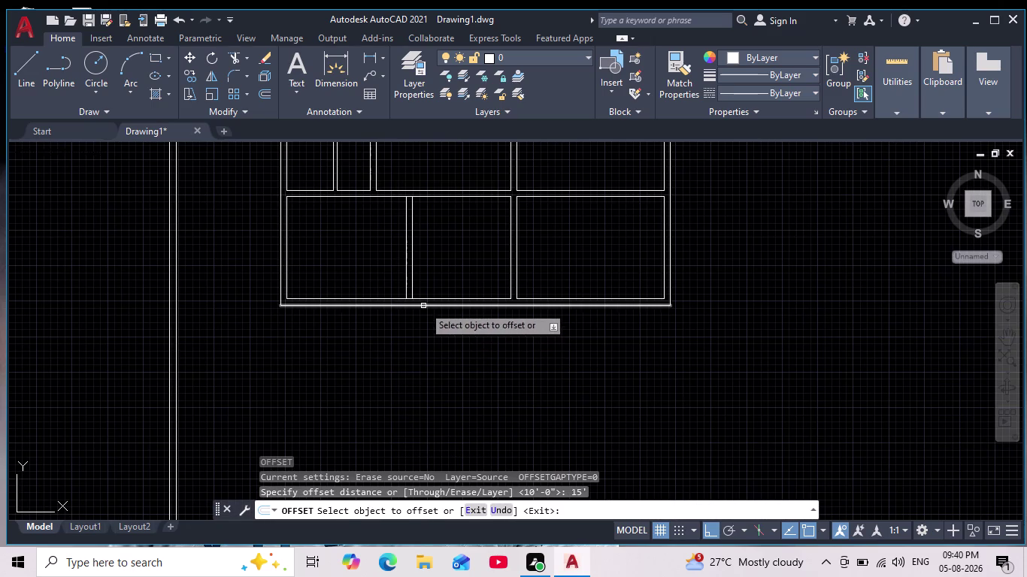
click(423, 306)
click(406, 349)
scroll(down, 3)
scroll(up, 3)
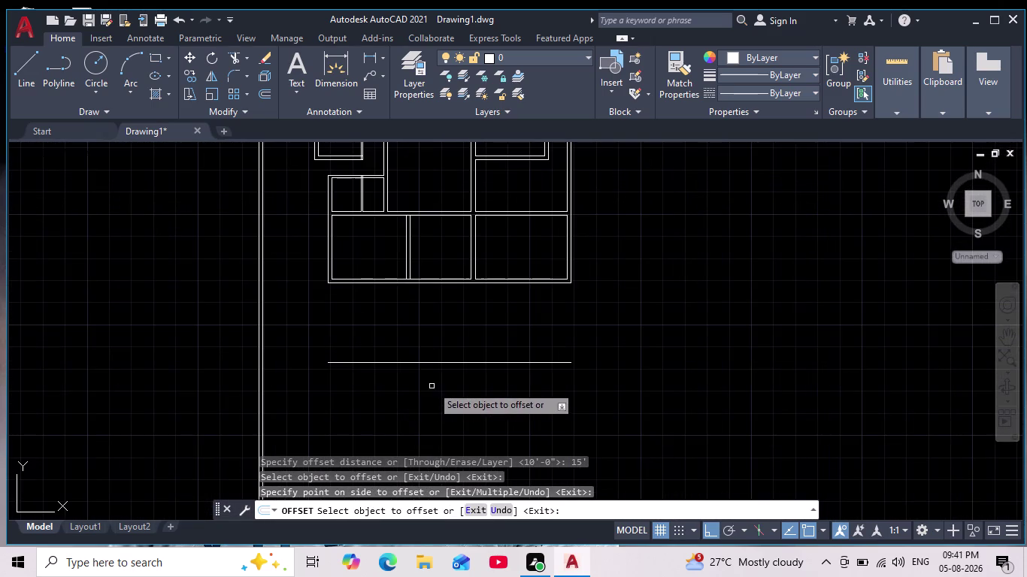
middle_drag(432, 386, 411, 409)
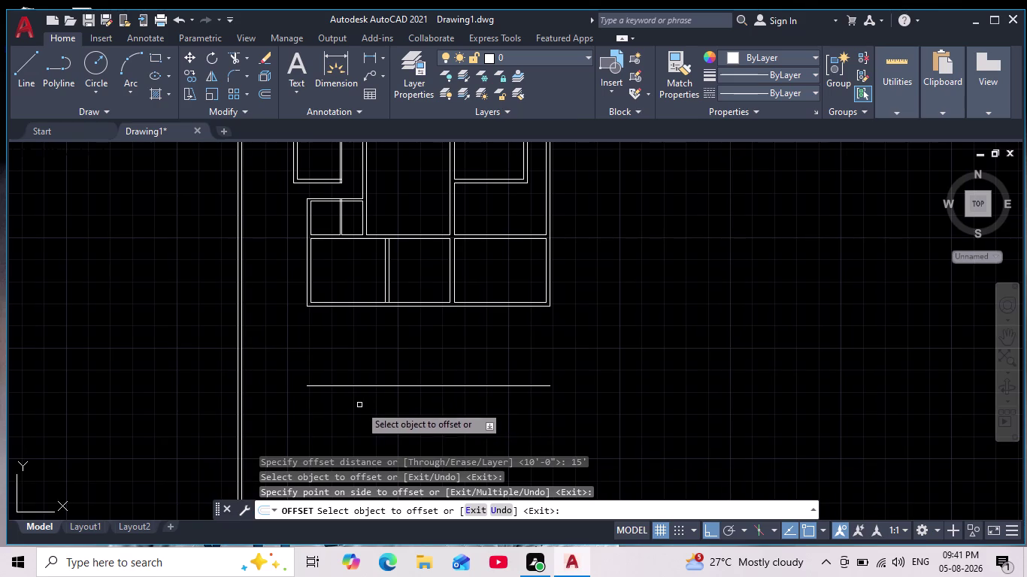
scroll(up, 3)
scroll(down, 3)
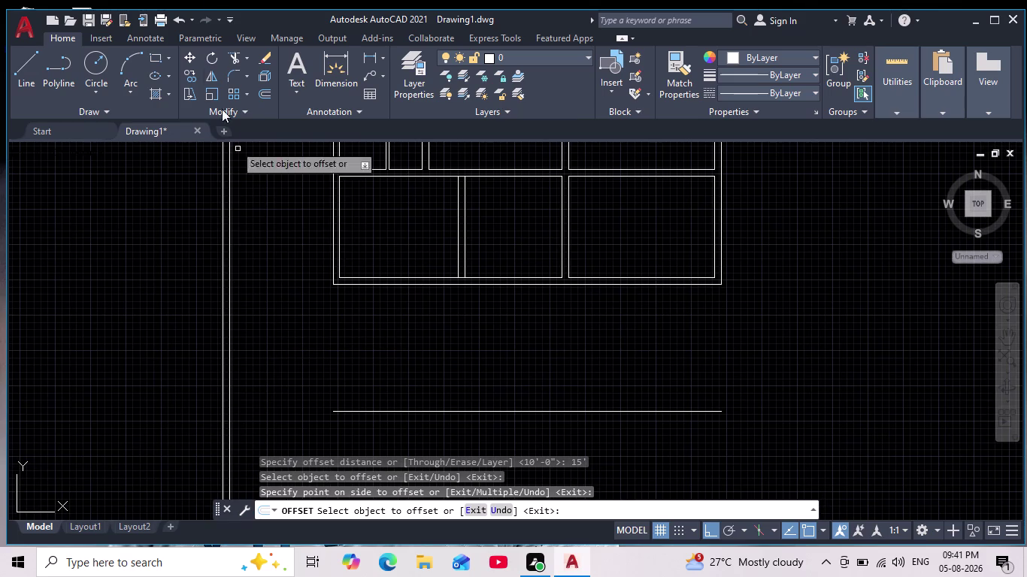
click(236, 70)
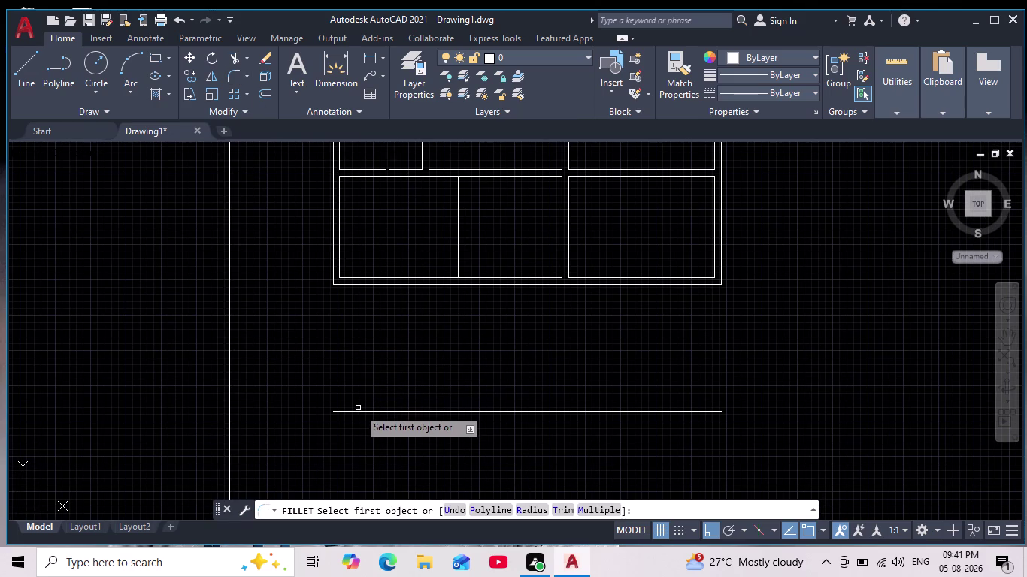
Join the new lower line to the left vertical wall line at their corner.
click(351, 413)
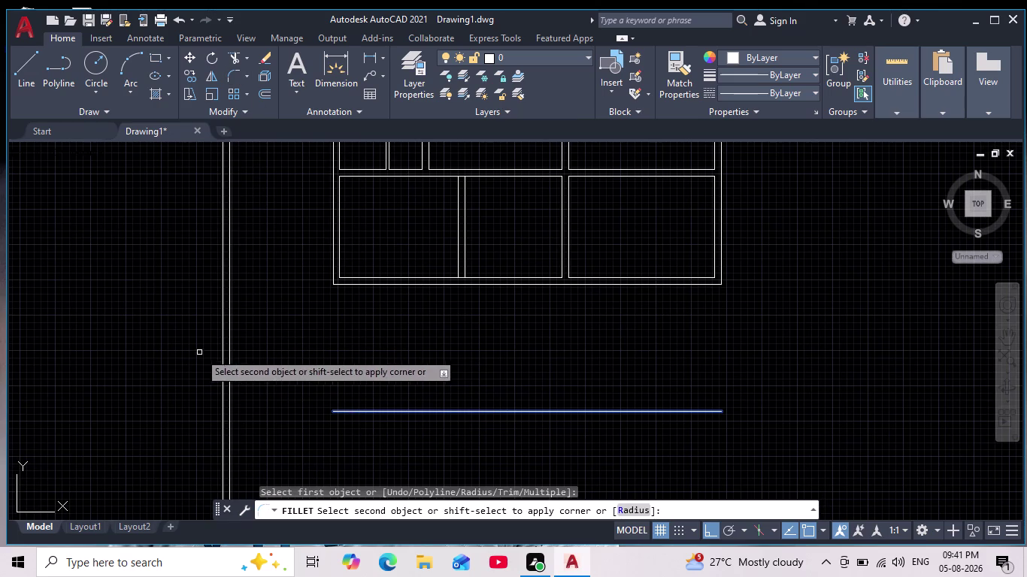
click(223, 368)
key(Escape)
key(Escape)
key(Escape)
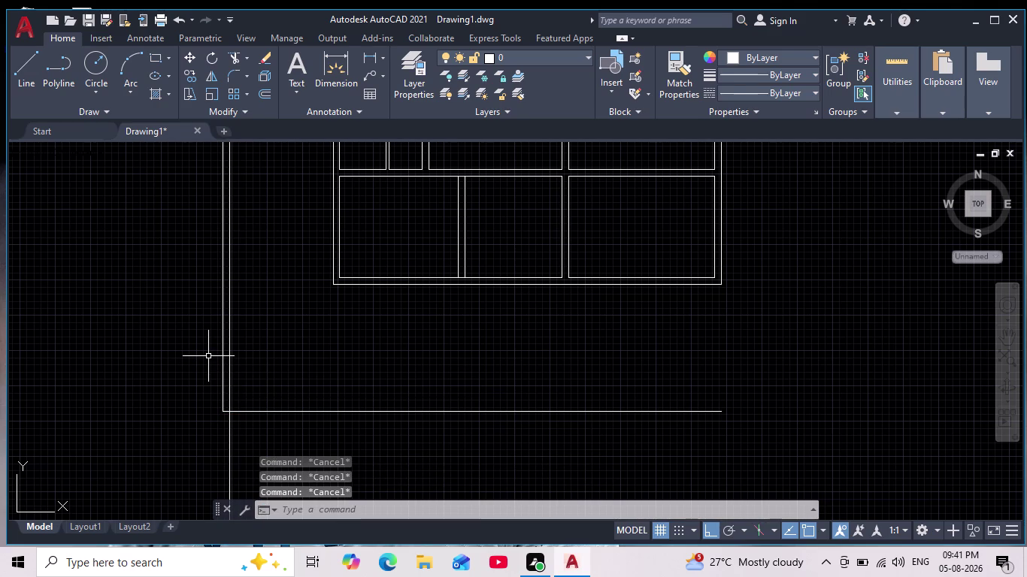
scroll(down, 3)
scroll(up, 3)
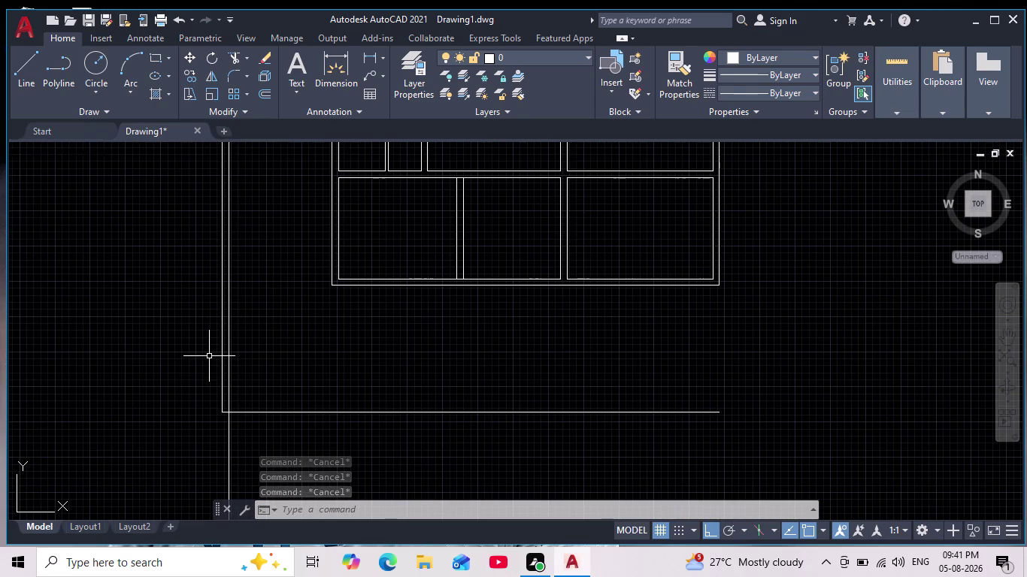
middle_drag(209, 358, 199, 384)
scroll(down, 3)
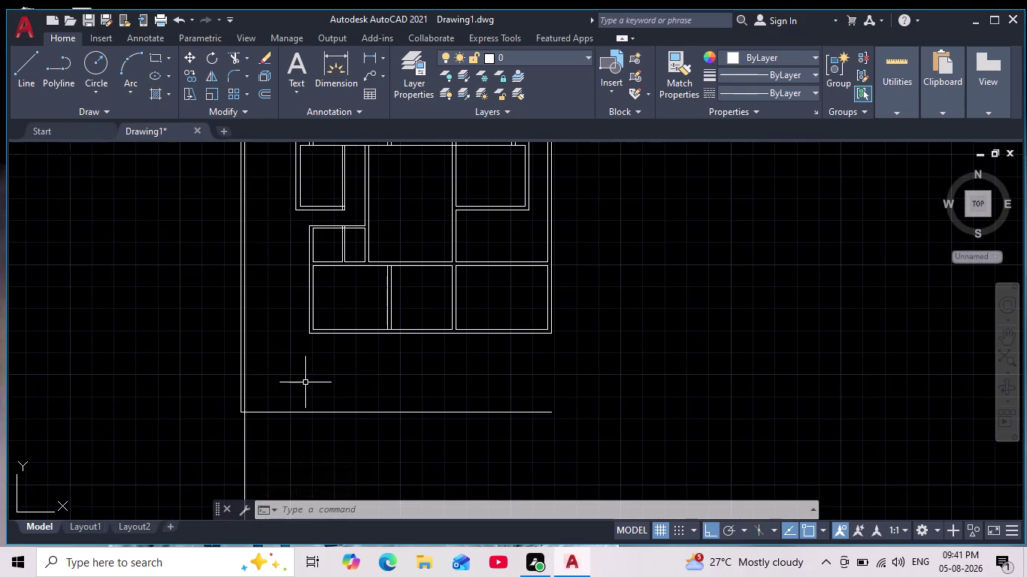
scroll(up, 3)
Offset the bottom wall line 9 units toward the inside of the plan.
key(o)
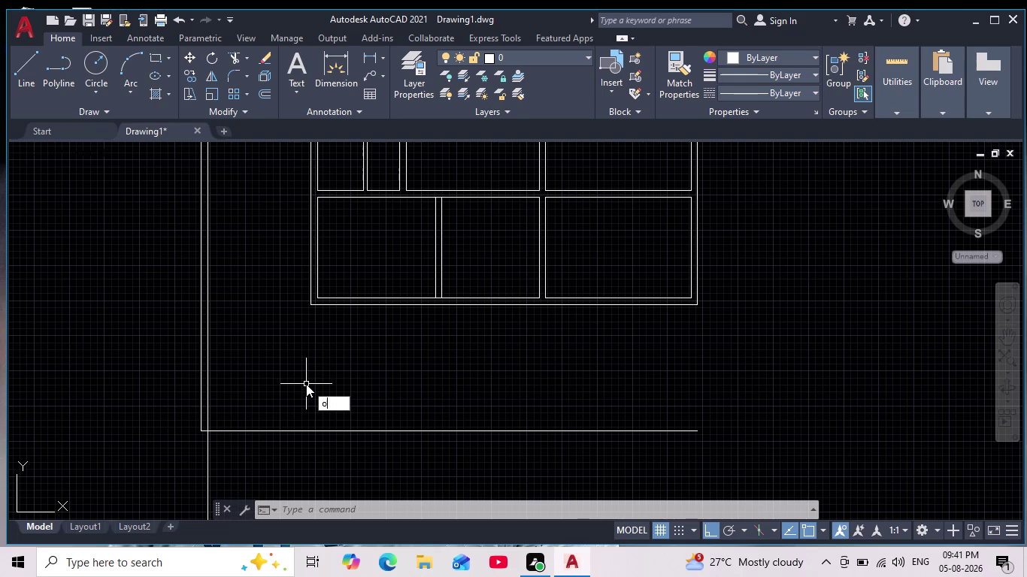
key(Return)
key(9)
key(Return)
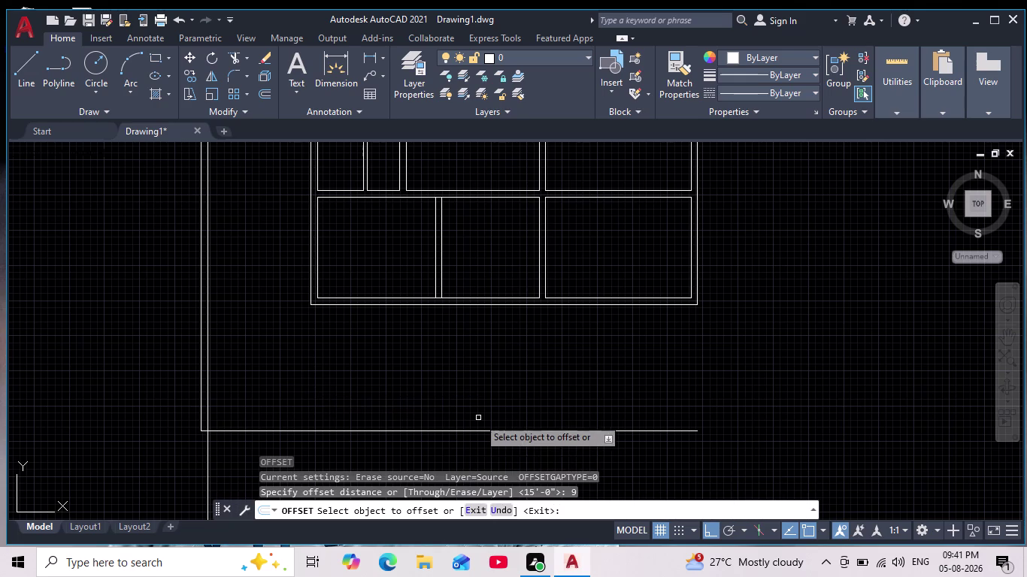
click(463, 433)
click(459, 414)
scroll(down, 3)
scroll(up, 3)
scroll(up, 3)
key(Escape)
key(Escape)
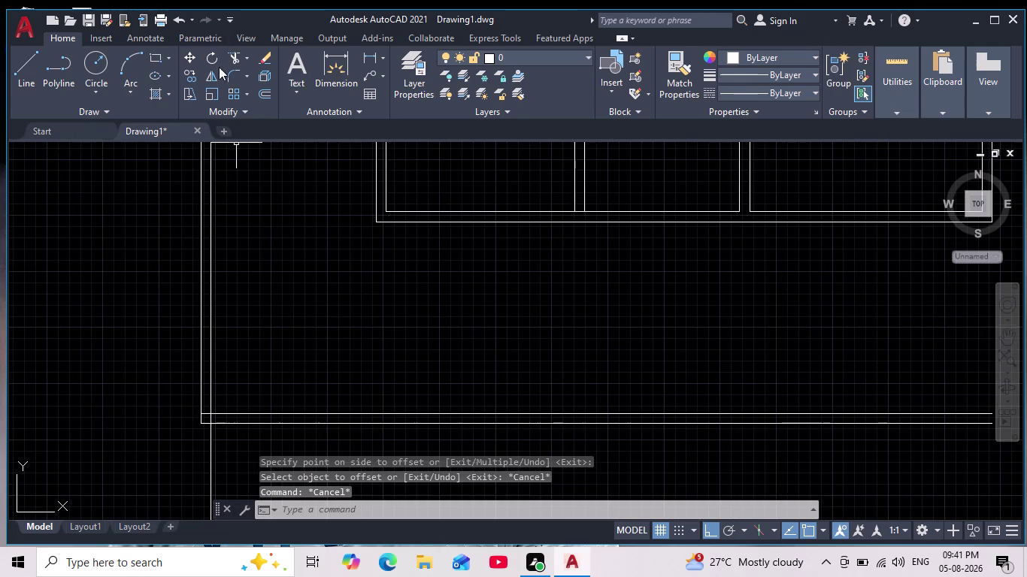
Start a fillet on the new inner bottom wall line, then cancel it.
click(237, 78)
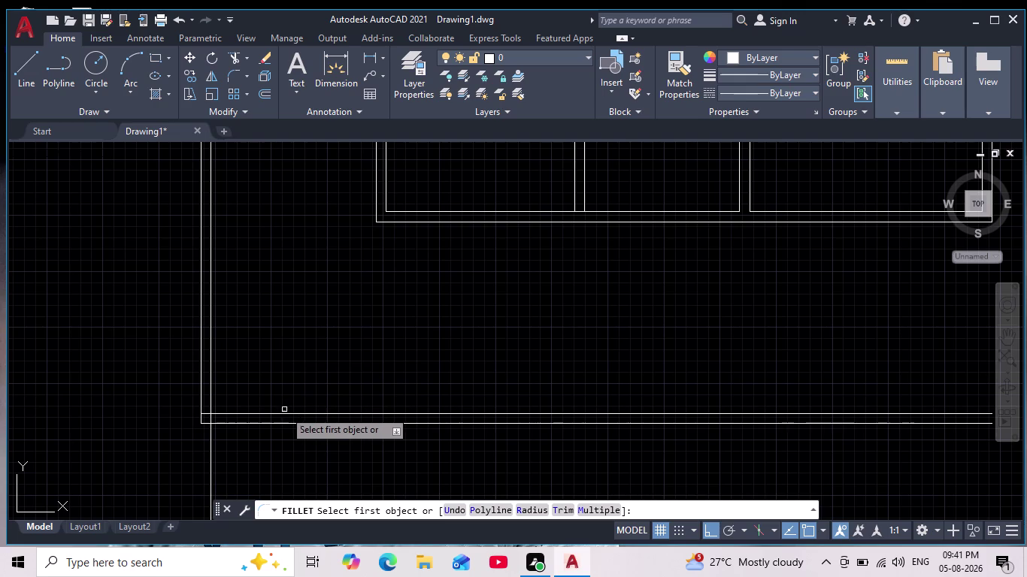
click(282, 413)
drag(210, 352, 218, 353)
scroll(down, 3)
scroll(down, 3)
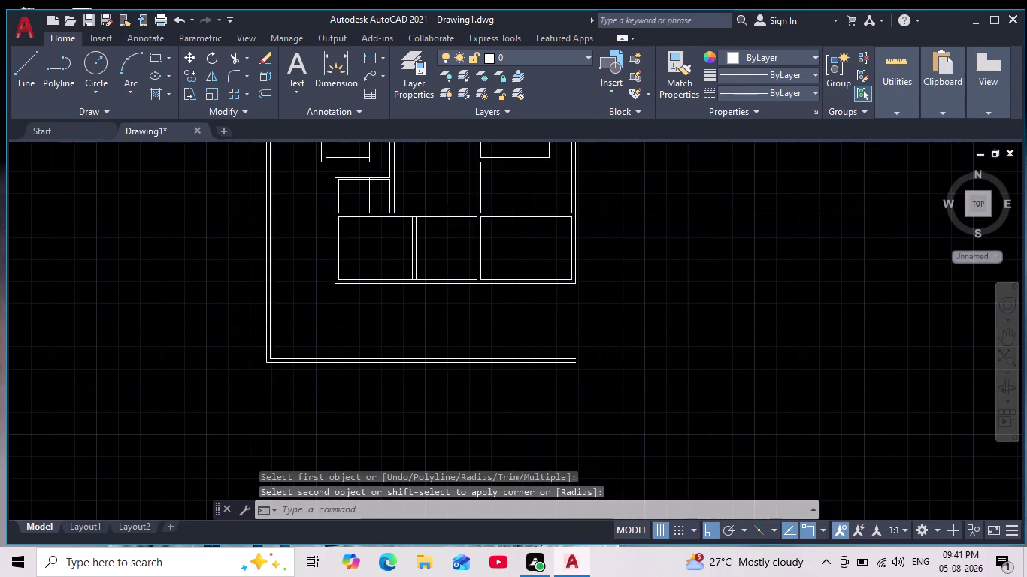
scroll(down, 3)
key(Escape)
key(Escape)
middle_drag(446, 332, 423, 359)
scroll(up, 3)
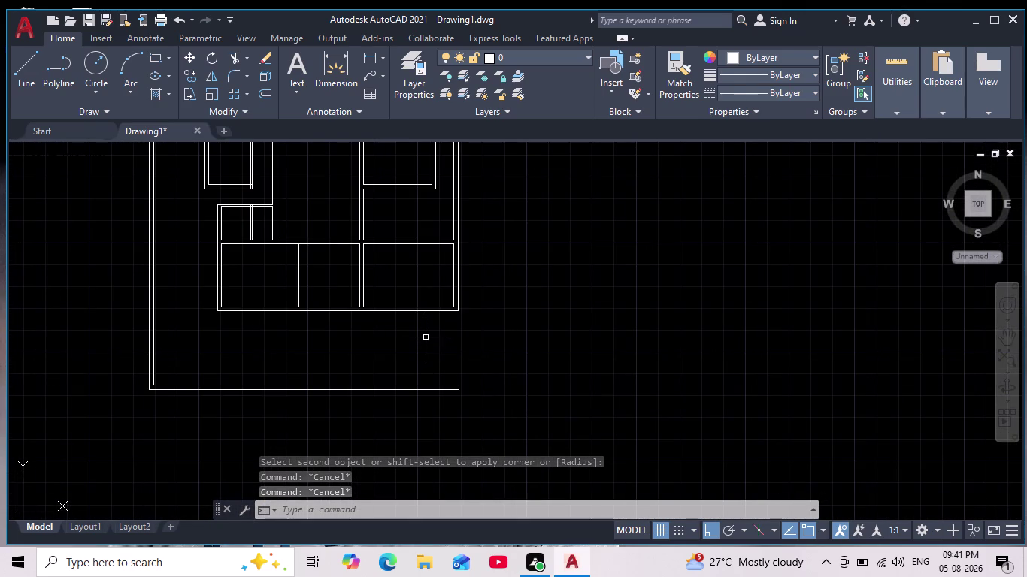
scroll(down, 3)
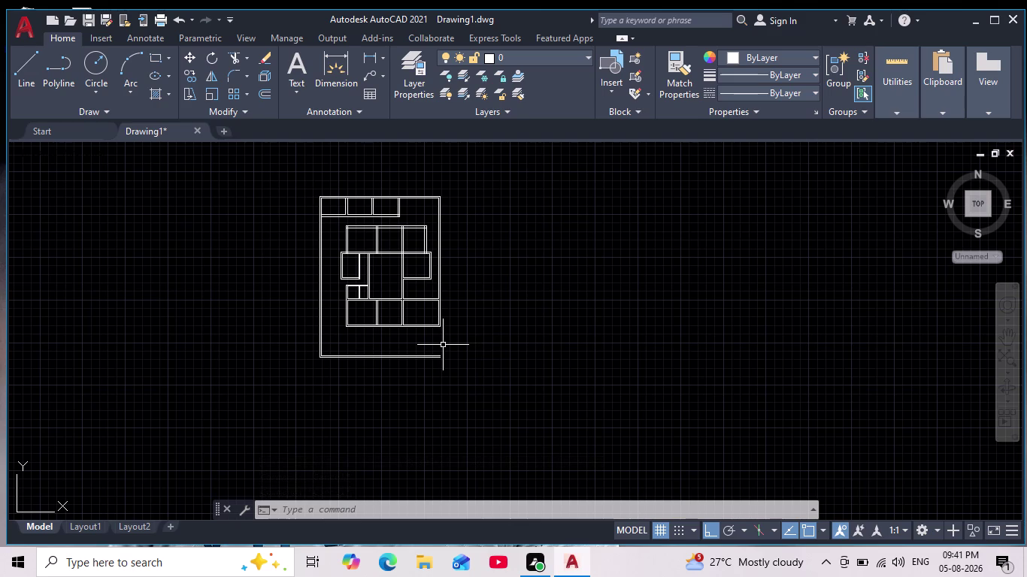
scroll(up, 3)
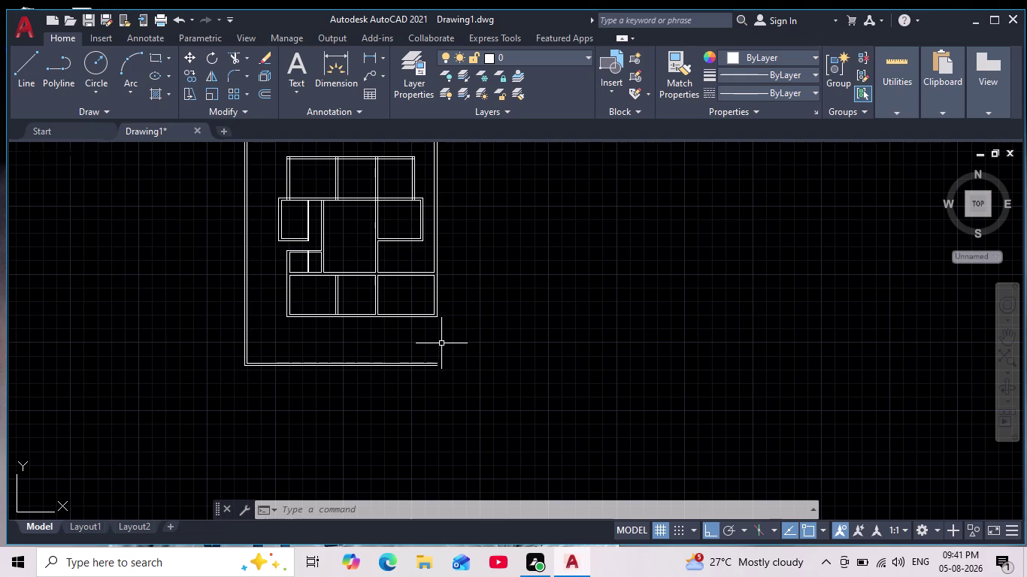
scroll(down, 3)
scroll(up, 3)
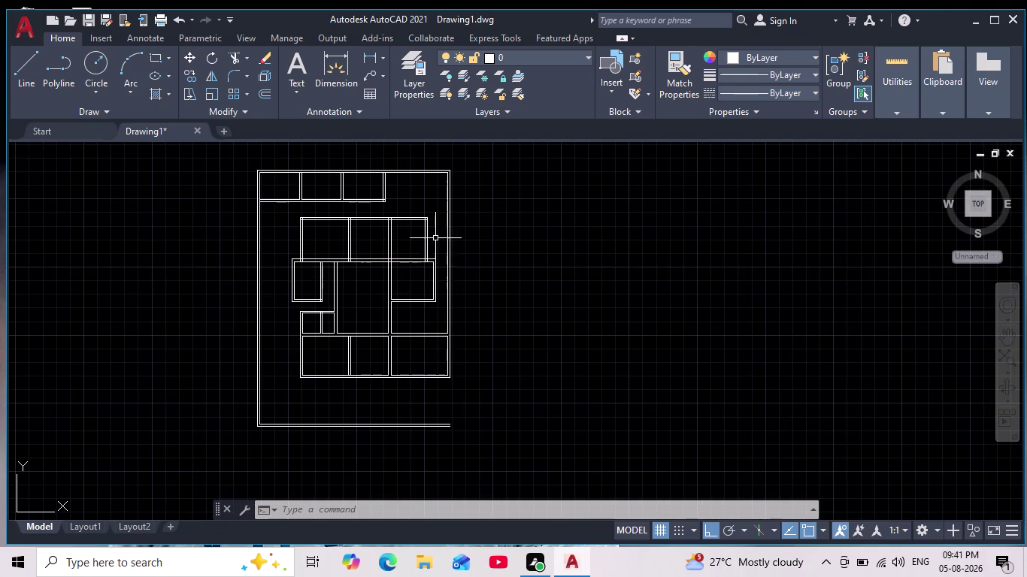
scroll(up, 3)
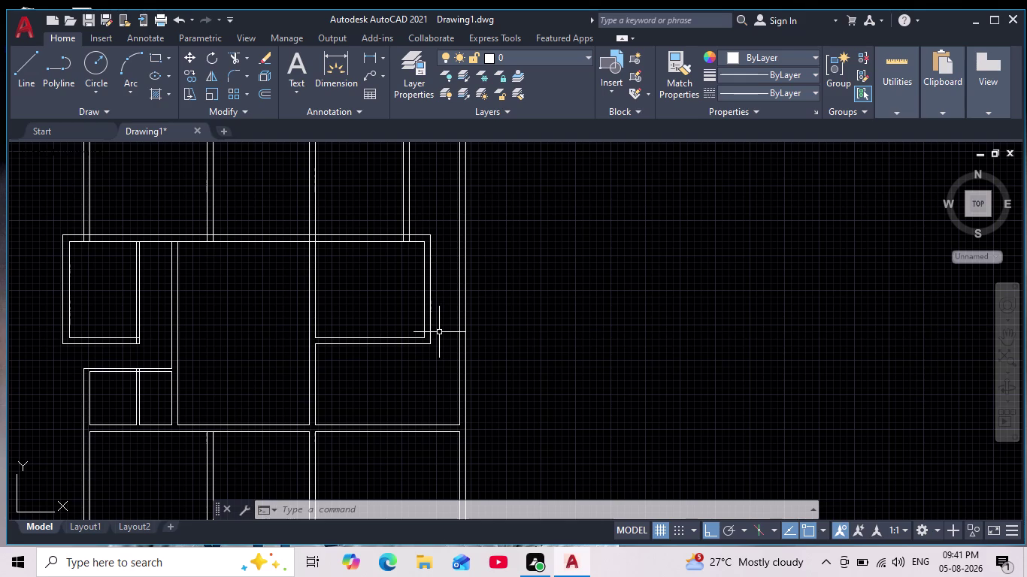
scroll(down, 3)
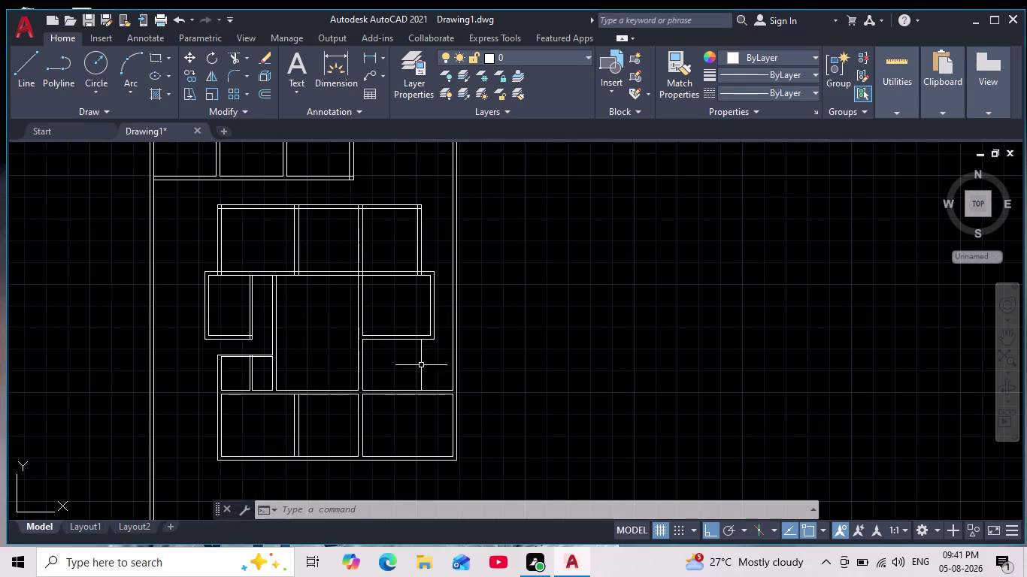
scroll(up, 3)
middle_drag(433, 430, 443, 387)
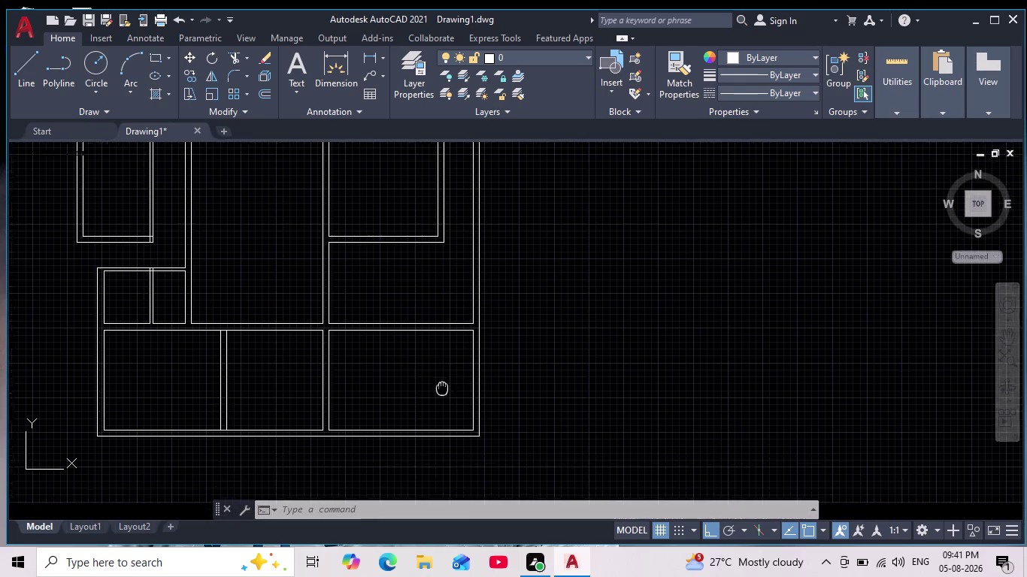
middle_drag(442, 387, 442, 386)
scroll(down, 3)
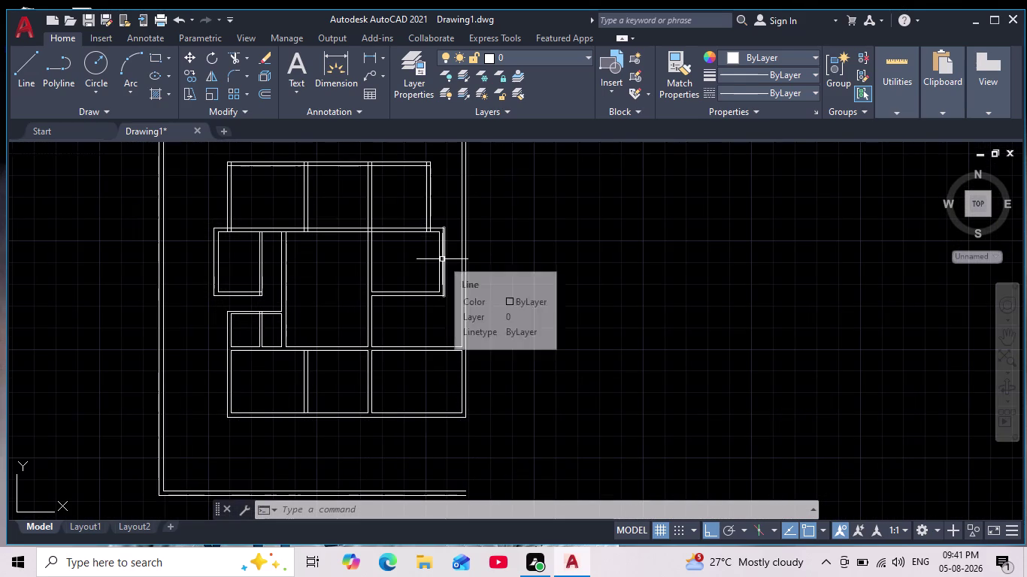
Extend the right inner wall line using fence selections across it.
text(ex)
key(Return)
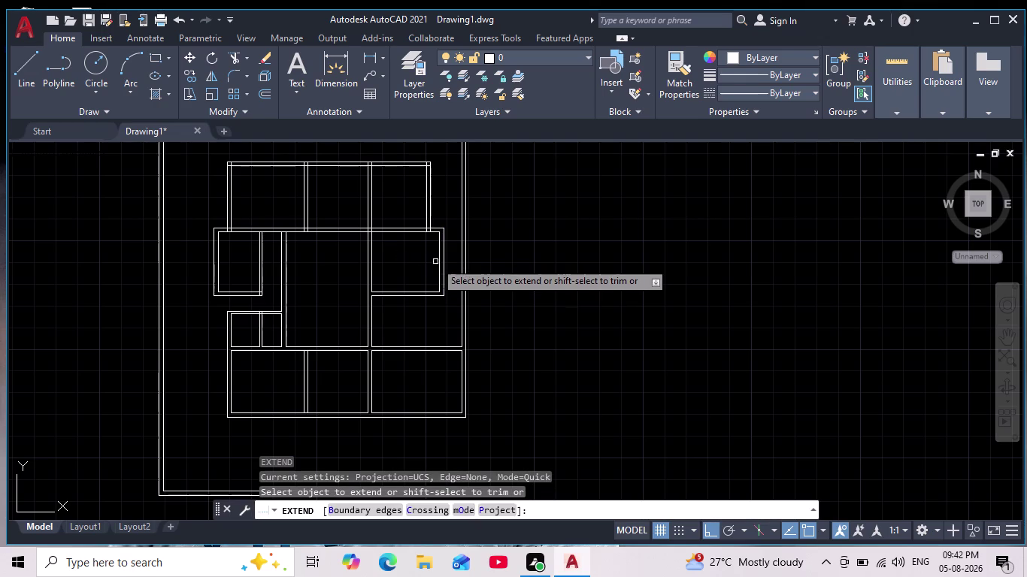
scroll(up, 3)
drag(458, 260, 399, 278)
drag(452, 275, 439, 276)
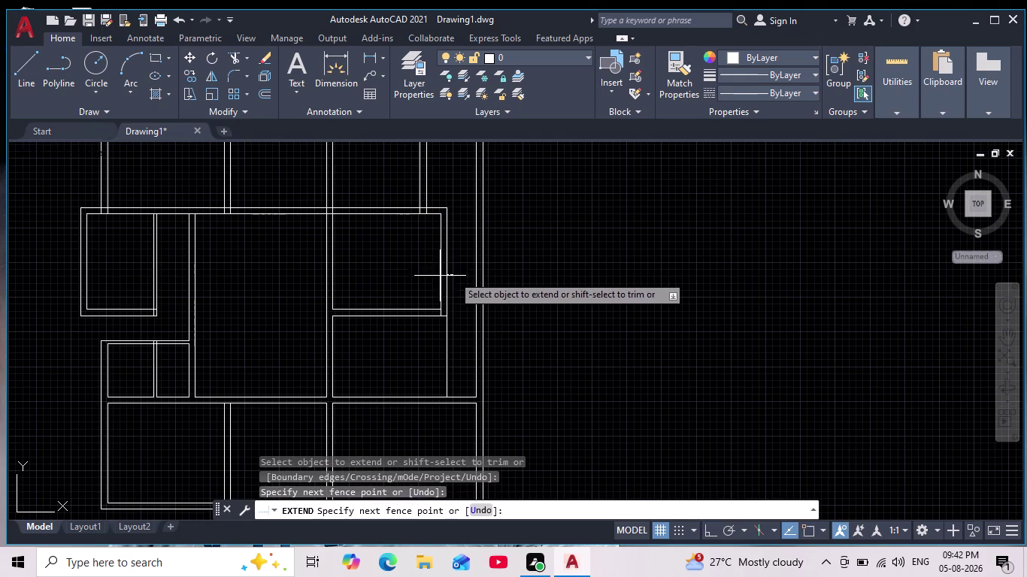
drag(438, 275, 424, 279)
scroll(down, 3)
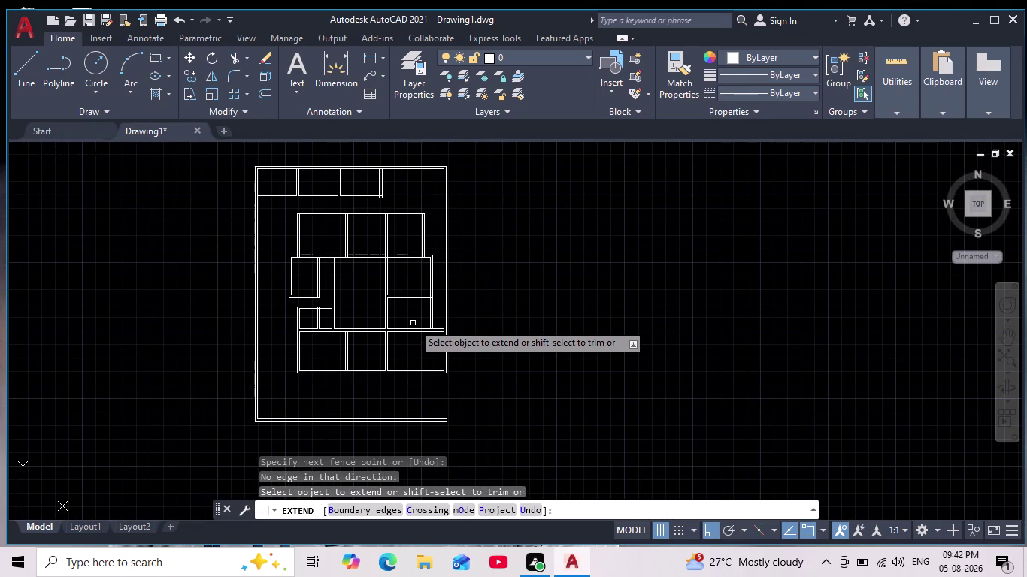
scroll(up, 3)
Fence the inner right wall line again to lengthen it downward, then exit Extend.
middle_drag(418, 320, 398, 300)
scroll(up, 3)
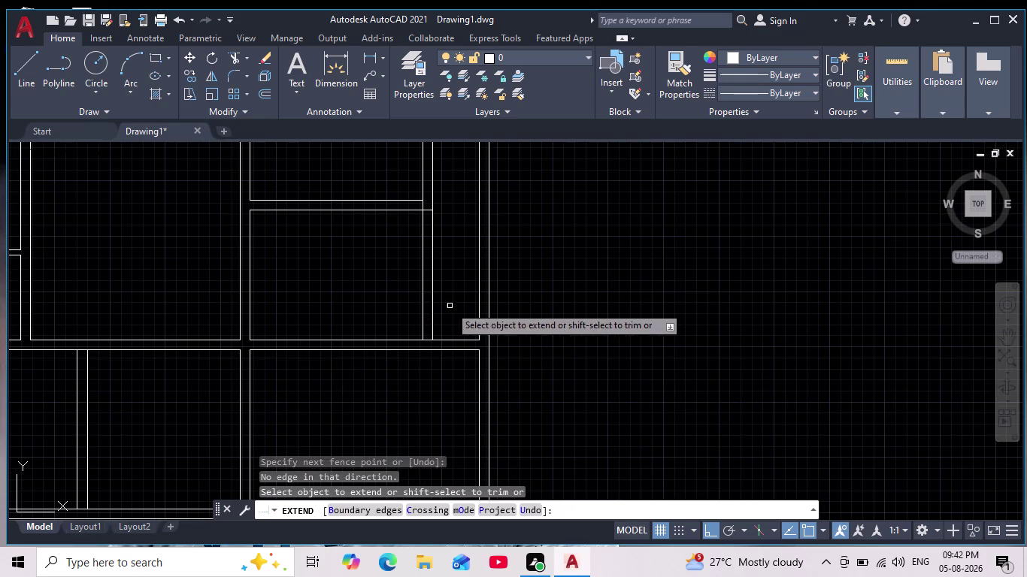
drag(453, 303, 386, 310)
drag(434, 306, 398, 312)
scroll(up, 3)
scroll(down, 3)
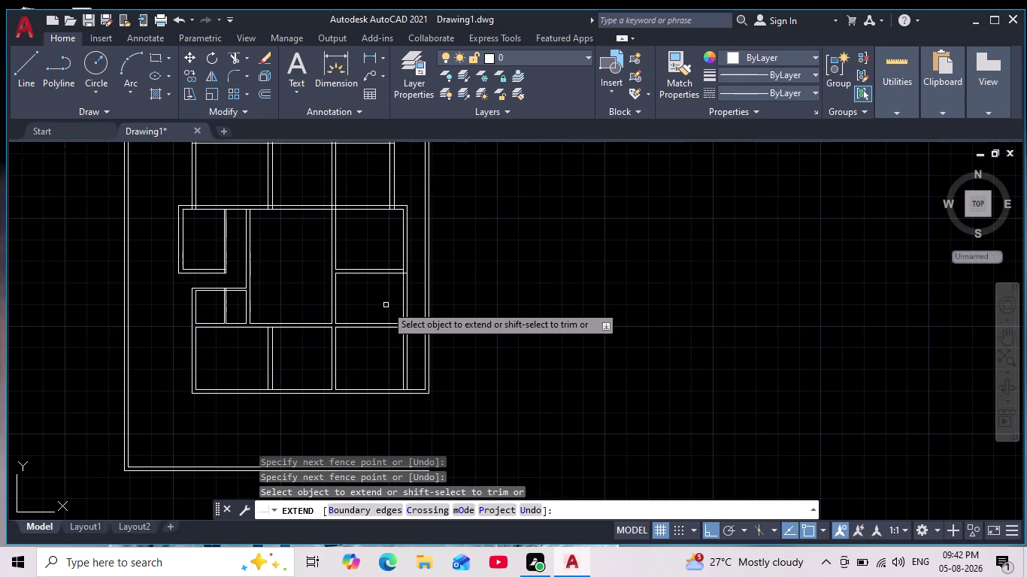
scroll(up, 3)
key(Escape)
key(Escape)
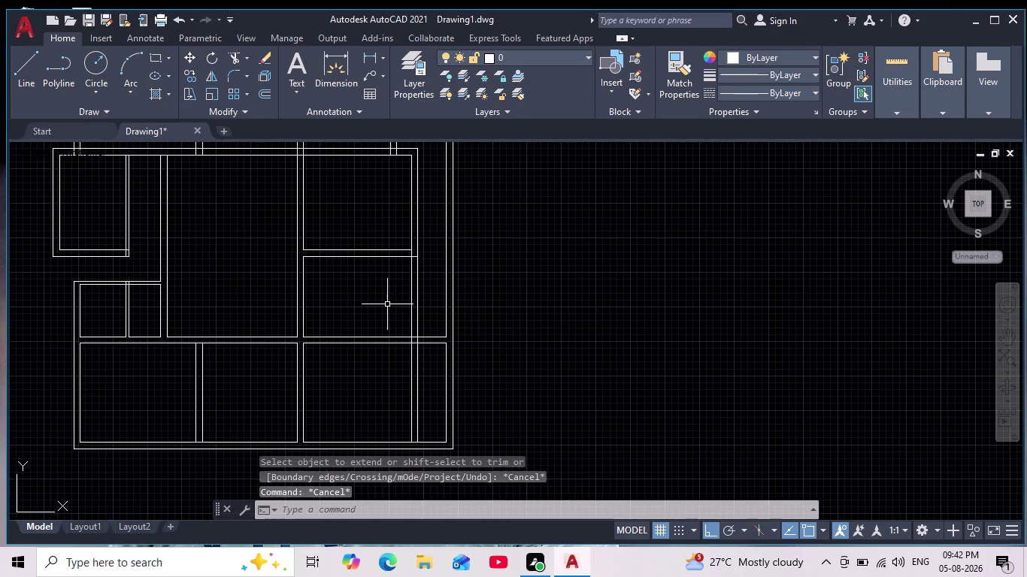
Adjust the view and start the Trim command.
scroll(down, 3)
scroll(down, 3)
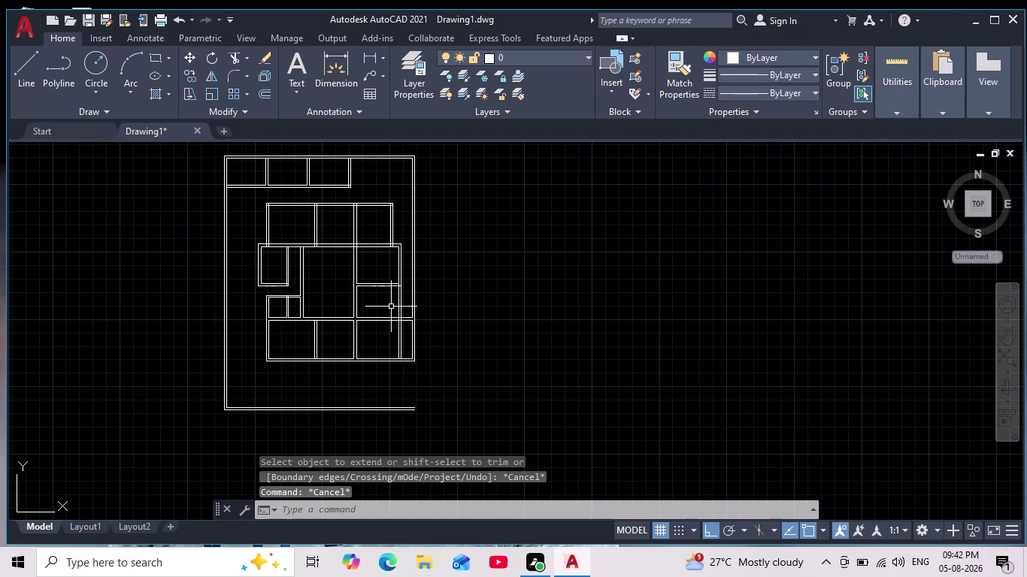
scroll(up, 3)
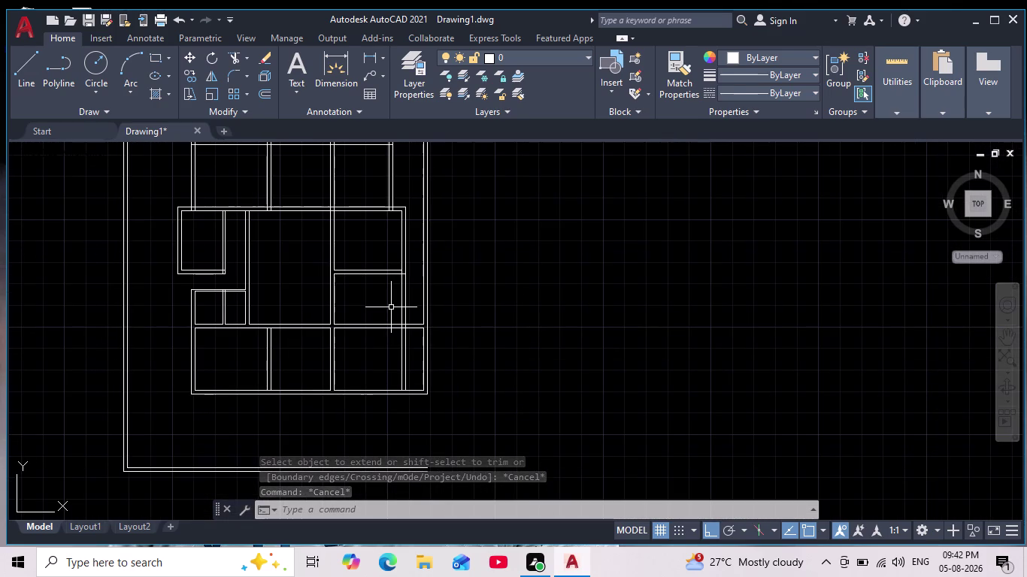
scroll(up, 3)
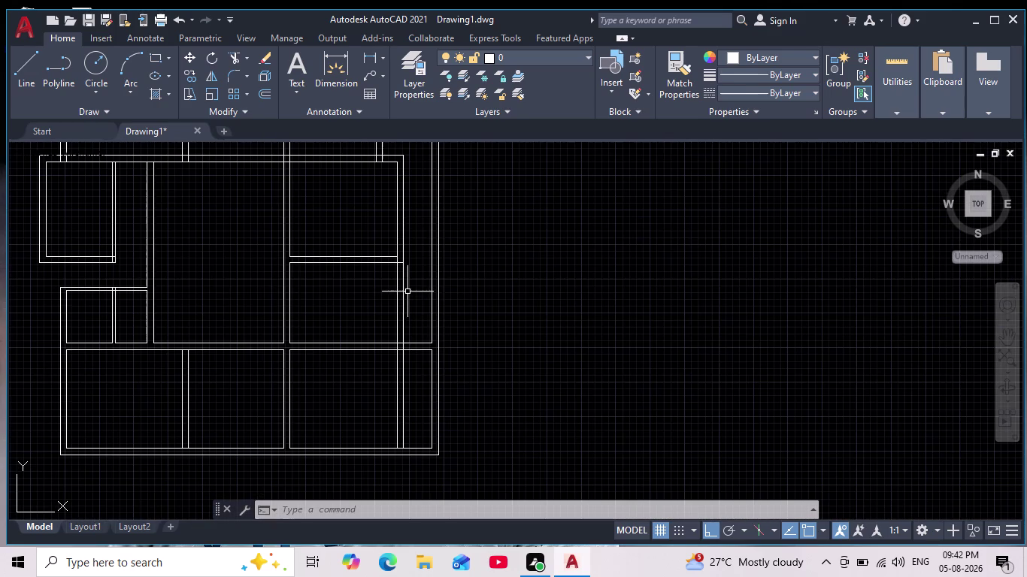
click(238, 56)
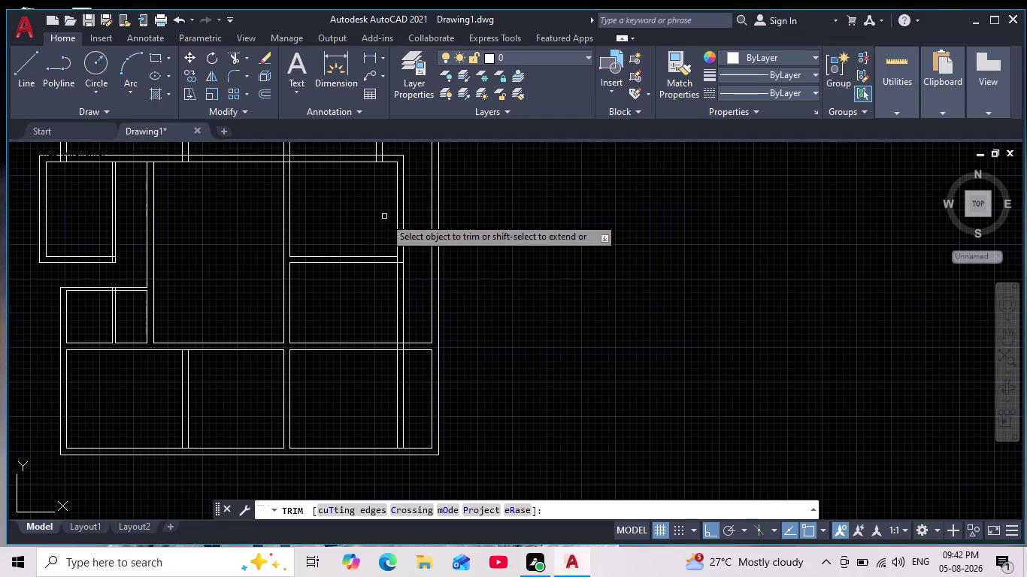
Fence-select the overlapping wall segments on the right side for trimming.
drag(407, 277, 380, 295)
scroll(down, 3)
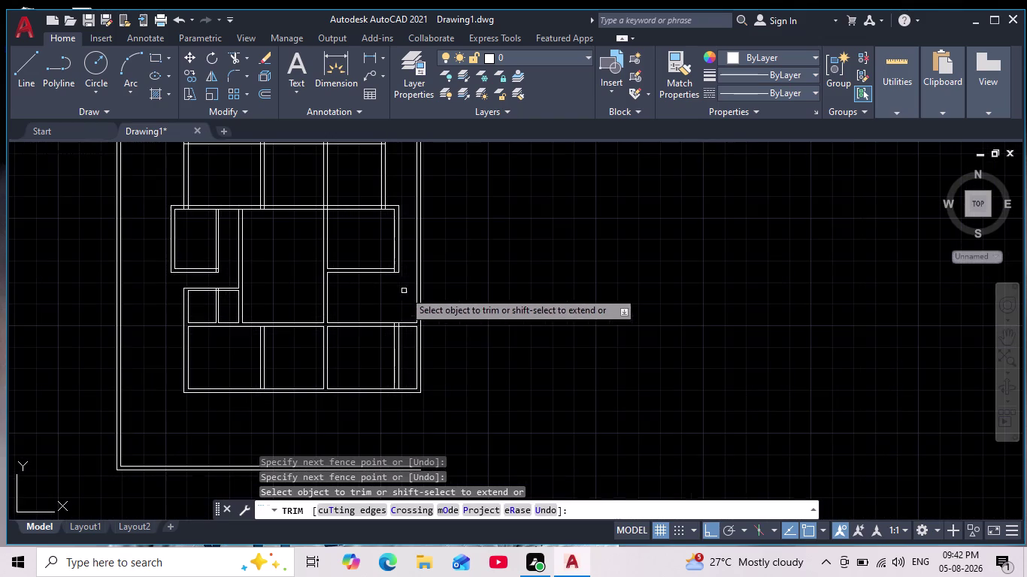
scroll(down, 3)
scroll(up, 3)
scroll(up, 3)
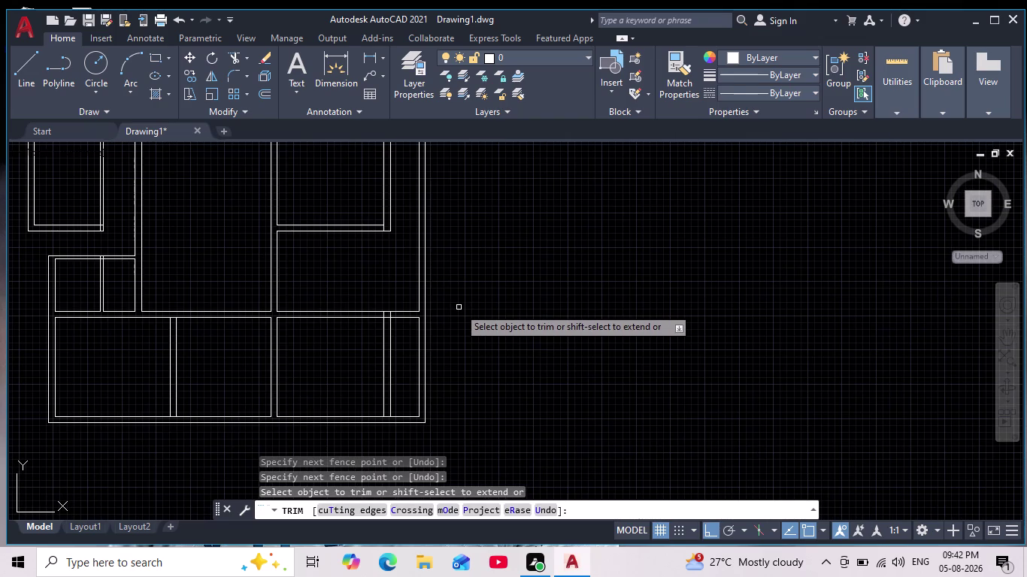
scroll(up, 3)
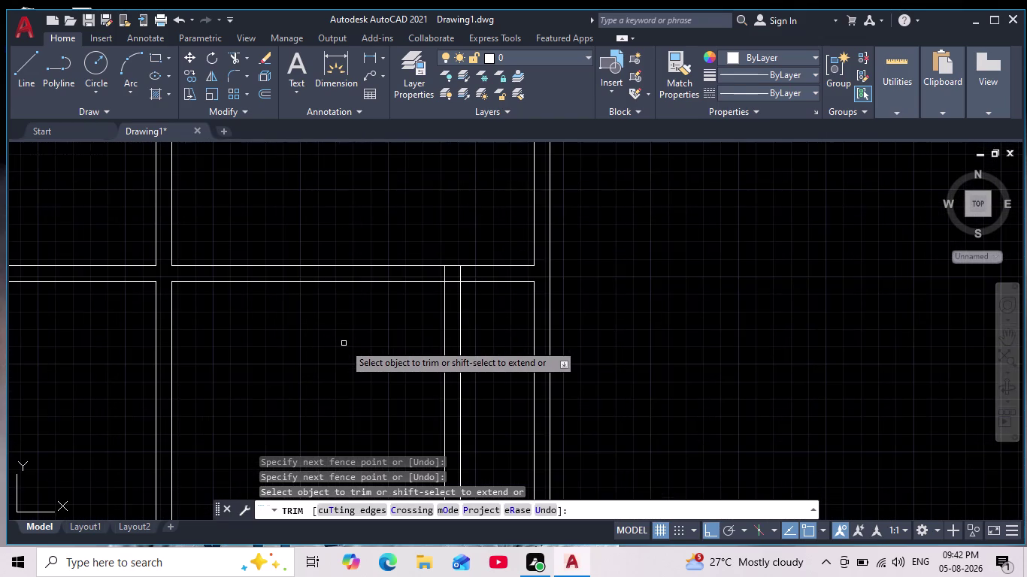
scroll(down, 3)
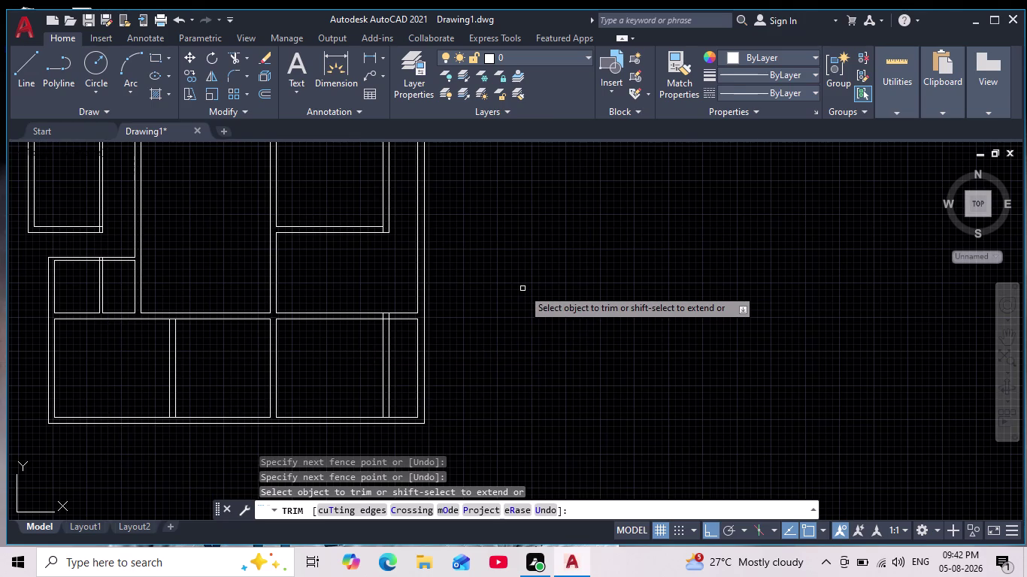
scroll(down, 3)
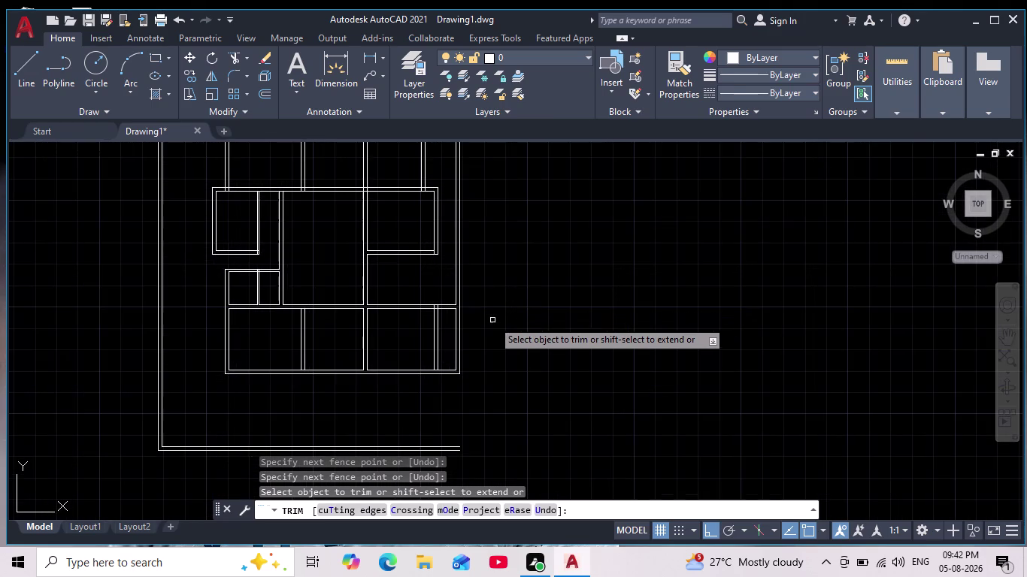
scroll(down, 3)
scroll(up, 3)
middle_click(492, 319)
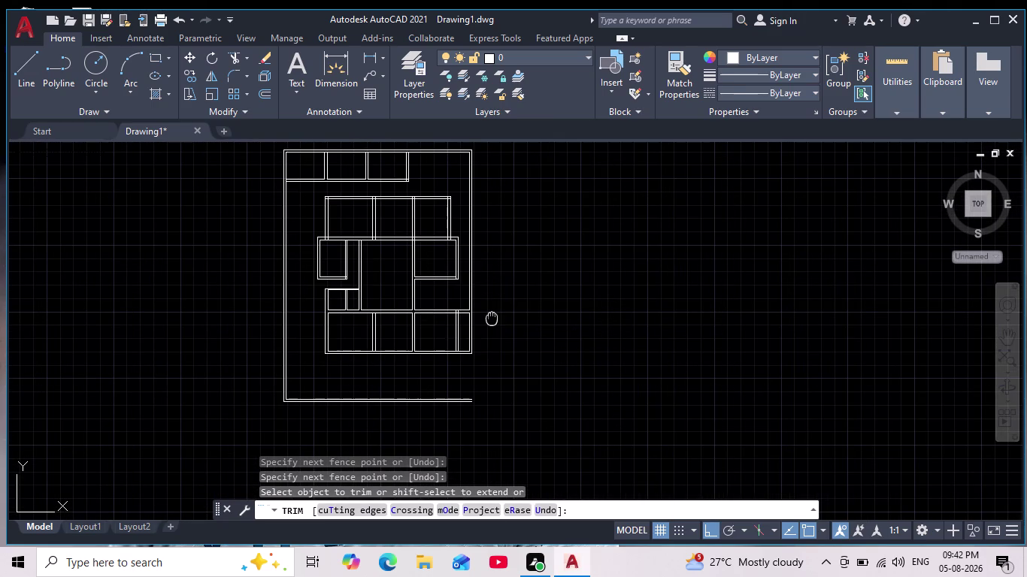
scroll(up, 3)
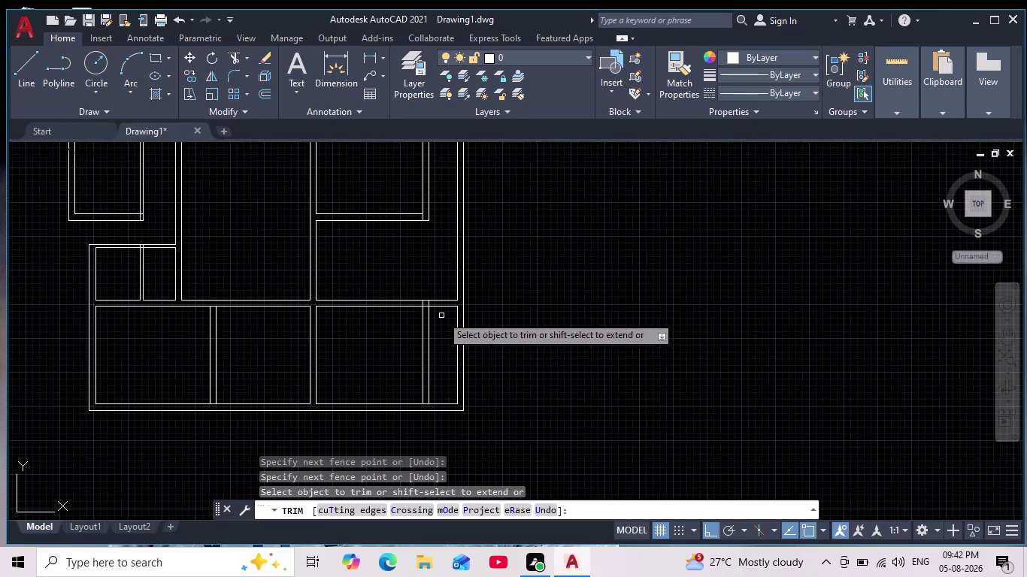
Fence-trim the bottom-right room's wall ends, undo the trim, and exit.
drag(448, 309, 430, 277)
scroll(down, 3)
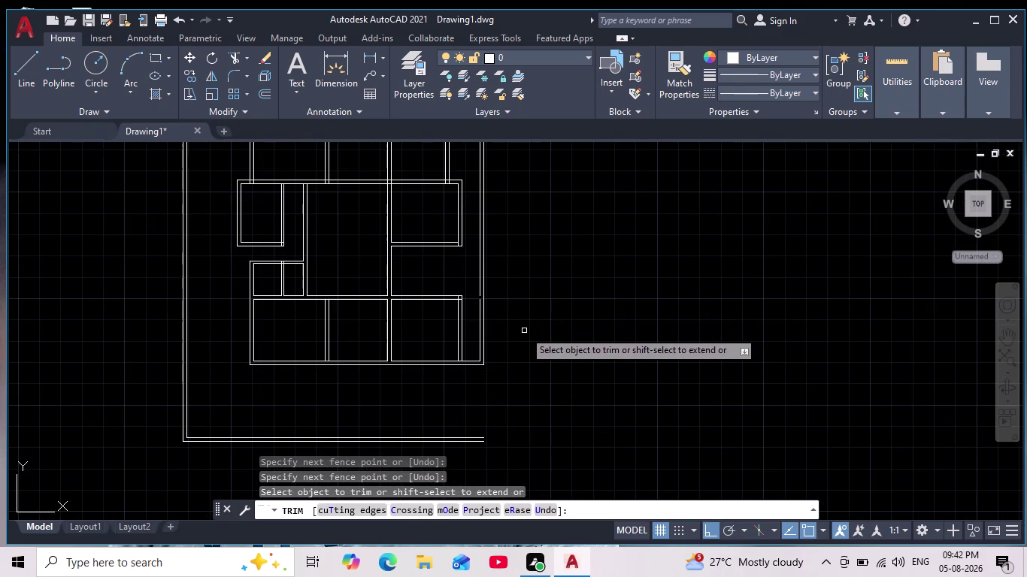
scroll(down, 3)
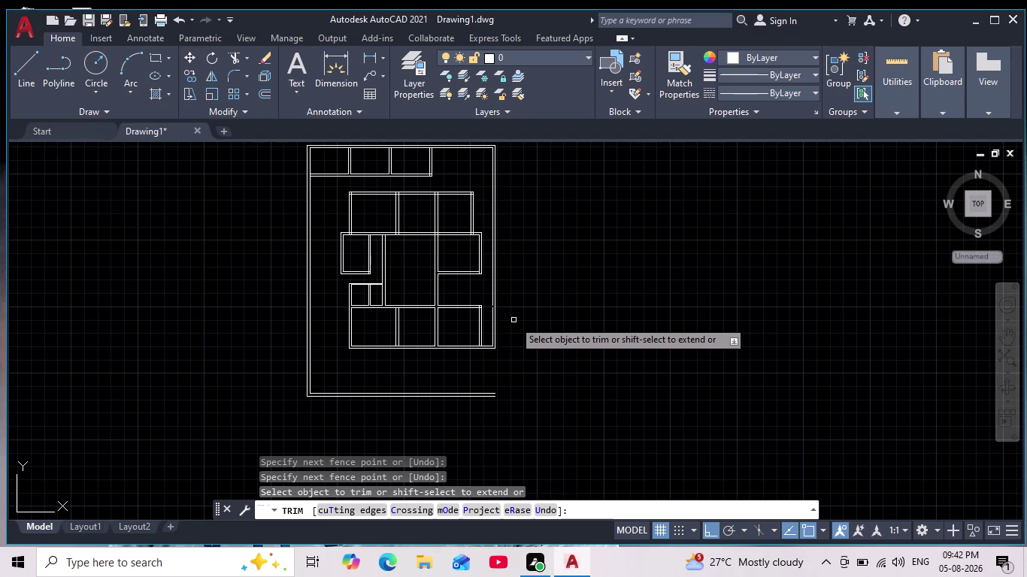
scroll(up, 3)
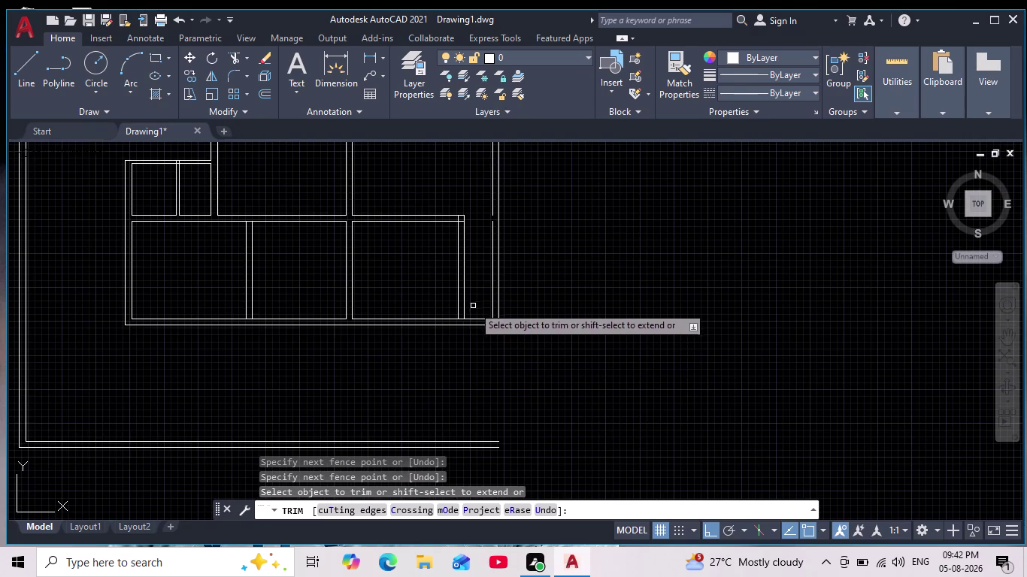
drag(476, 302, 482, 331)
key(ctrl+z)
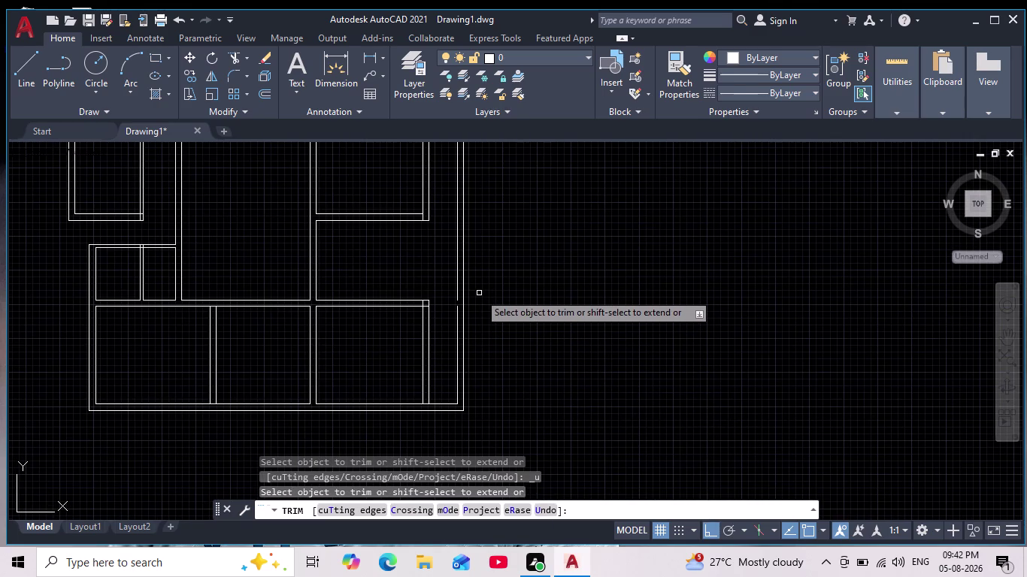
key(Escape)
key(Escape)
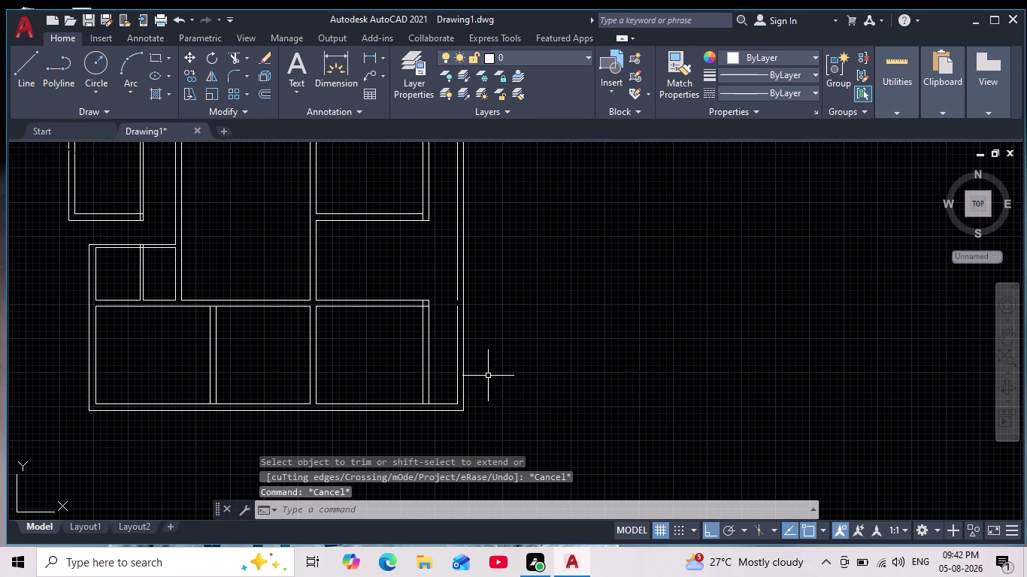
click(232, 79)
scroll(up, 3)
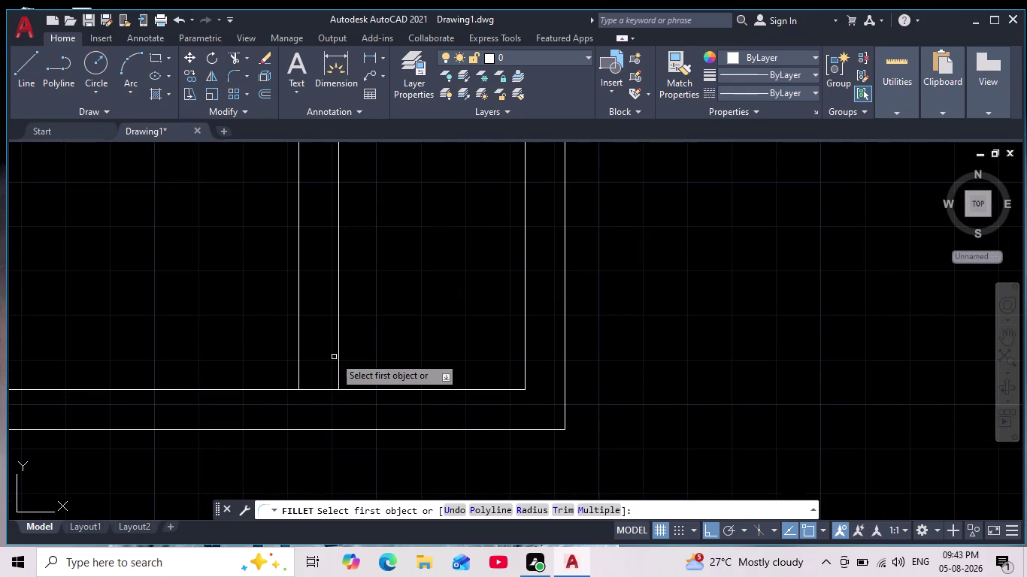
Fillet the vertical wall line and the bottom wall line into a sharp corner.
click(340, 344)
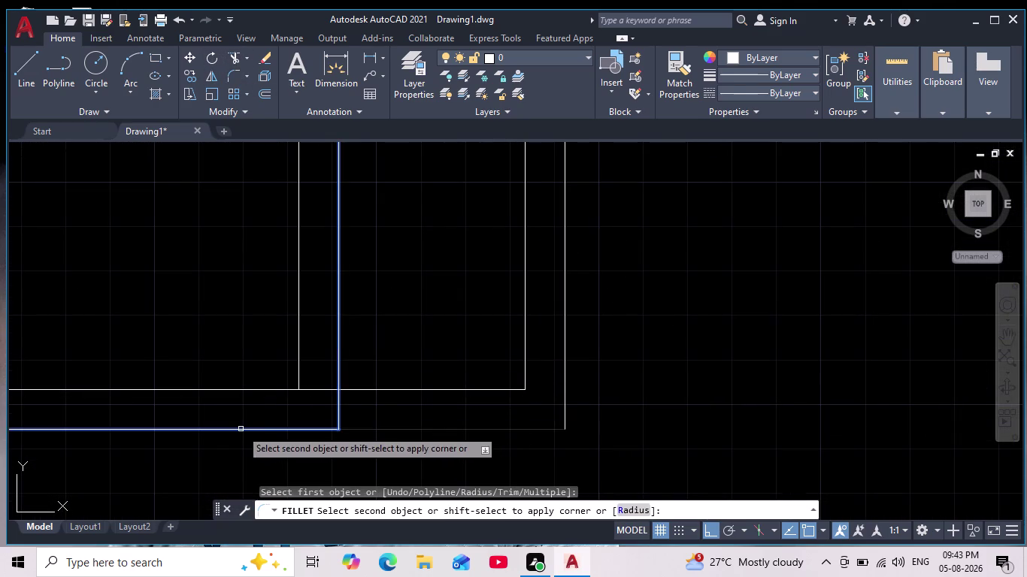
click(241, 430)
scroll(down, 3)
middle_drag(242, 429, 288, 370)
scroll(down, 3)
scroll(up, 3)
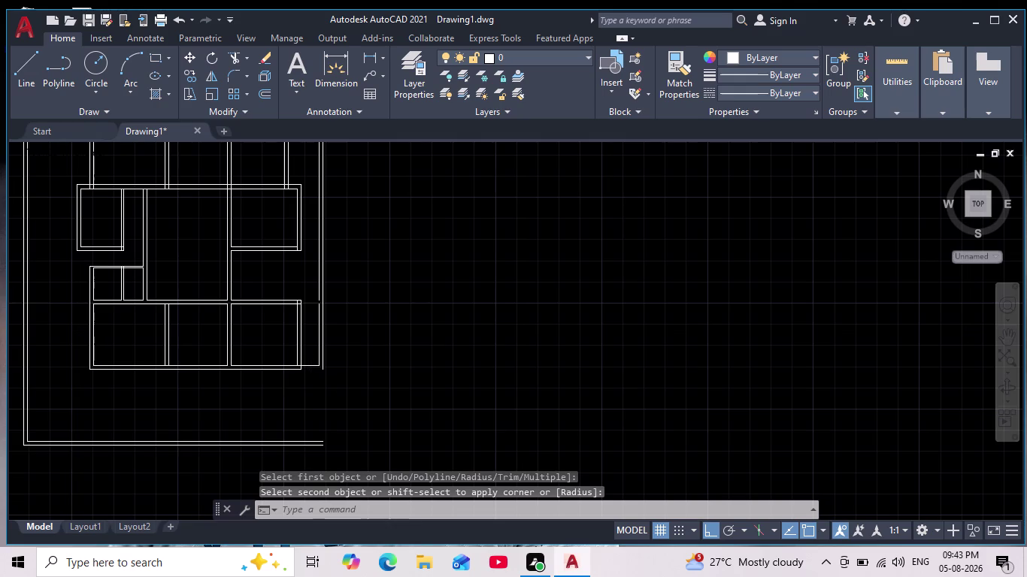
middle_drag(332, 384, 378, 362)
Fillet the inner bottom wall line with its adjoining wall line.
key(space)
scroll(up, 3)
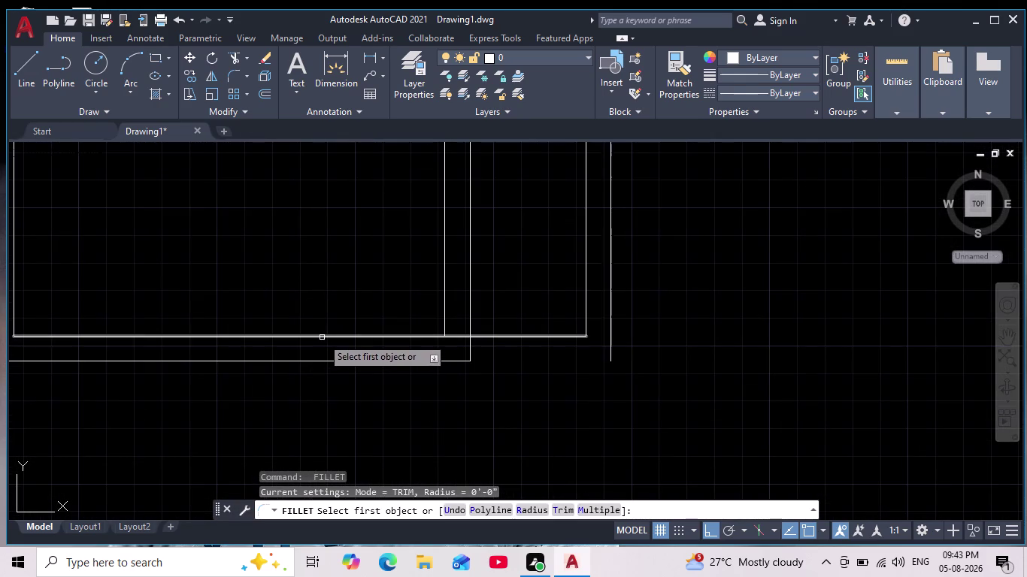
click(320, 338)
click(444, 291)
scroll(down, 3)
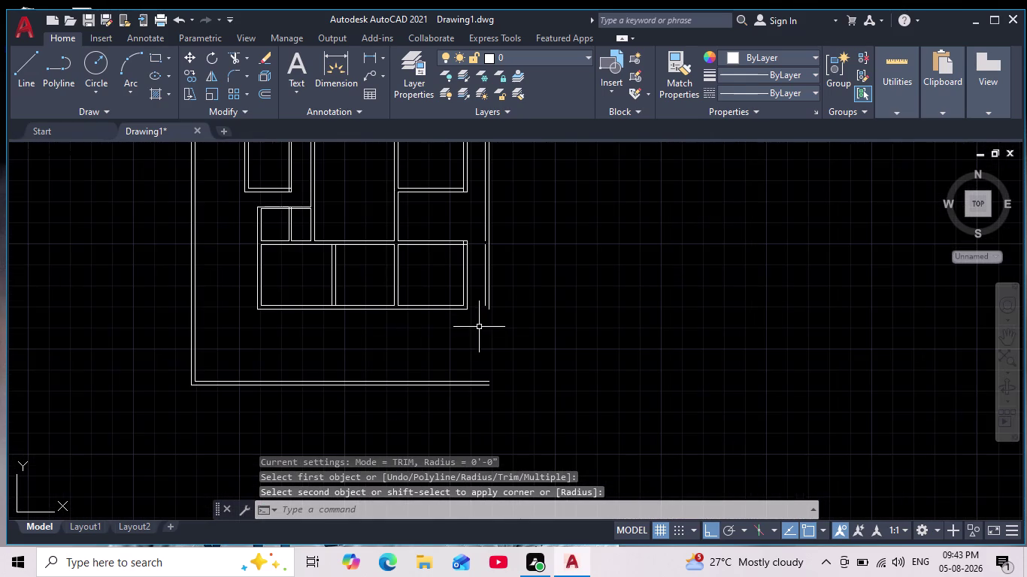
middle_drag(479, 330, 492, 328)
scroll(down, 3)
scroll(up, 3)
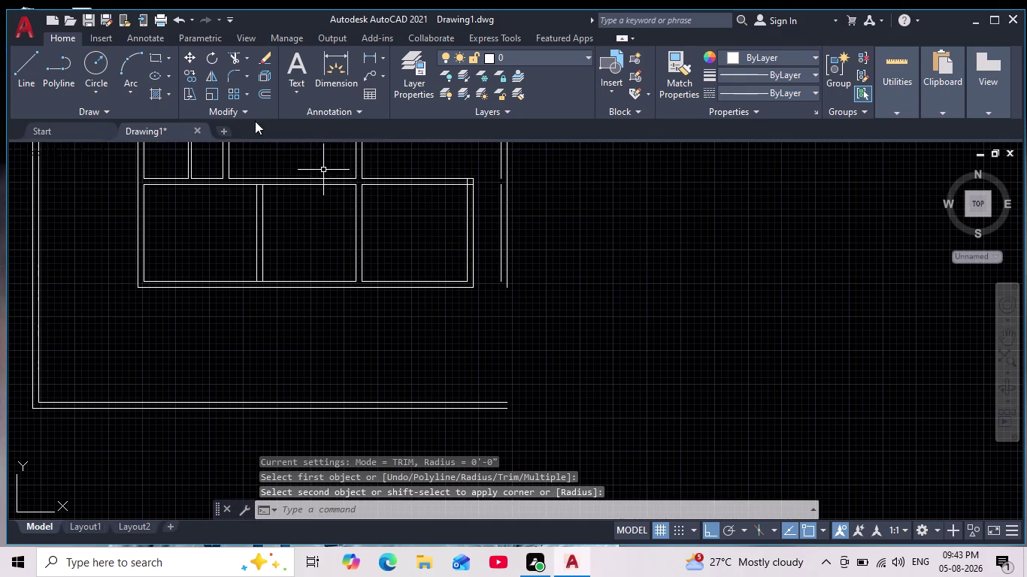
Fillet both outer double-wall line pairs at the bottom-right corner.
key(space)
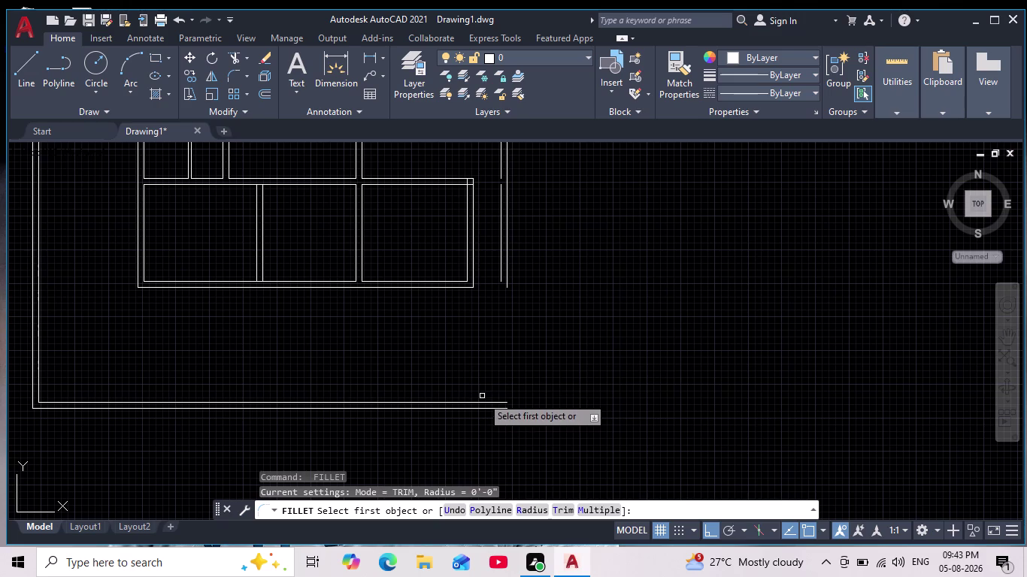
click(480, 402)
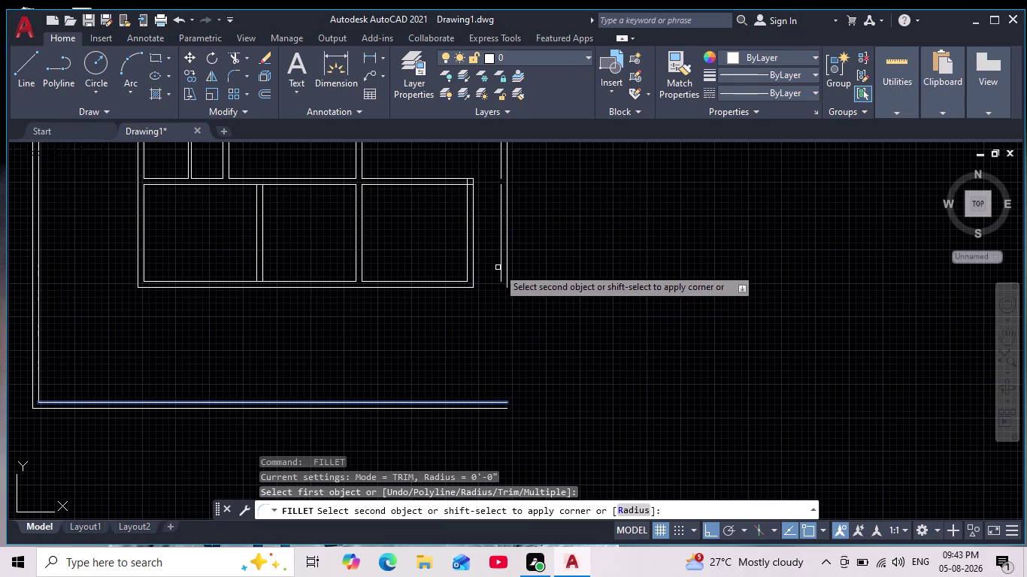
click(499, 264)
key(space)
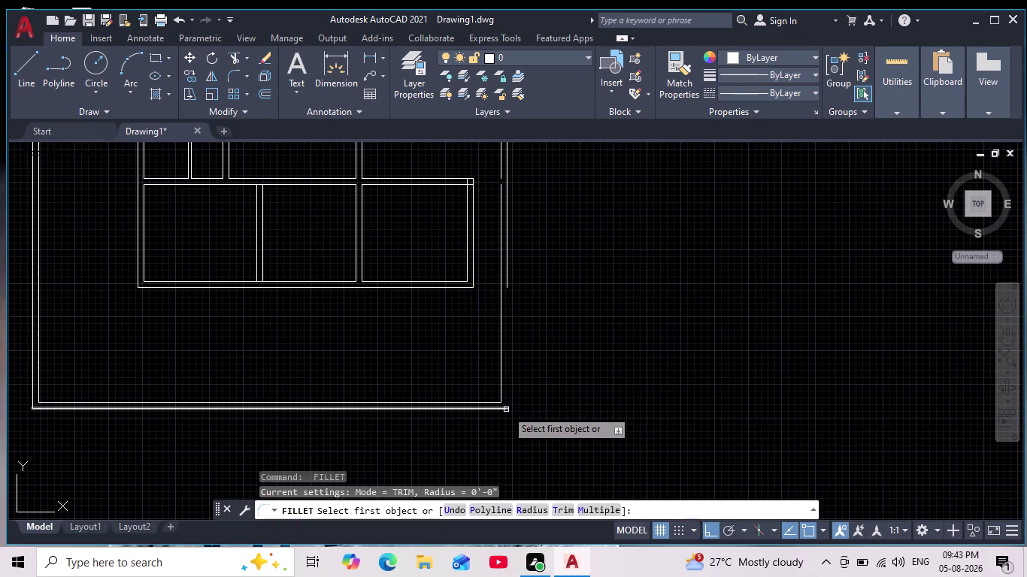
click(504, 407)
click(508, 272)
scroll(down, 3)
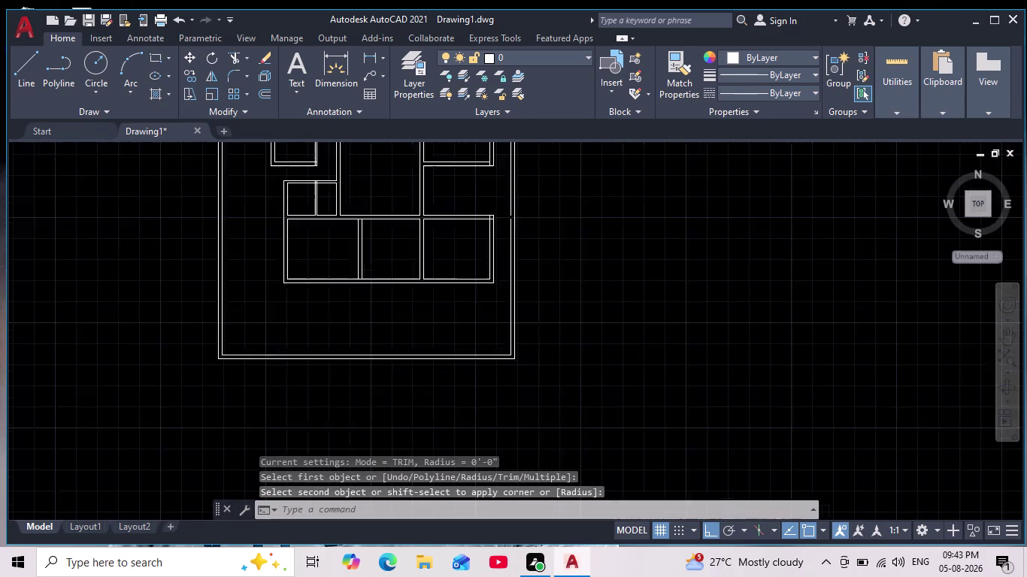
middle_drag(546, 292, 541, 333)
key(Escape)
key(Escape)
key(Escape)
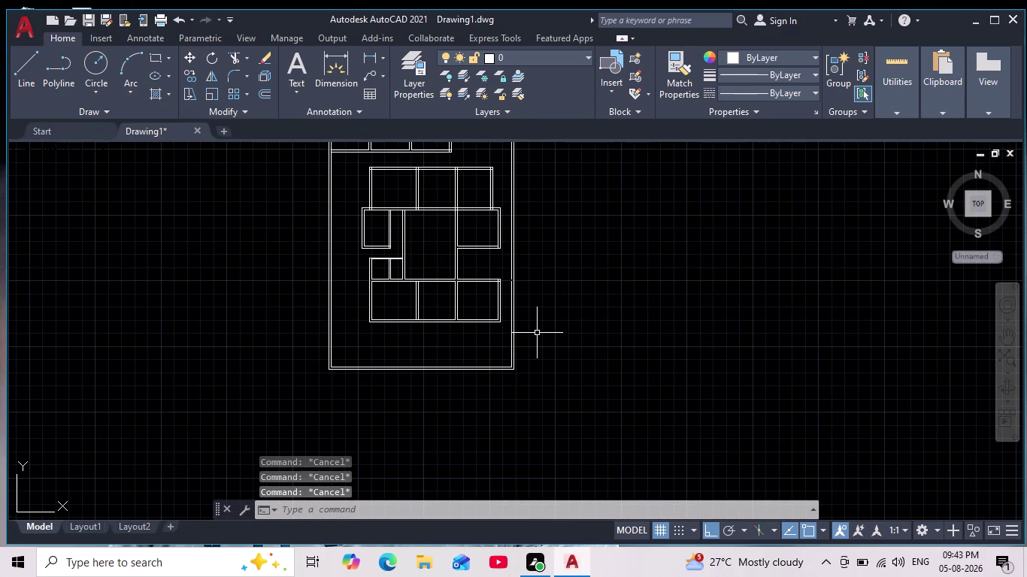
text(ex)
key(Return)
scroll(up, 3)
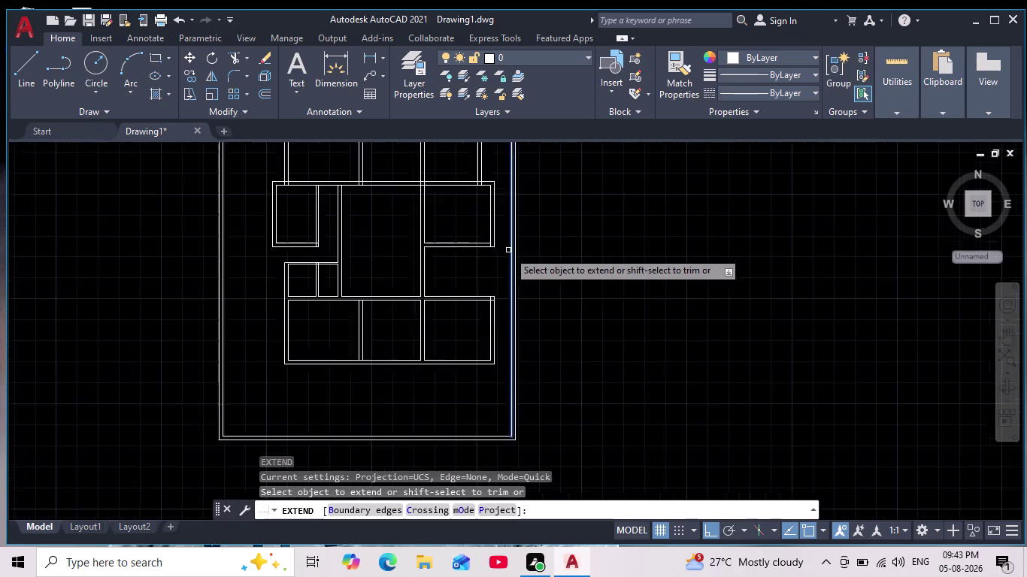
drag(459, 299, 588, 262)
drag(566, 271, 504, 292)
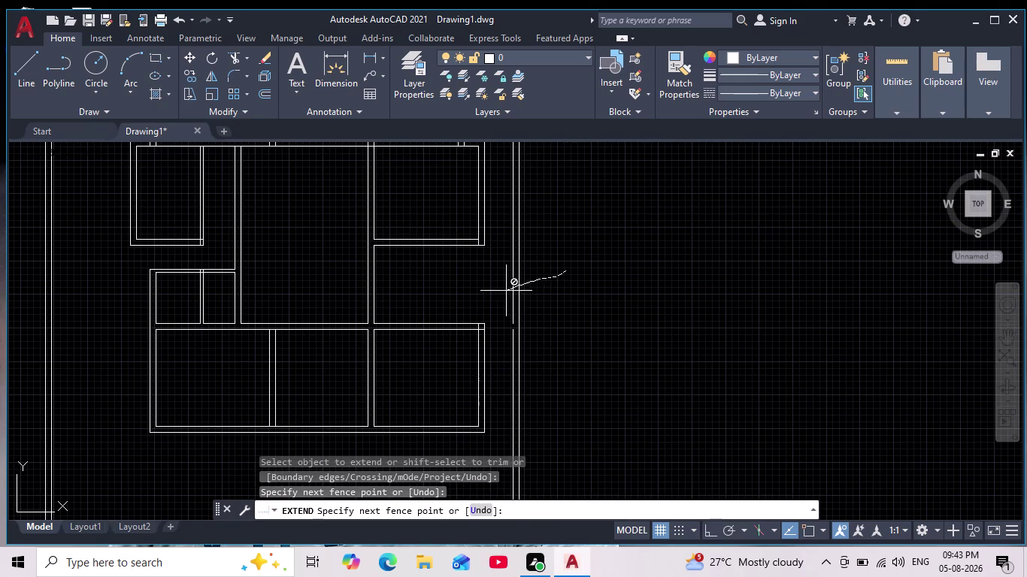
drag(504, 293, 495, 296)
scroll(down, 3)
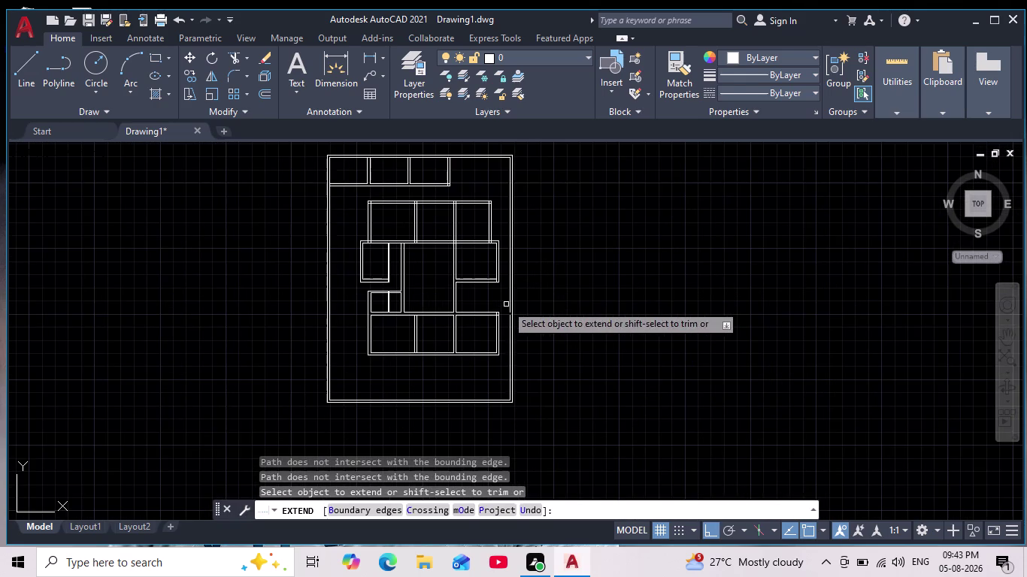
key(Escape)
scroll(up, 3)
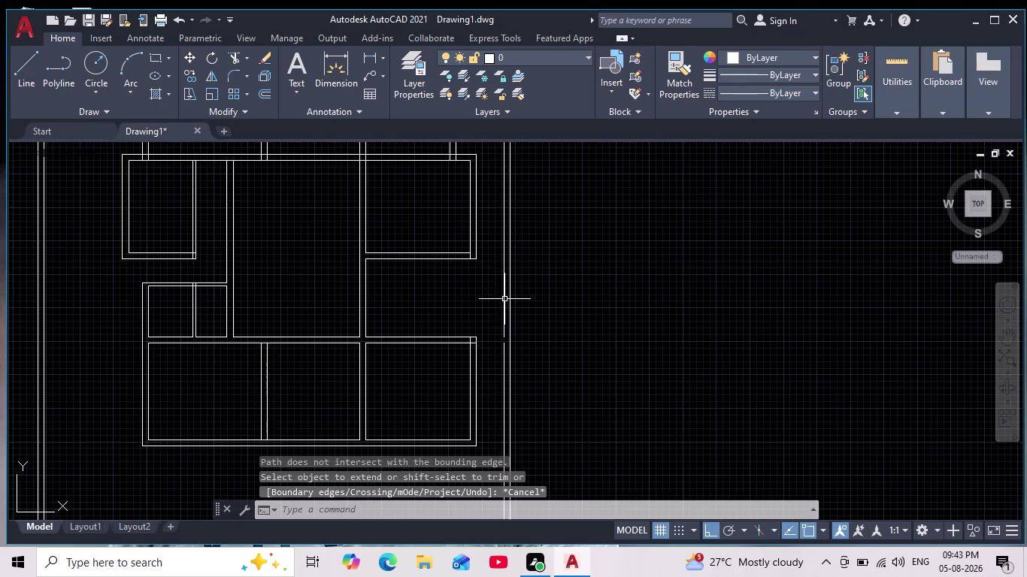
key(space)
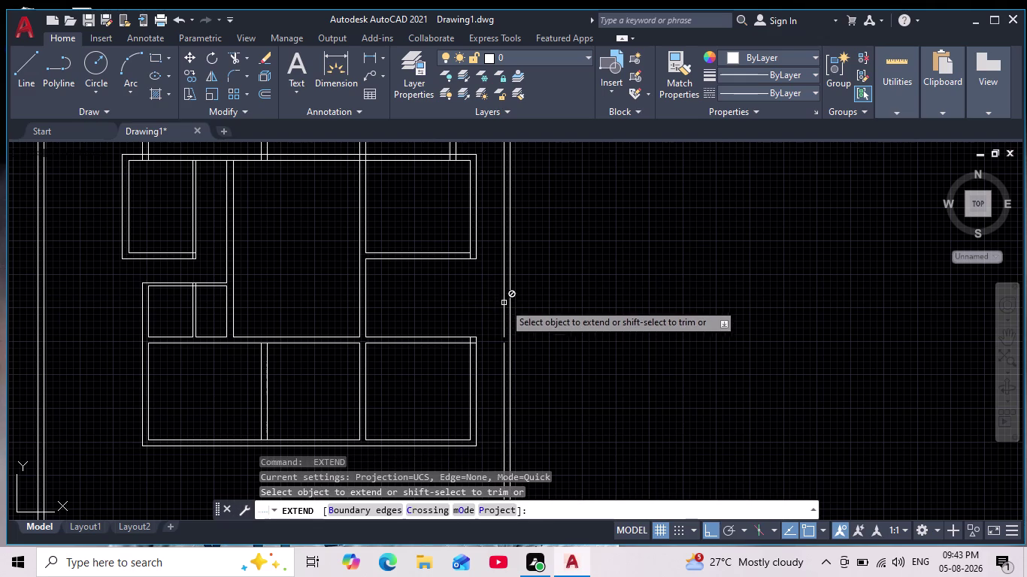
scroll(down, 3)
scroll(down, 3)
click(500, 294)
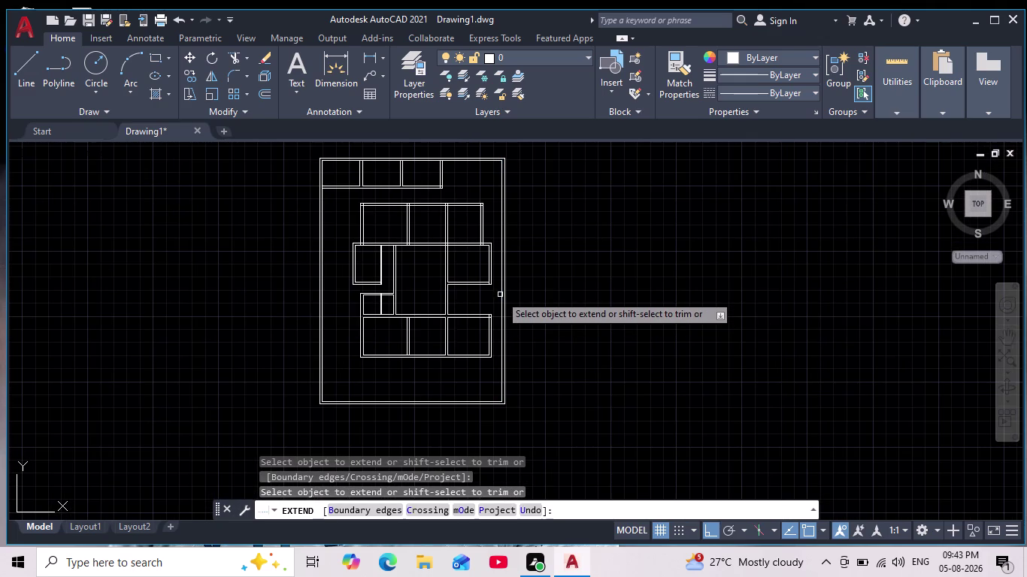
key(Escape)
scroll(down, 3)
scroll(up, 3)
middle_drag(512, 309, 512, 313)
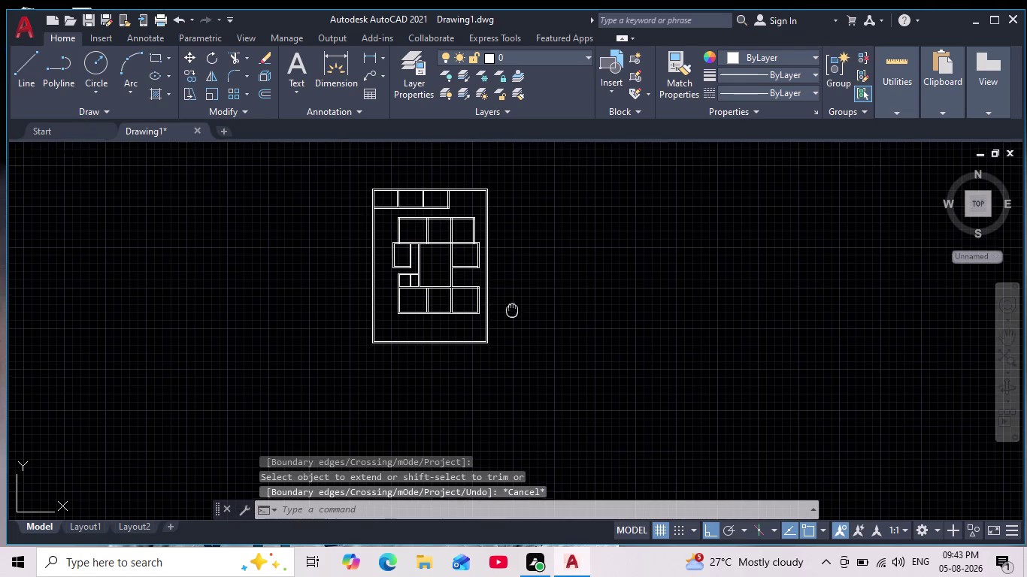
middle_drag(512, 313, 512, 364)
scroll(up, 3)
scroll(up, 3)
scroll(down, 3)
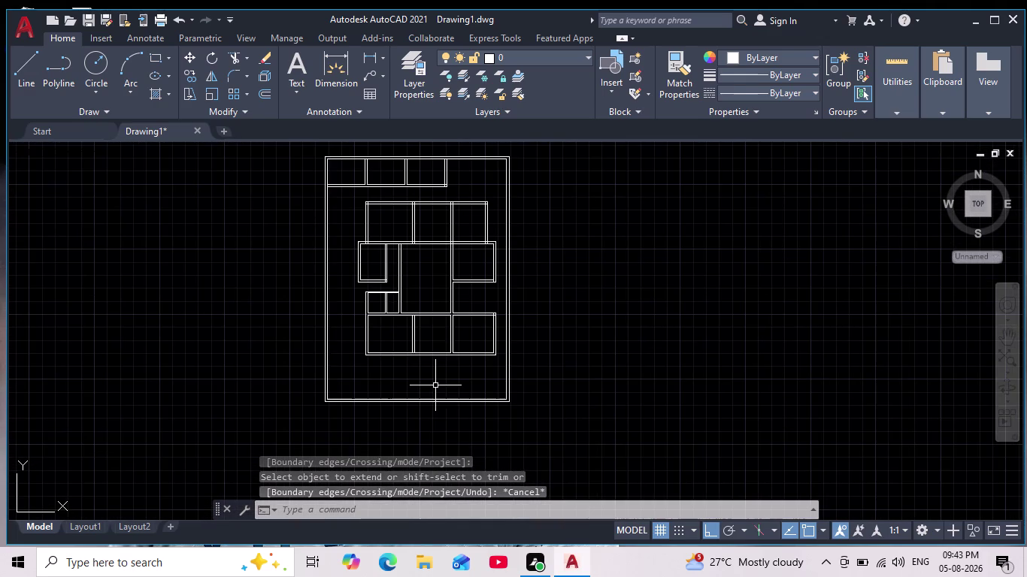
middle_drag(438, 387, 431, 415)
scroll(down, 3)
scroll(up, 3)
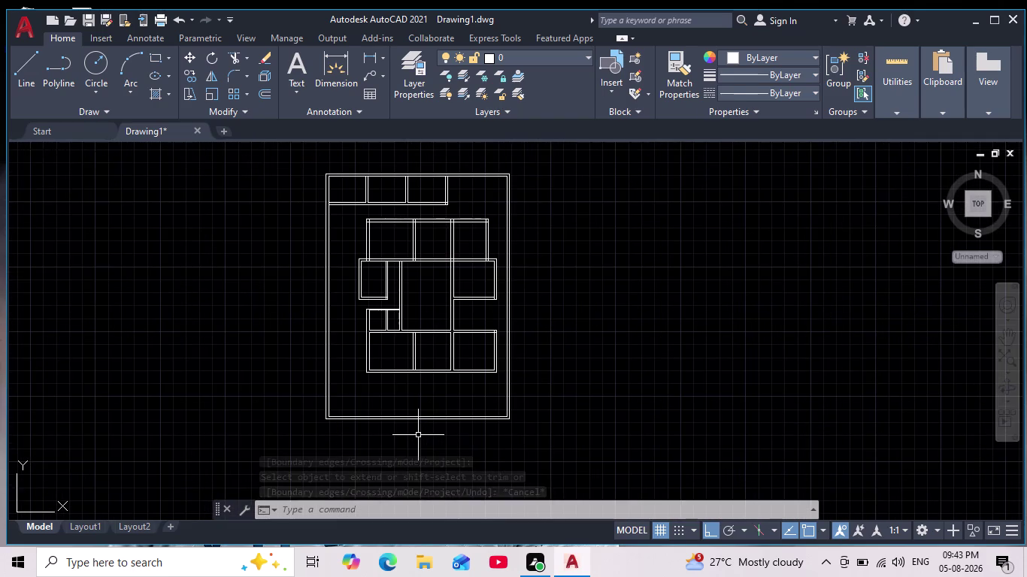
middle_drag(418, 434, 395, 403)
scroll(up, 3)
scroll(down, 3)
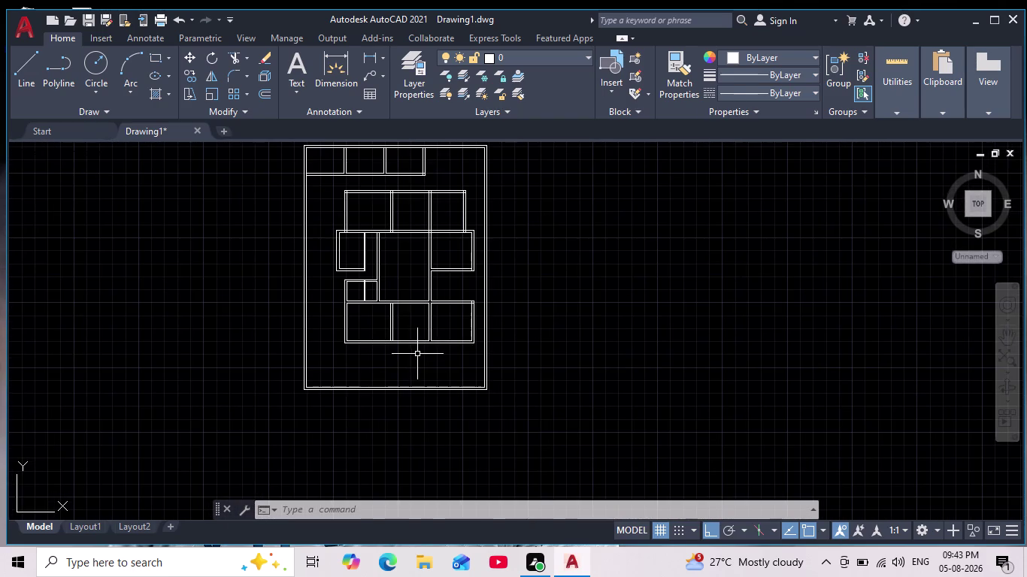
middle_drag(417, 364, 415, 412)
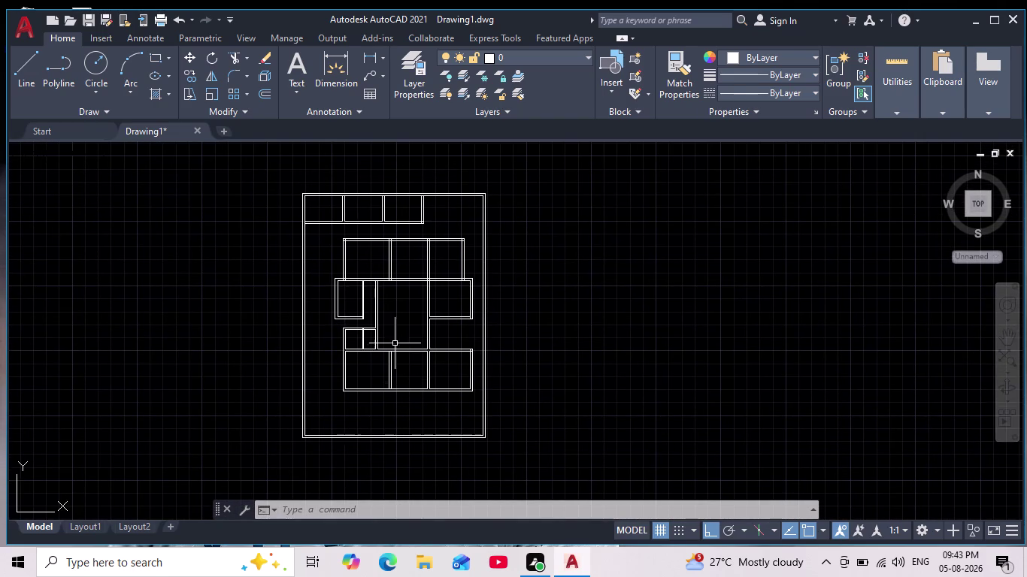
scroll(up, 3)
scroll(down, 3)
scroll(up, 3)
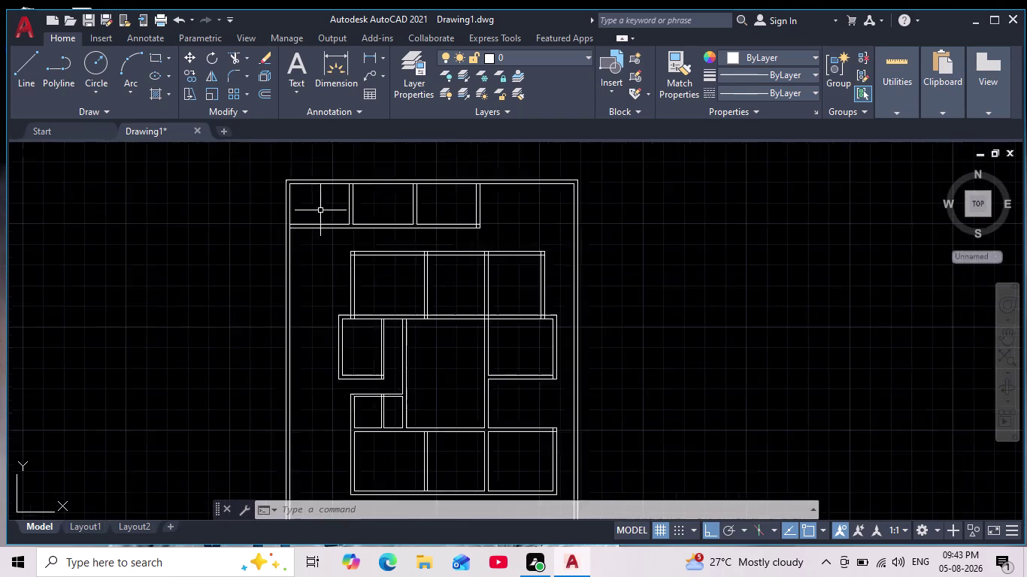
scroll(up, 3)
scroll(up, 3)
Cancel a started line and bring the top row of rooms into view.
click(31, 58)
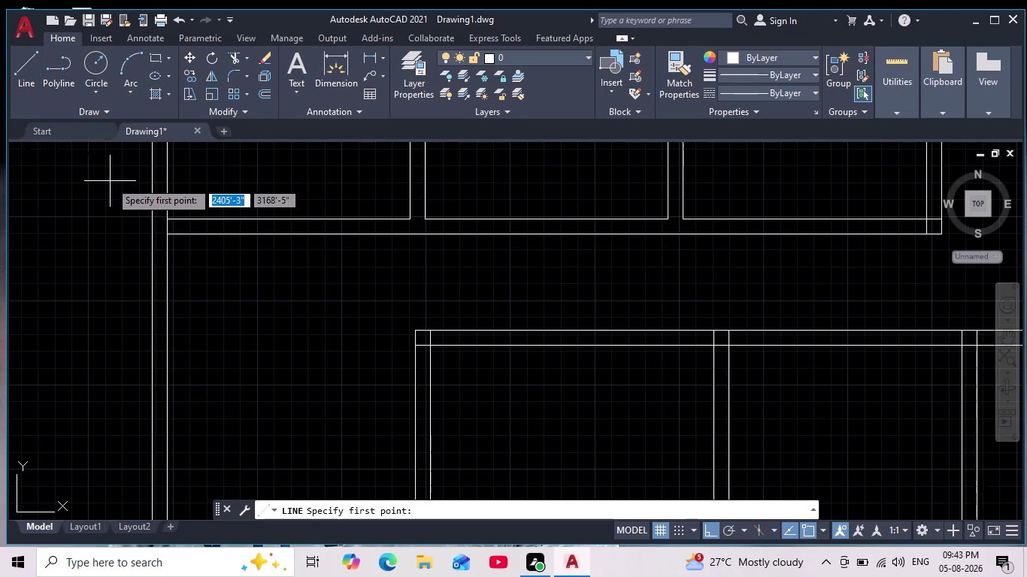
key(Escape)
key(Escape)
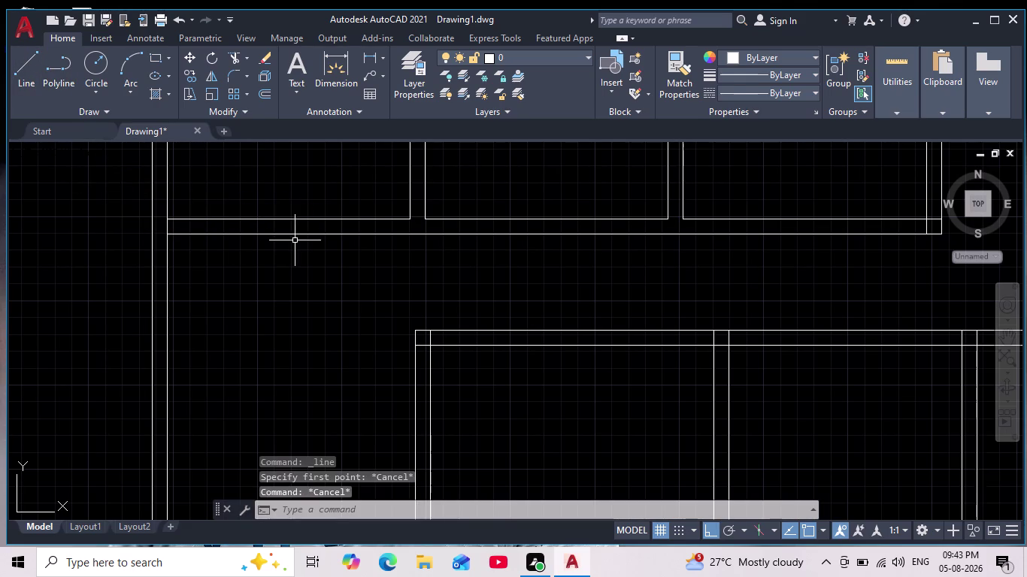
scroll(down, 3)
middle_drag(298, 242, 299, 254)
scroll(down, 3)
scroll(up, 3)
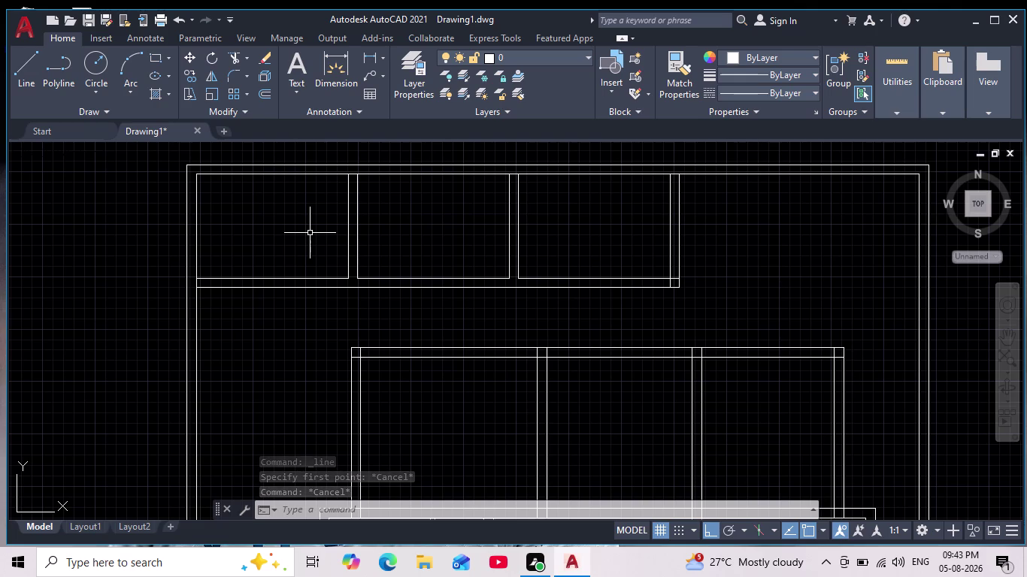
Extend the top room's right wall line downward.
text(ex)
key(Return)
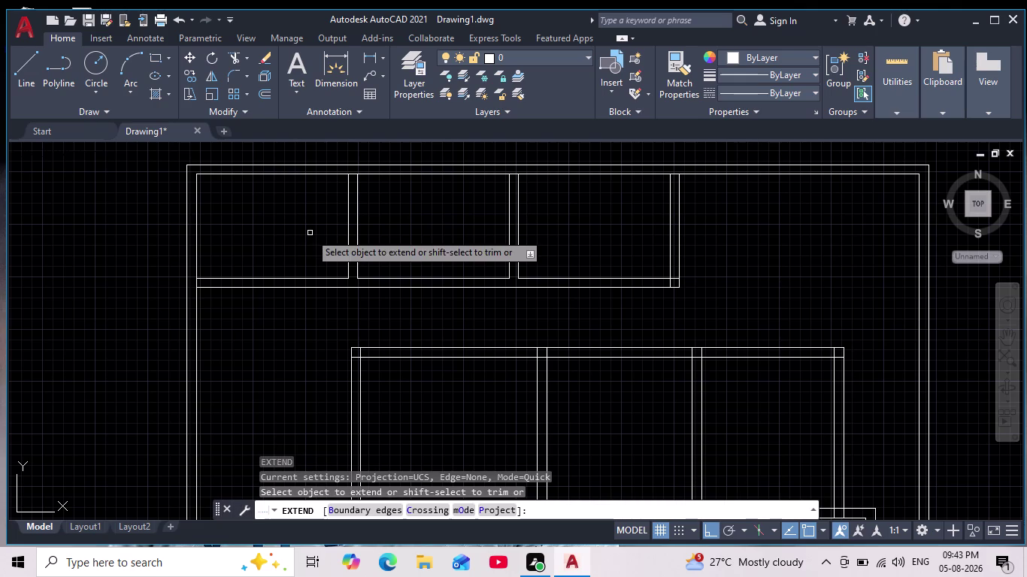
click(349, 265)
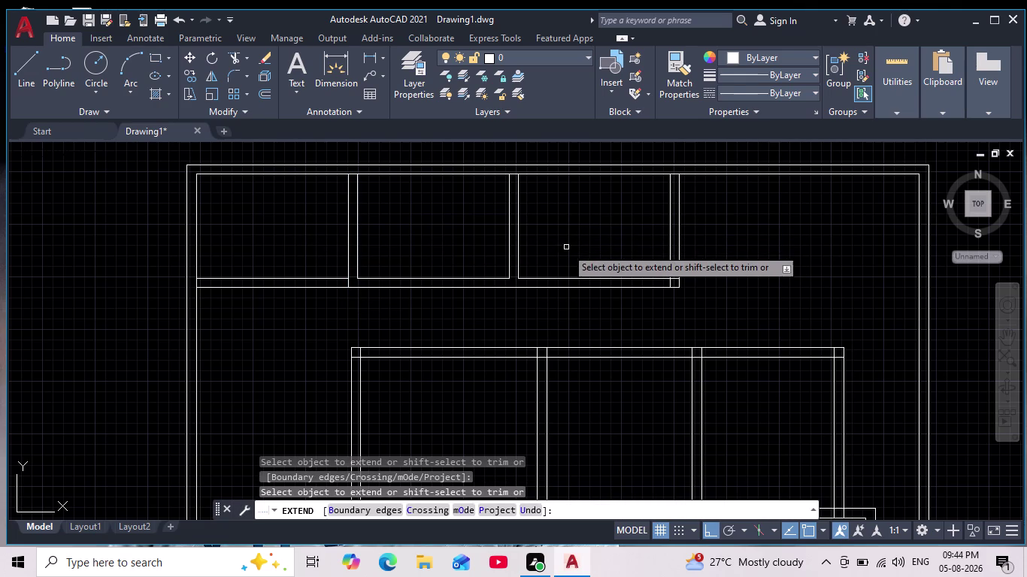
click(509, 253)
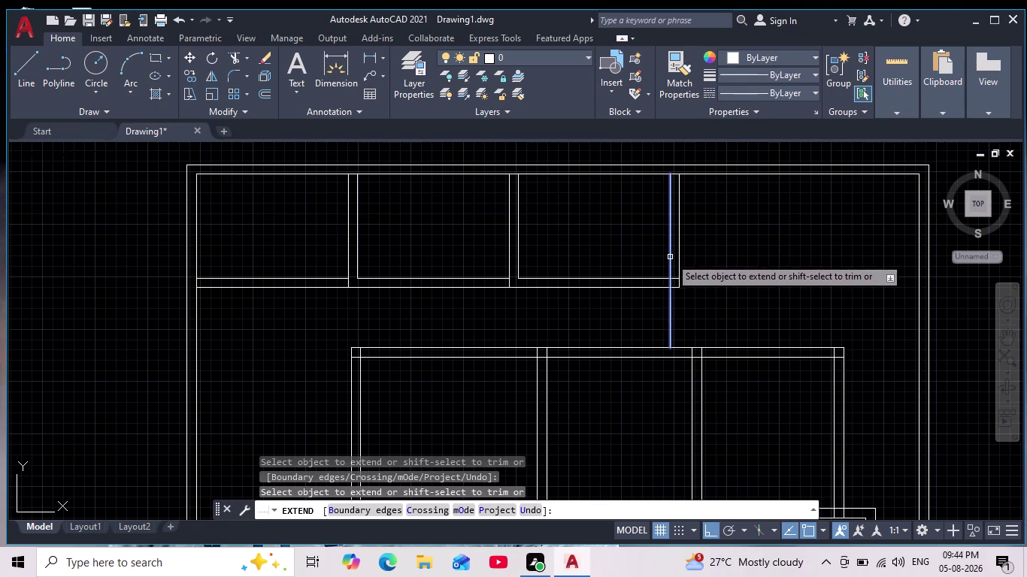
middle_drag(776, 238, 726, 230)
scroll(down, 3)
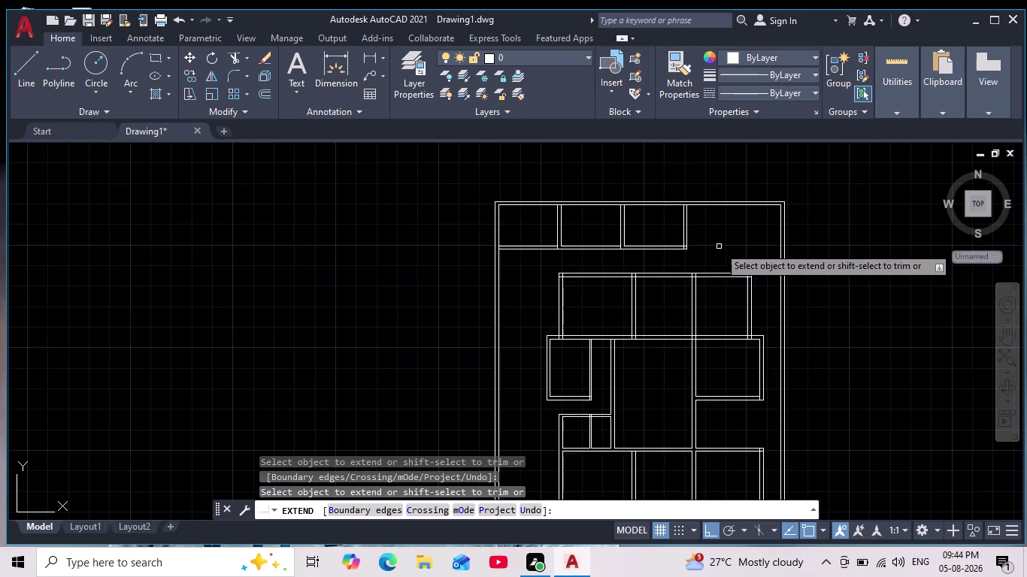
middle_drag(693, 257, 649, 253)
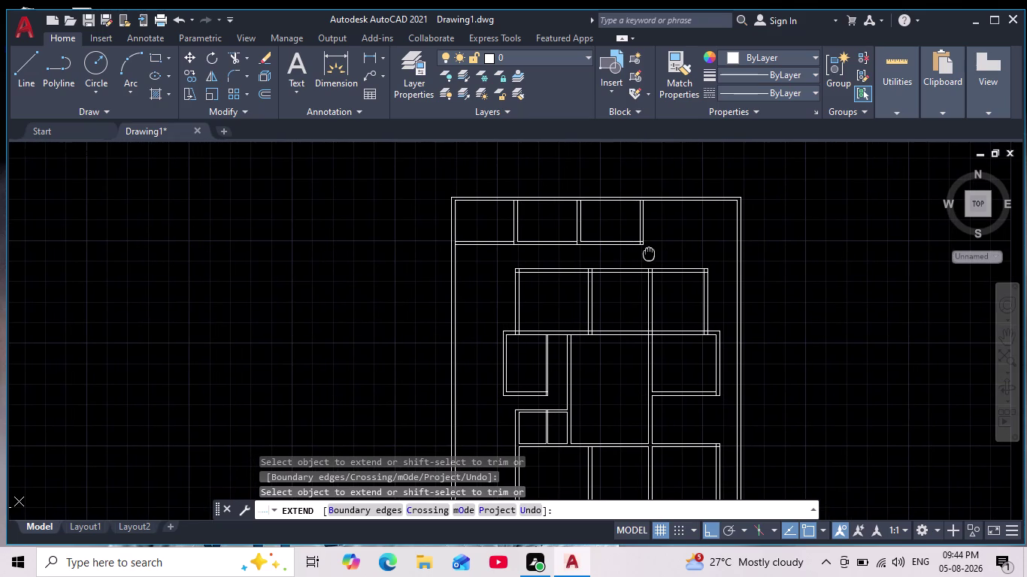
middle_drag(649, 253, 610, 195)
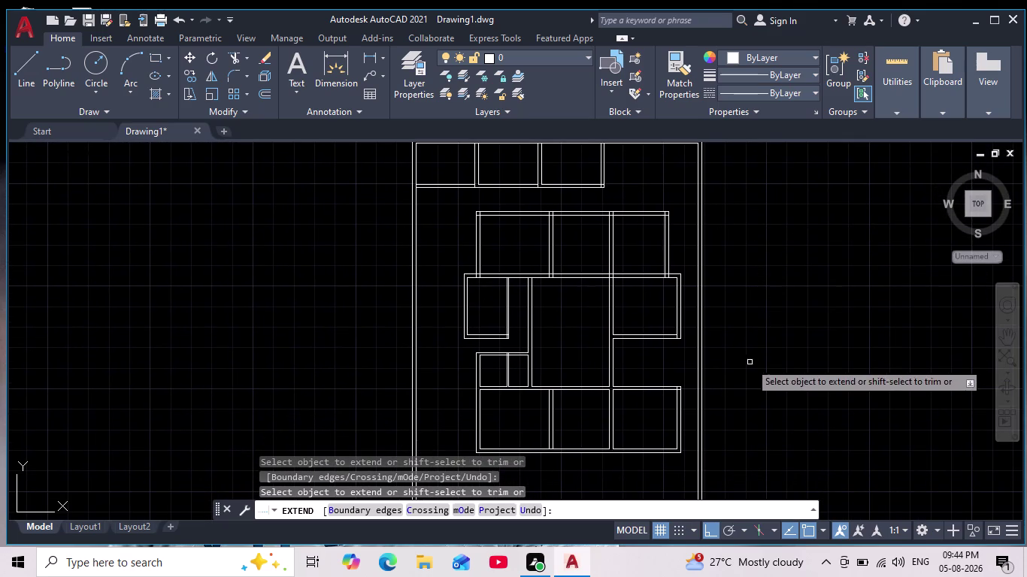
Pan and zoom across the floor plan, then cancel Extend.
scroll(up, 3)
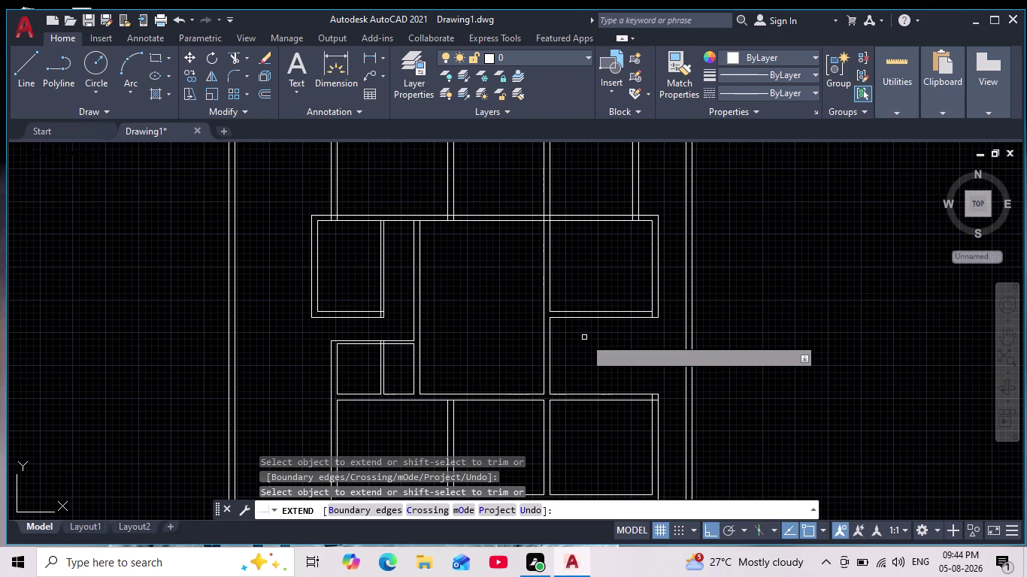
scroll(down, 3)
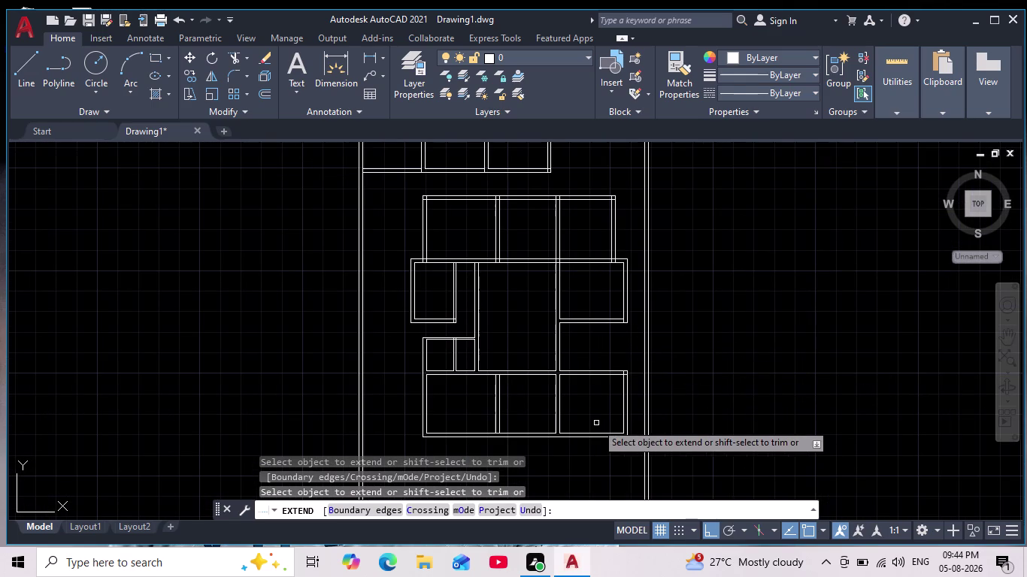
scroll(up, 3)
middle_drag(585, 408, 558, 389)
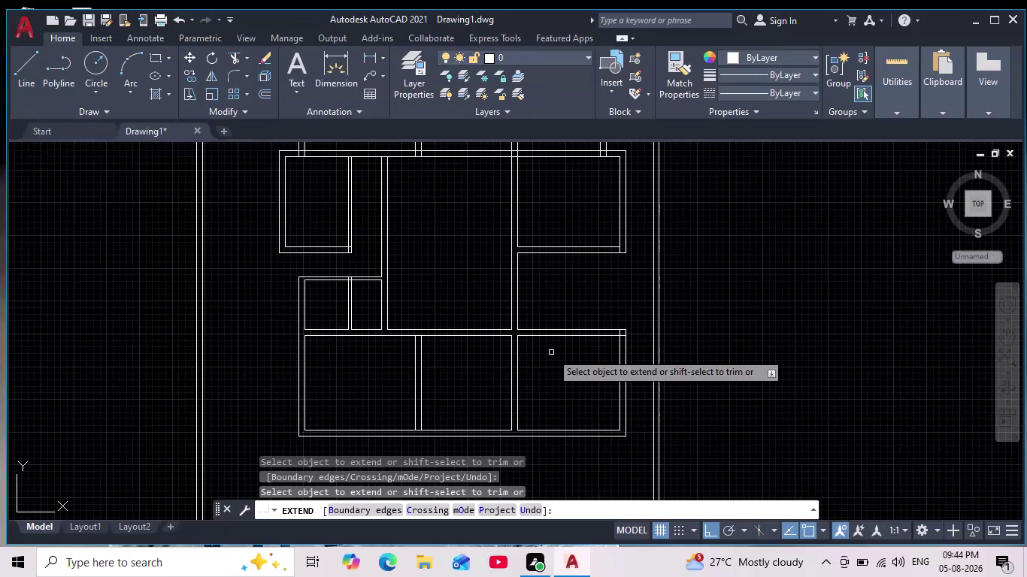
scroll(down, 3)
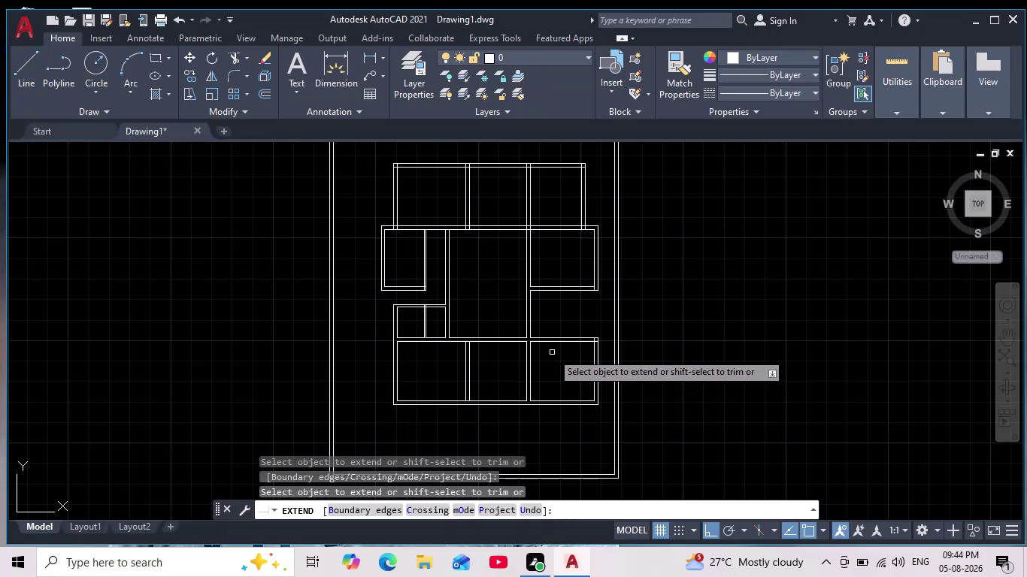
middle_drag(552, 353, 537, 385)
scroll(down, 3)
scroll(up, 3)
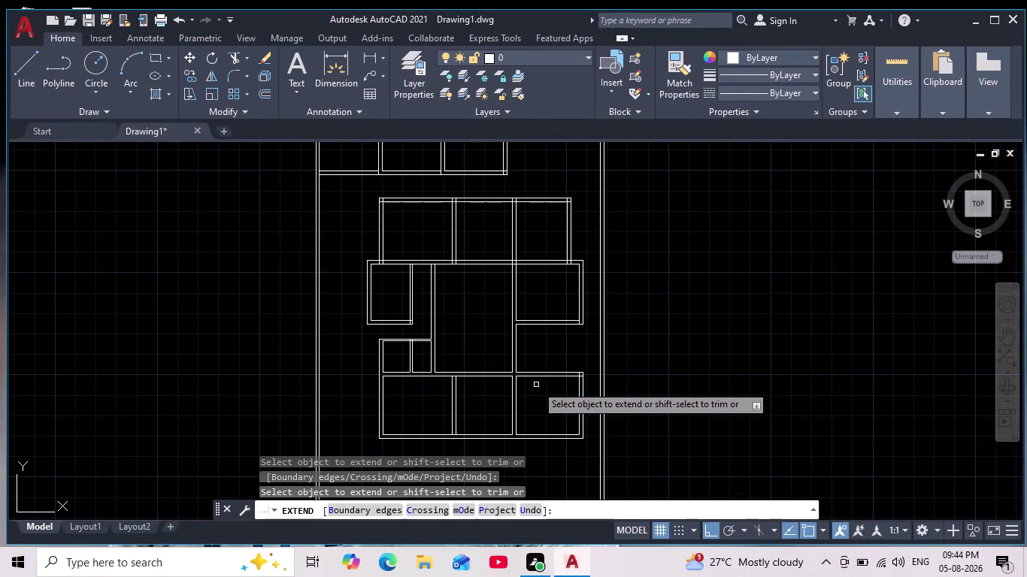
scroll(down, 3)
key(Escape)
key(Escape)
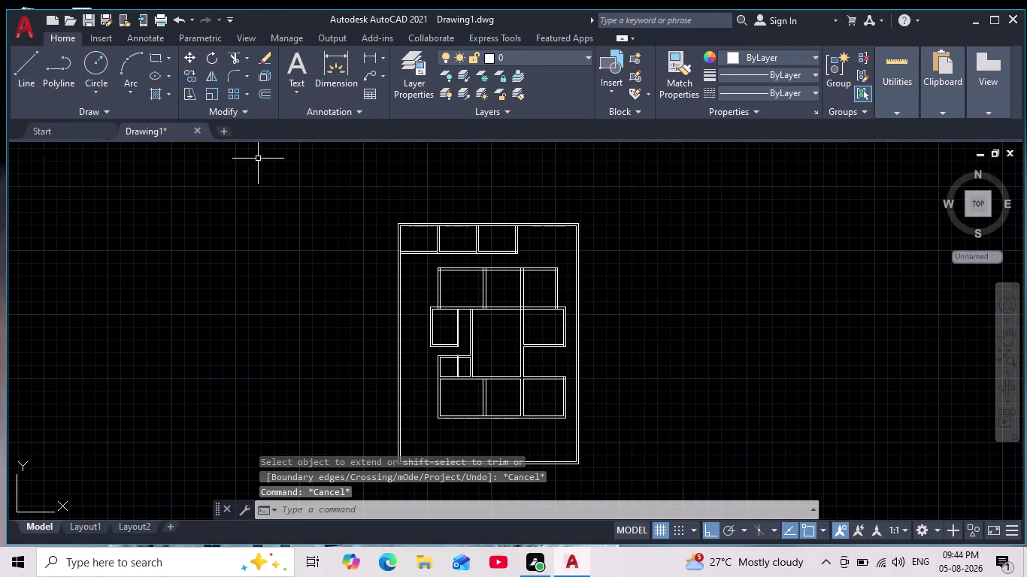
click(50, 17)
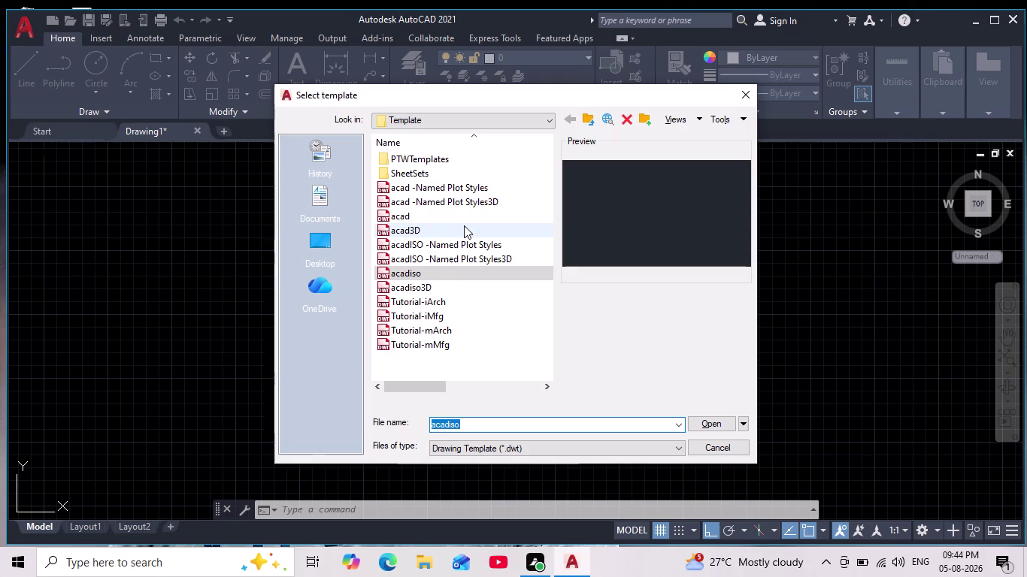
click(744, 97)
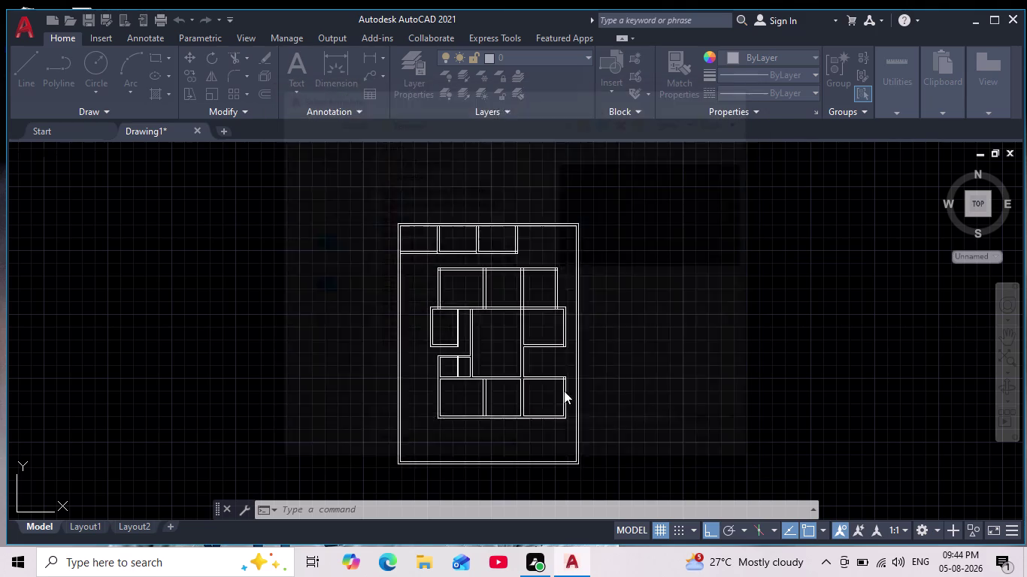
scroll(down, 3)
scroll(up, 3)
middle_drag(574, 363, 545, 436)
scroll(up, 3)
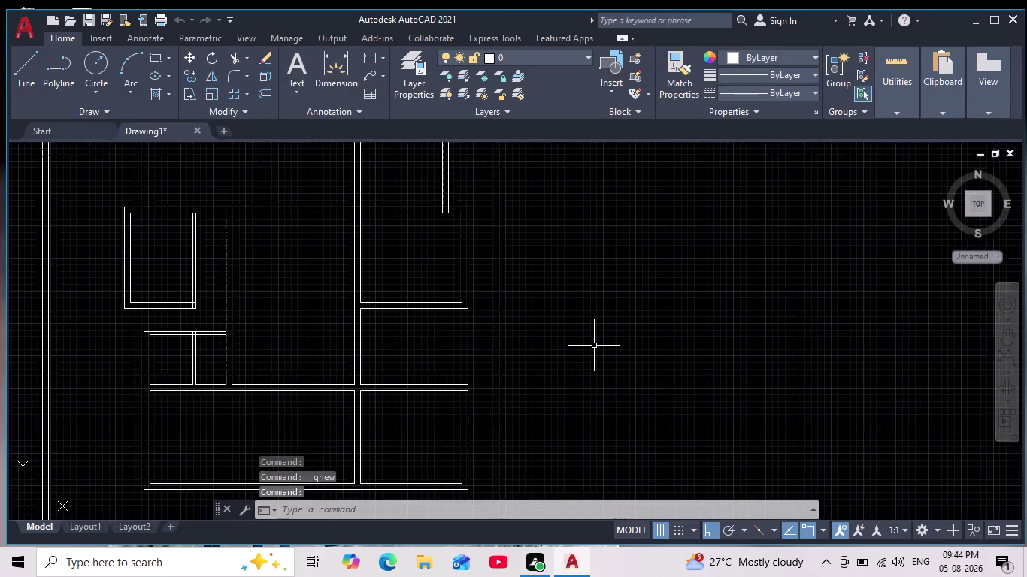
scroll(down, 3)
scroll(up, 3)
key(Escape)
key(Escape)
key(Escape)
key(Escape)
key(Escape)
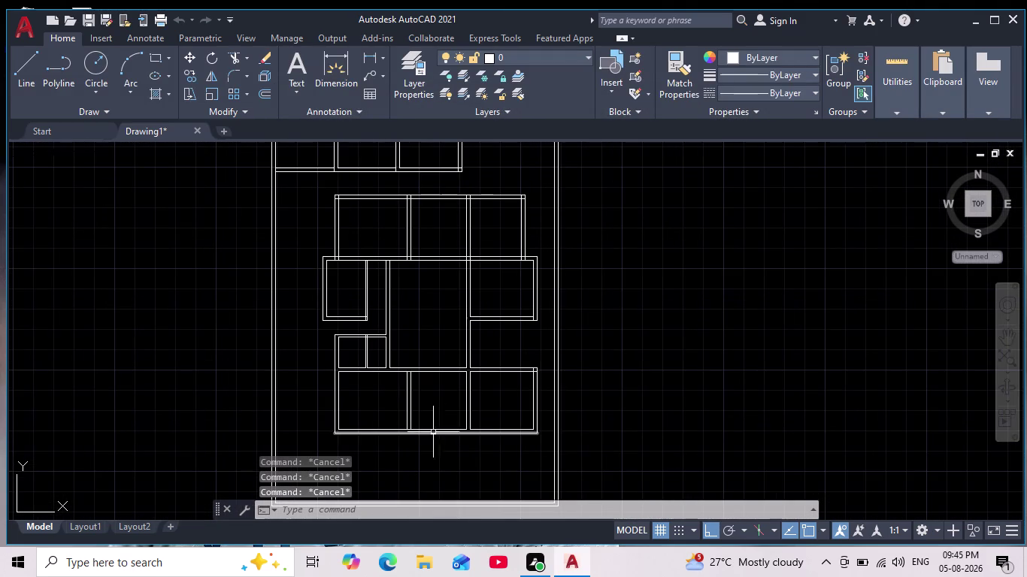
scroll(up, 3)
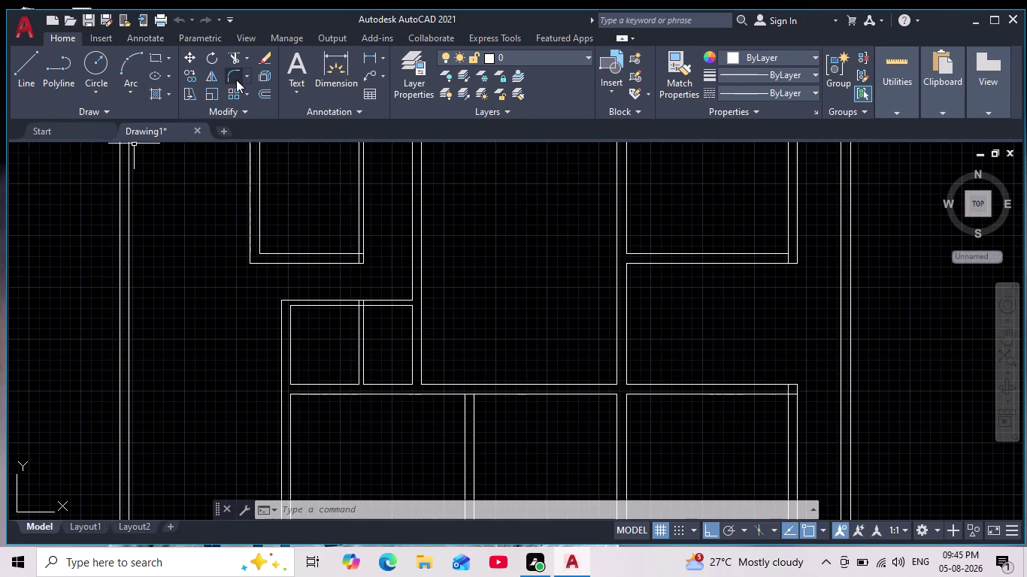
Trim the wall lines above the small room and a leftover segment for a doorway.
click(231, 54)
drag(387, 272, 392, 324)
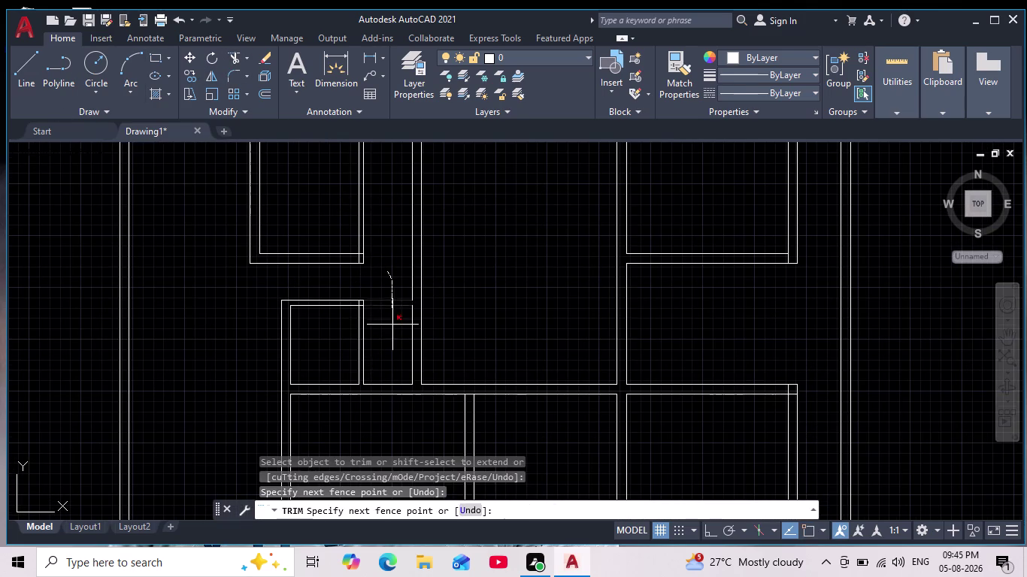
drag(393, 325, 390, 324)
scroll(down, 3)
scroll(up, 3)
scroll(up, 3)
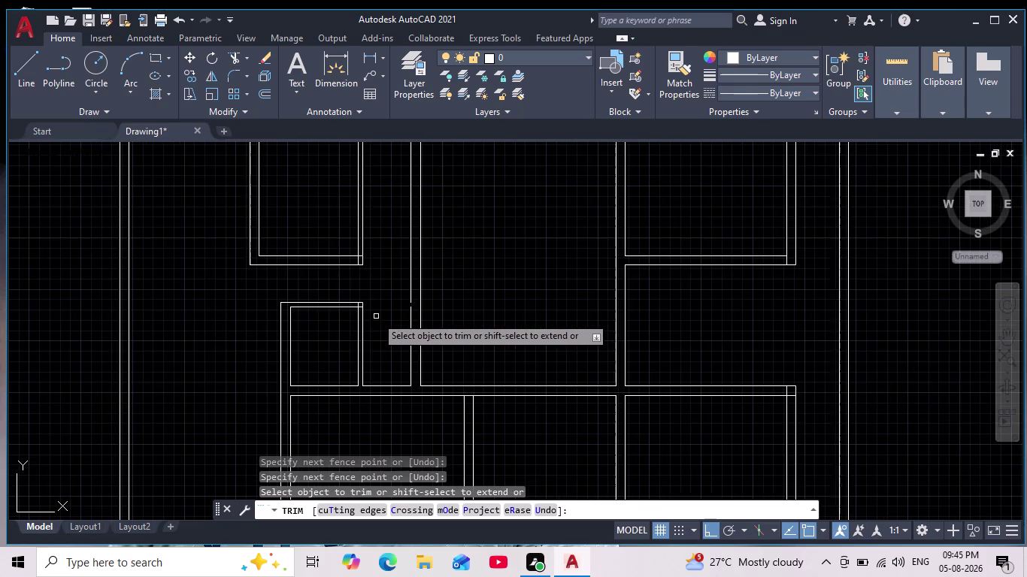
scroll(up, 3)
scroll(up, 3)
drag(360, 279, 489, 398)
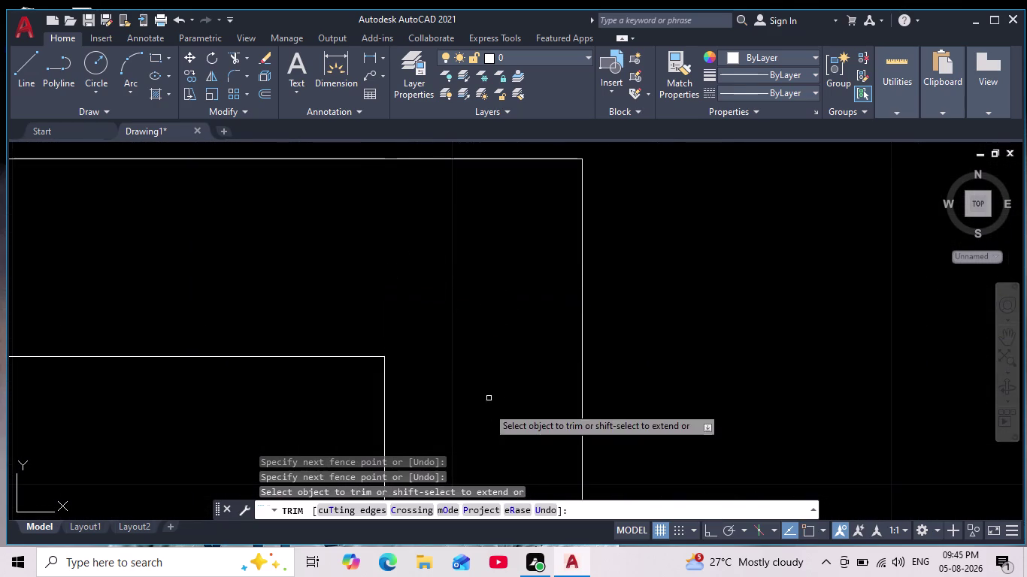
scroll(down, 3)
scroll(down, 3)
Trim the overlapping wall lines at the small room's corner.
middle_drag(540, 296, 541, 382)
scroll(up, 3)
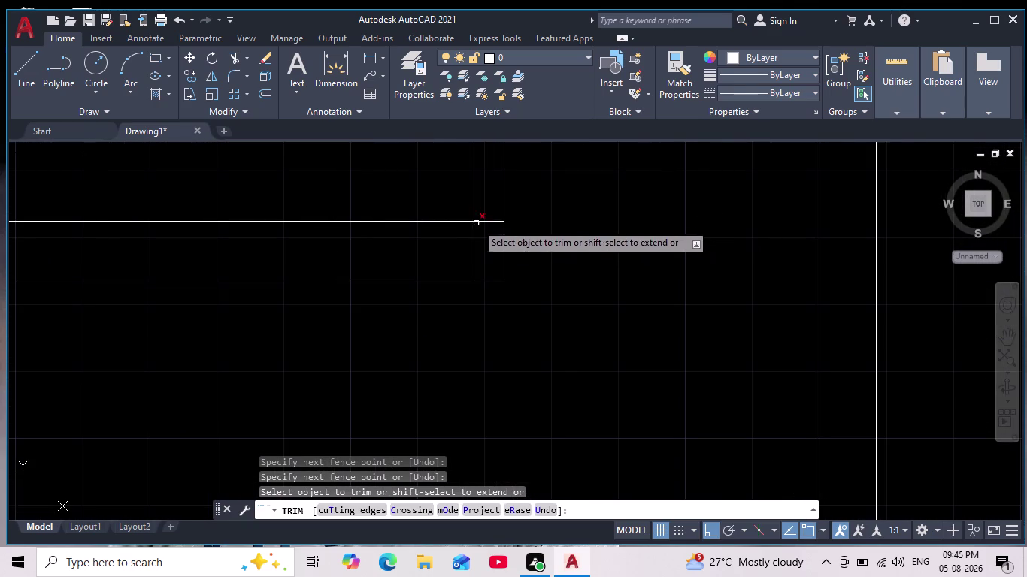
drag(482, 204, 428, 275)
scroll(down, 3)
scroll(down, 3)
middle_drag(485, 316, 488, 331)
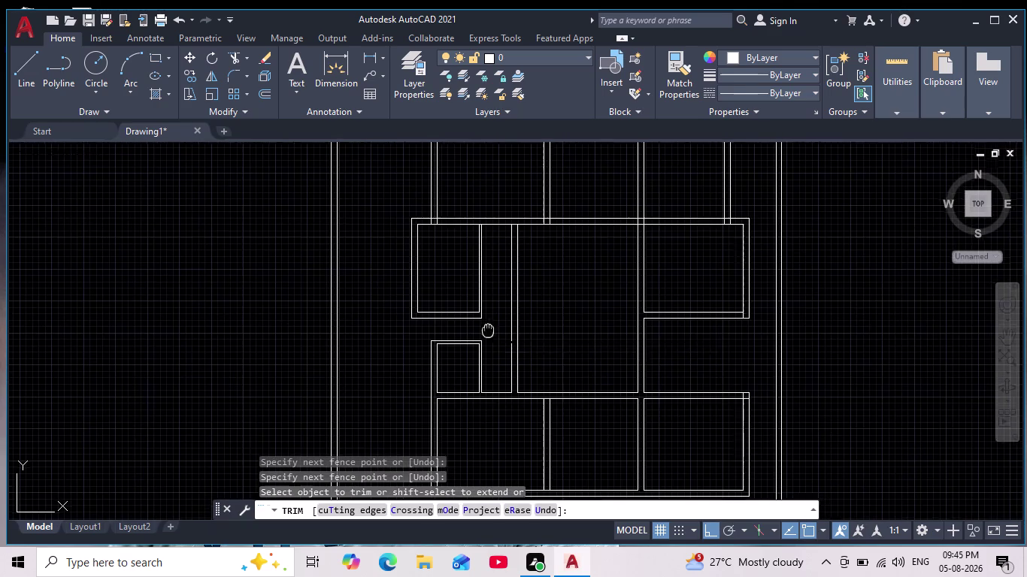
middle_drag(488, 332, 467, 300)
scroll(down, 3)
scroll(down, 3)
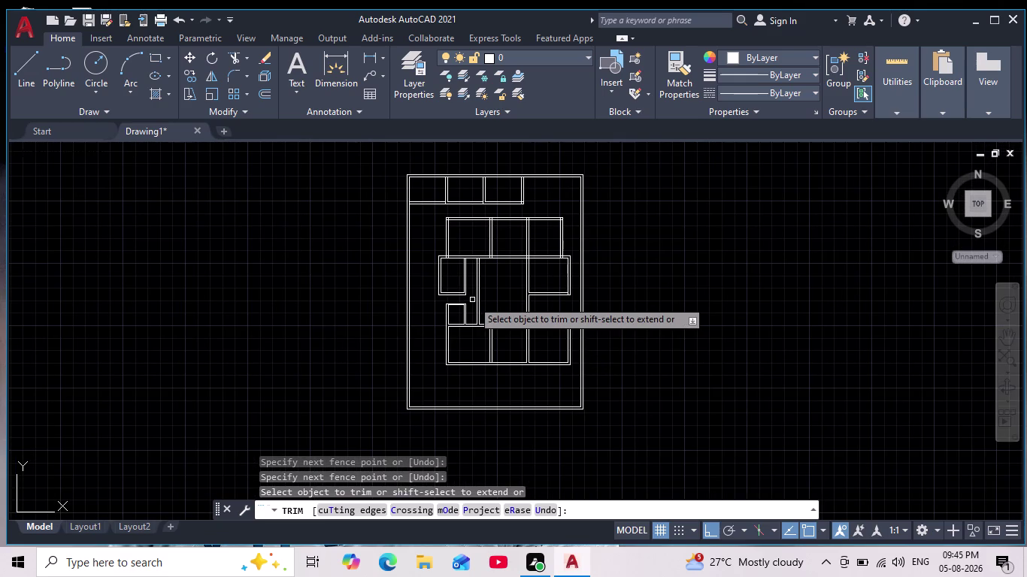
scroll(up, 3)
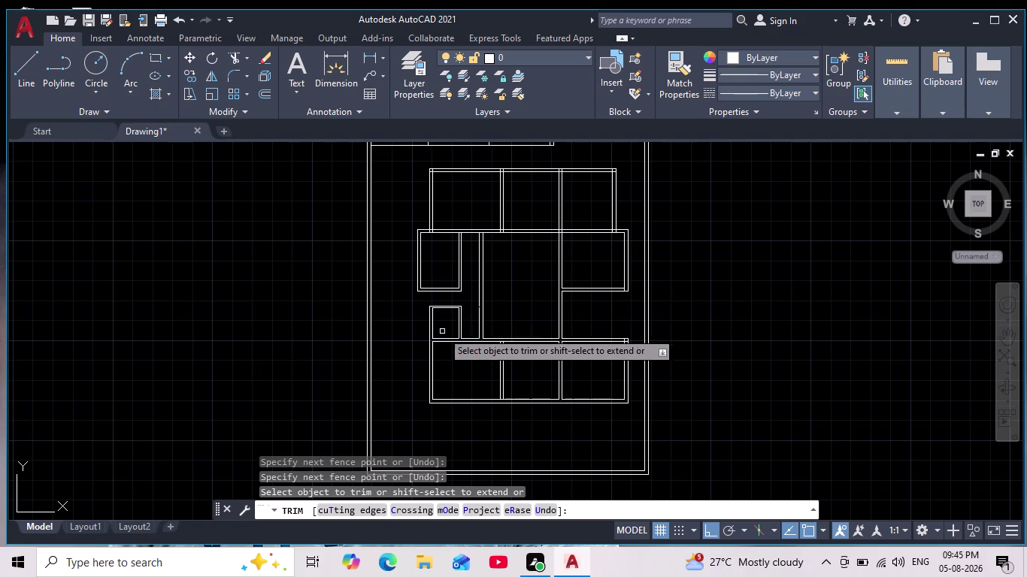
scroll(up, 3)
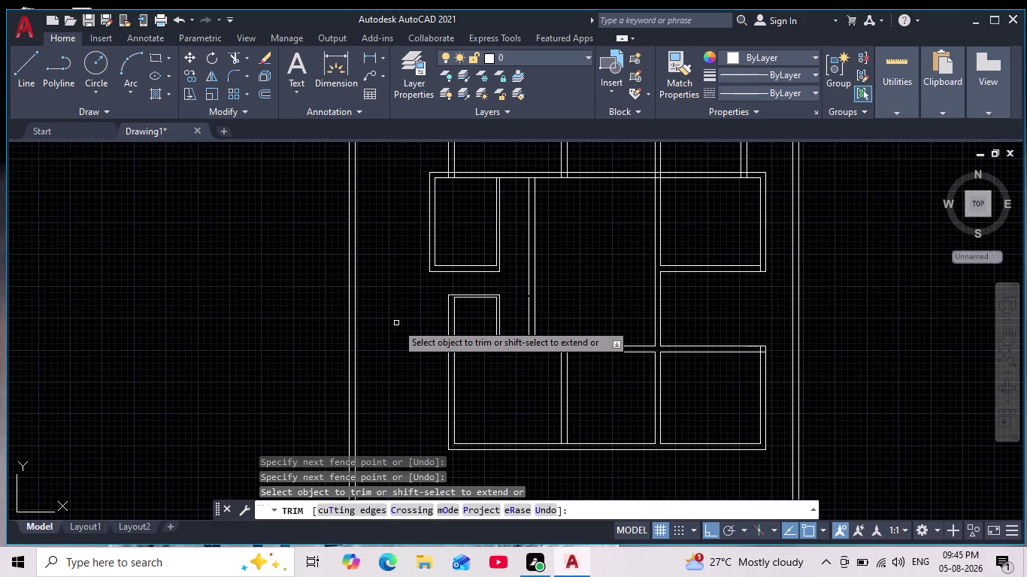
scroll(down, 3)
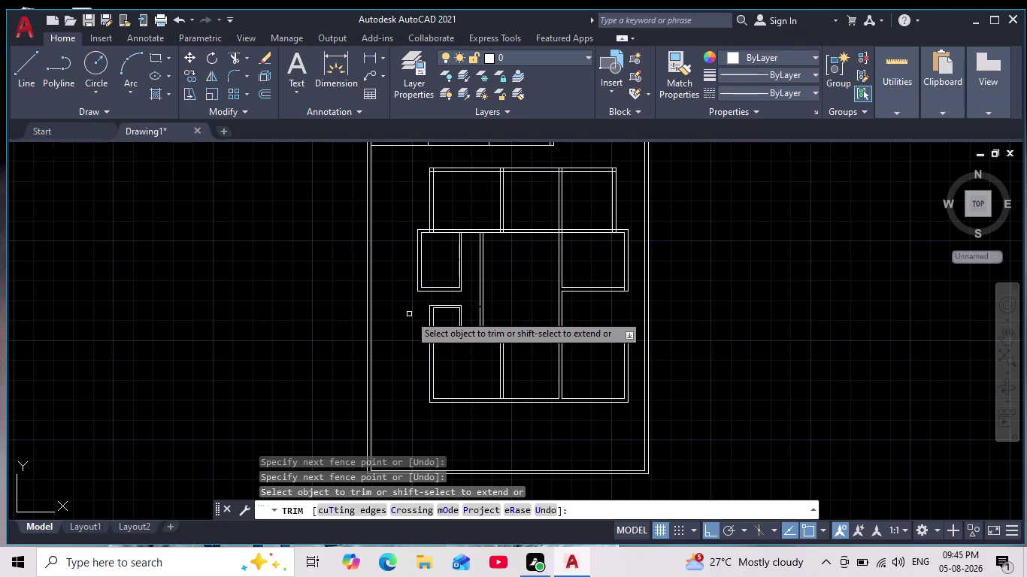
scroll(up, 3)
scroll(up, 3)
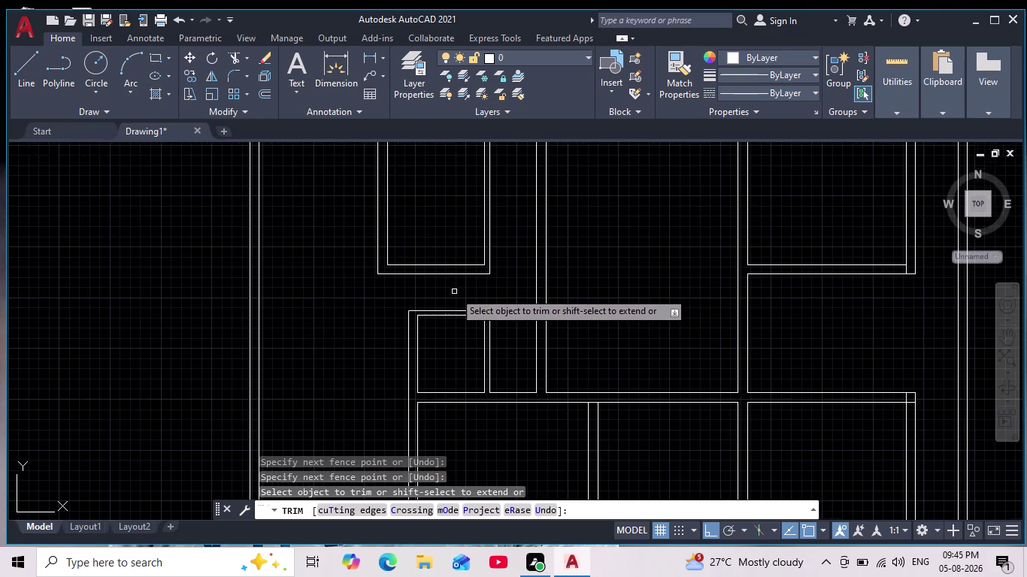
middle_drag(449, 297, 449, 331)
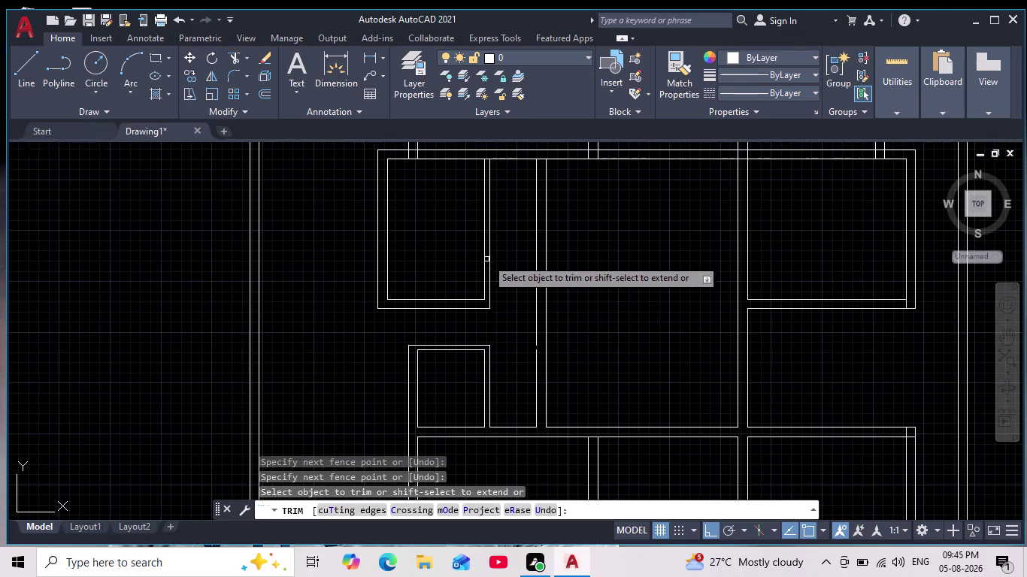
Cut a door opening in the upper-left room's wall and end the trim.
drag(464, 244, 496, 244)
scroll(down, 3)
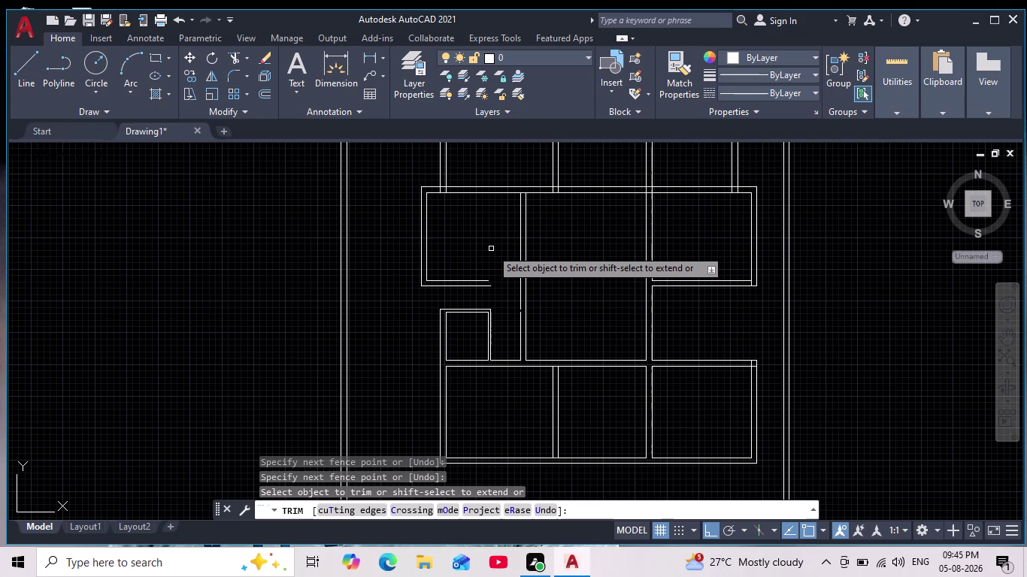
key(Escape)
key(Escape)
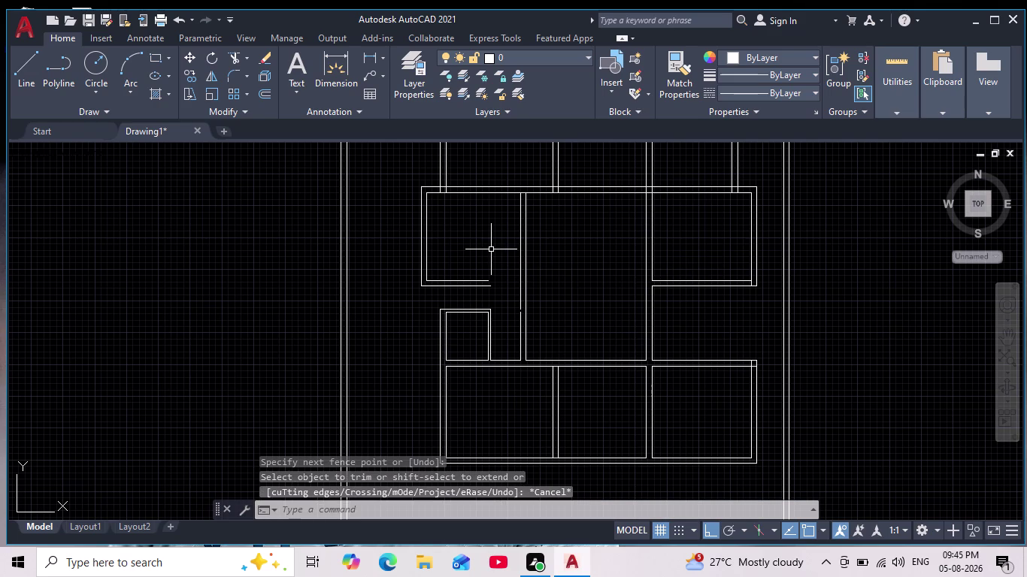
Use EXTEND to stretch the short wall line beside the small left room to the adjoining wall.
text(ex)
key(Return)
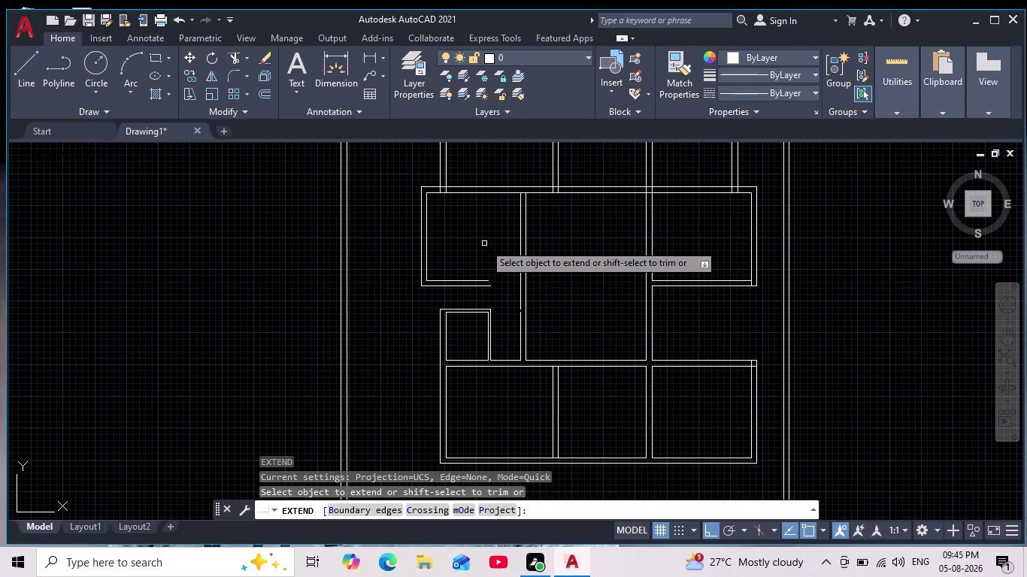
drag(473, 253, 473, 289)
scroll(down, 3)
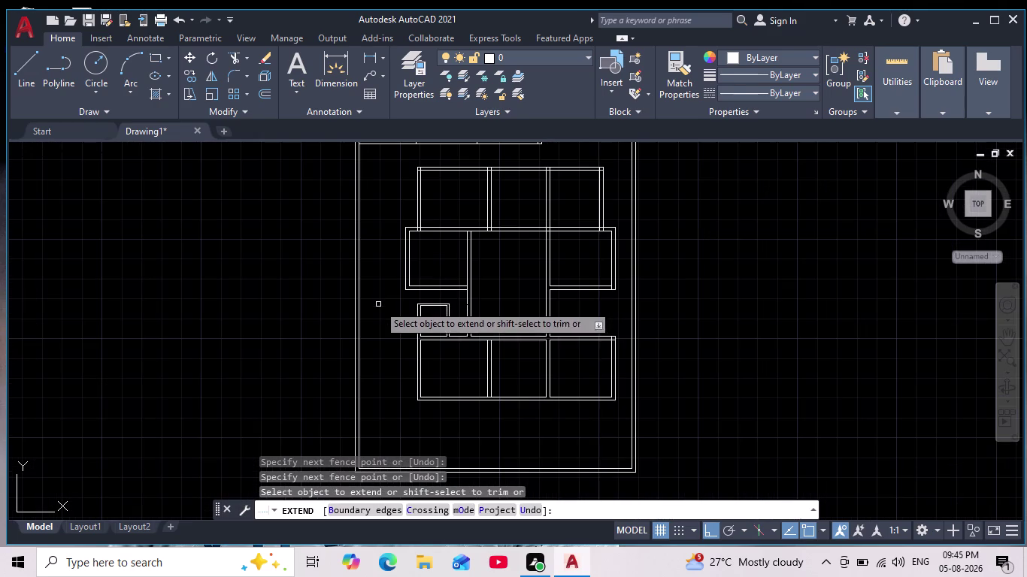
middle_drag(392, 336, 396, 293)
scroll(down, 3)
scroll(up, 3)
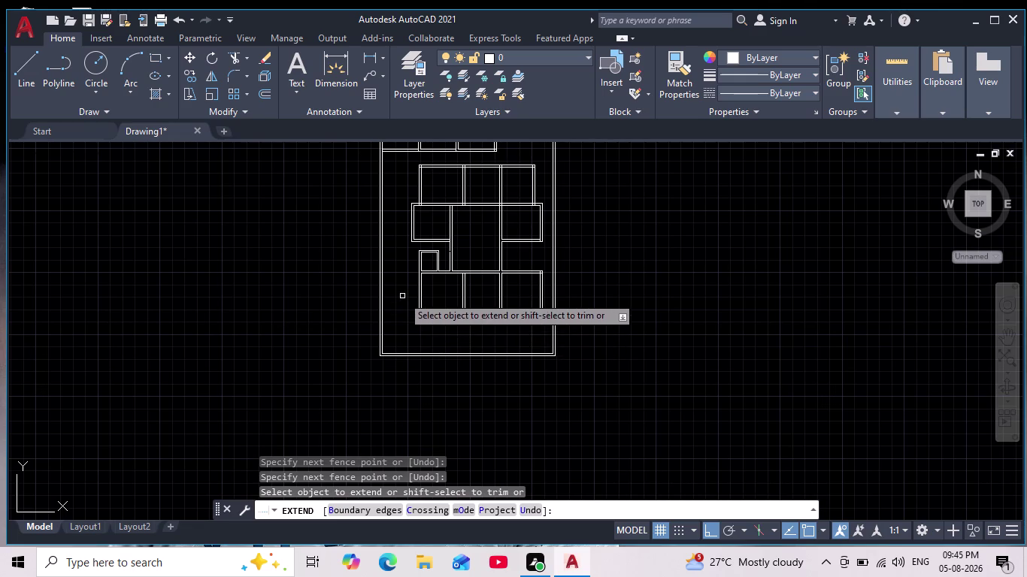
scroll(up, 3)
scroll(up, 3)
middle_drag(400, 261, 371, 308)
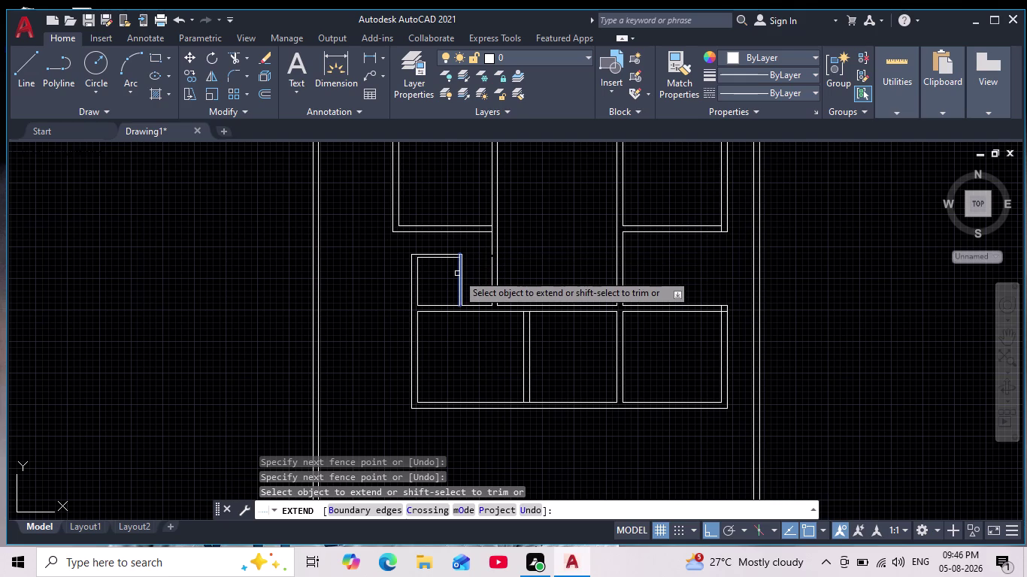
key(Escape)
key(Escape)
key(Escape)
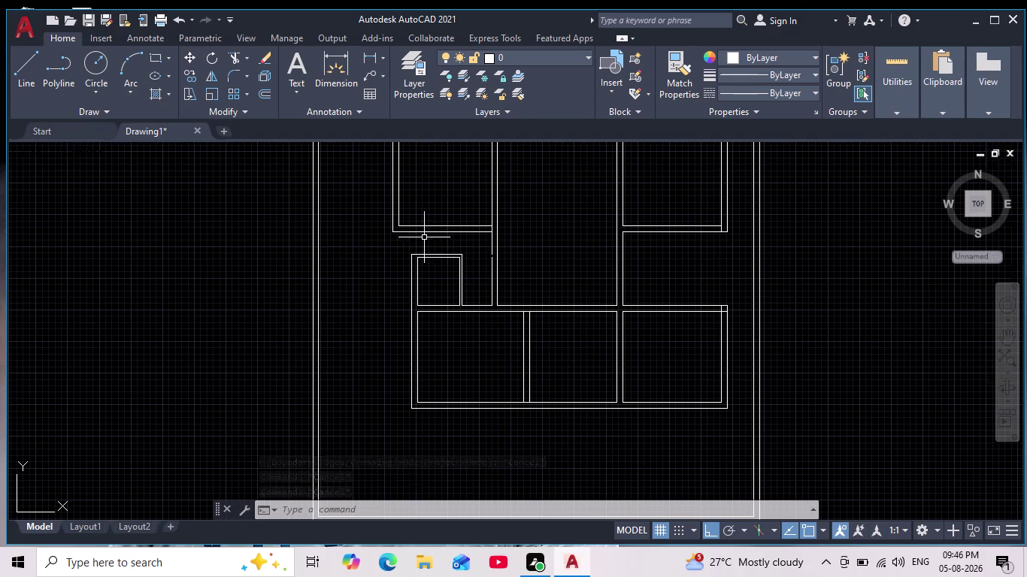
scroll(up, 3)
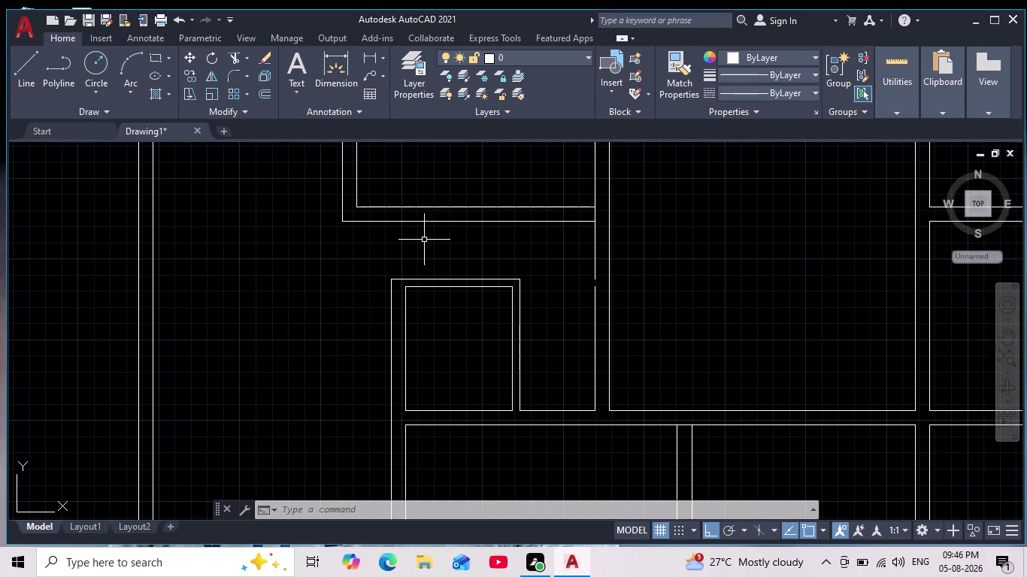
Trim the wall lines crossing the first central junction with fence selections.
scroll(down, 3)
scroll(down, 3)
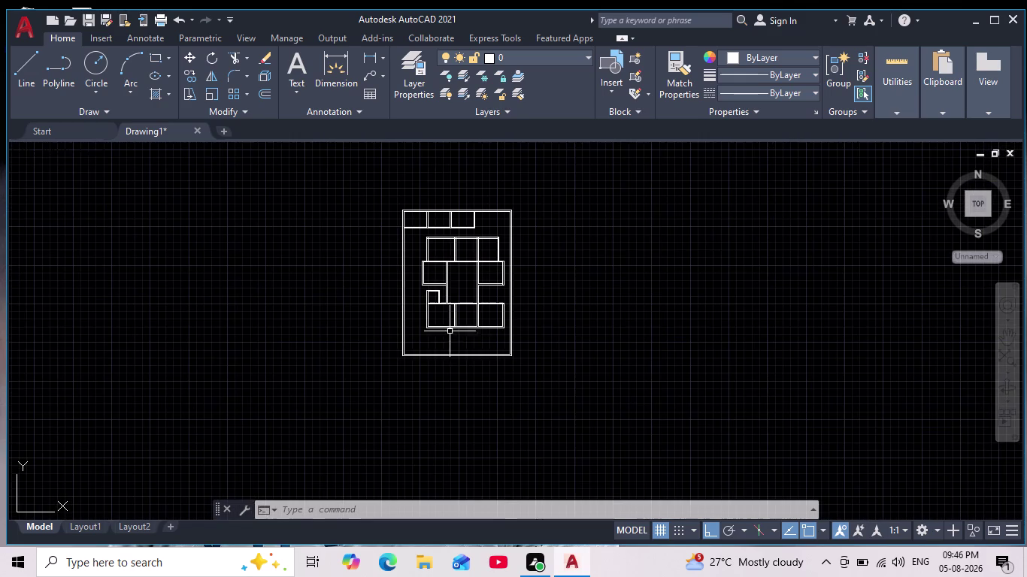
middle_drag(459, 353, 410, 374)
scroll(up, 3)
middle_drag(424, 357, 413, 375)
scroll(up, 3)
scroll(up, 3)
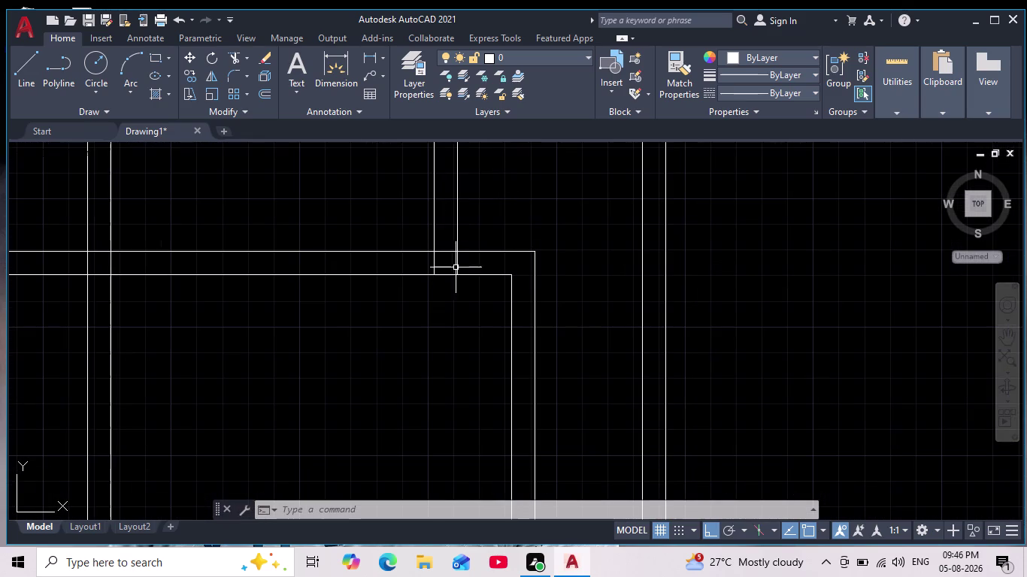
click(230, 47)
scroll(up, 3)
click(235, 52)
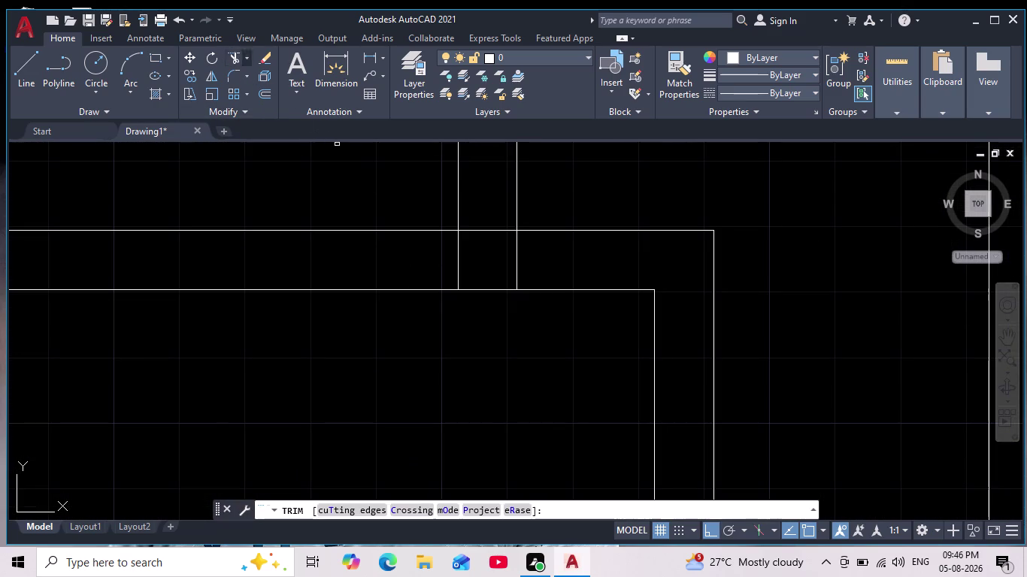
drag(409, 267, 615, 270)
drag(497, 212, 485, 259)
Trim the wall segments inside the opening and at the adjacent junction.
scroll(down, 3)
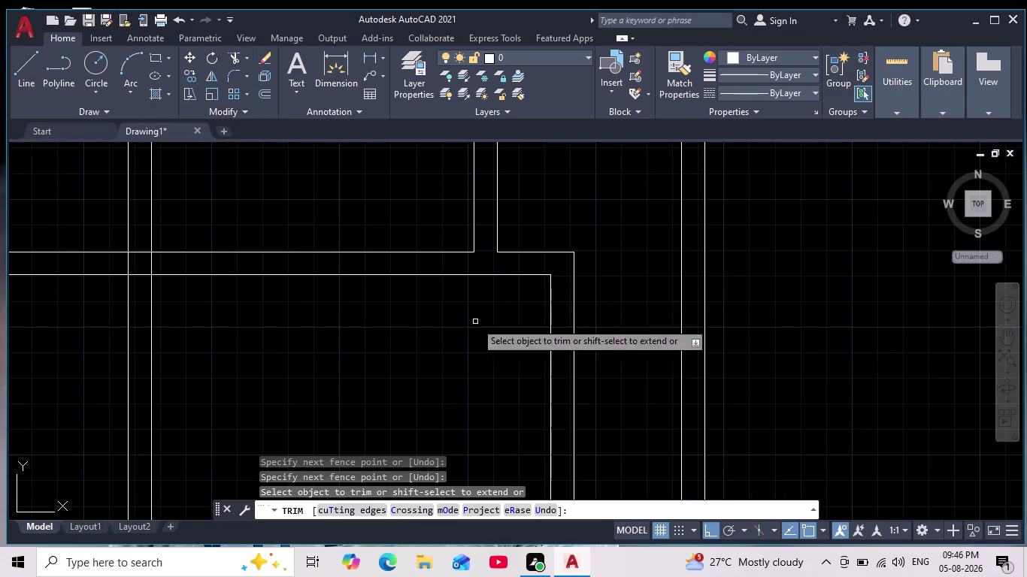
scroll(down, 3)
scroll(up, 3)
drag(236, 287, 315, 282)
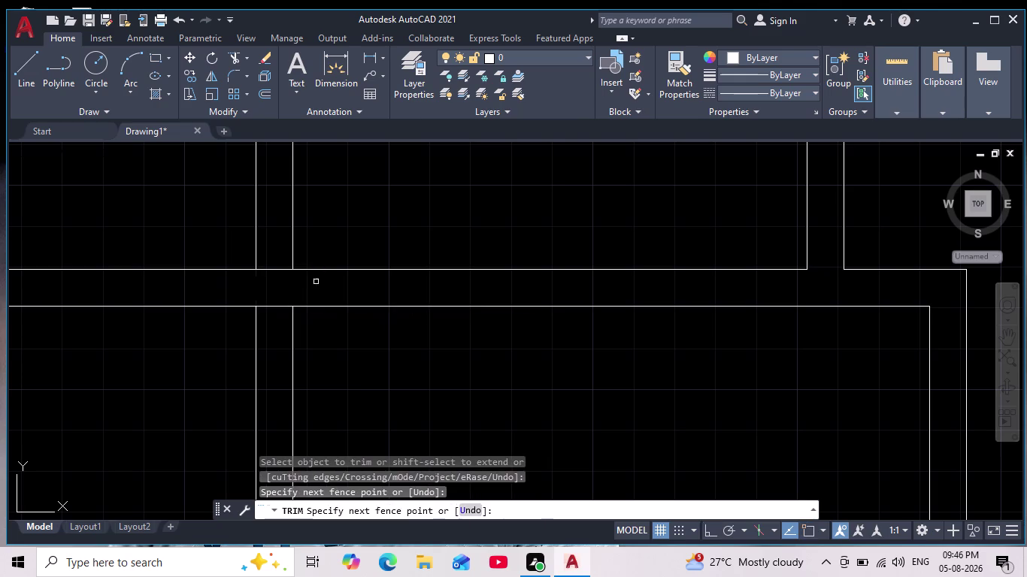
drag(272, 241, 271, 352)
scroll(down, 3)
Clean up the overlapping and crossing wall lines at the next junction.
middle_drag(204, 360, 455, 322)
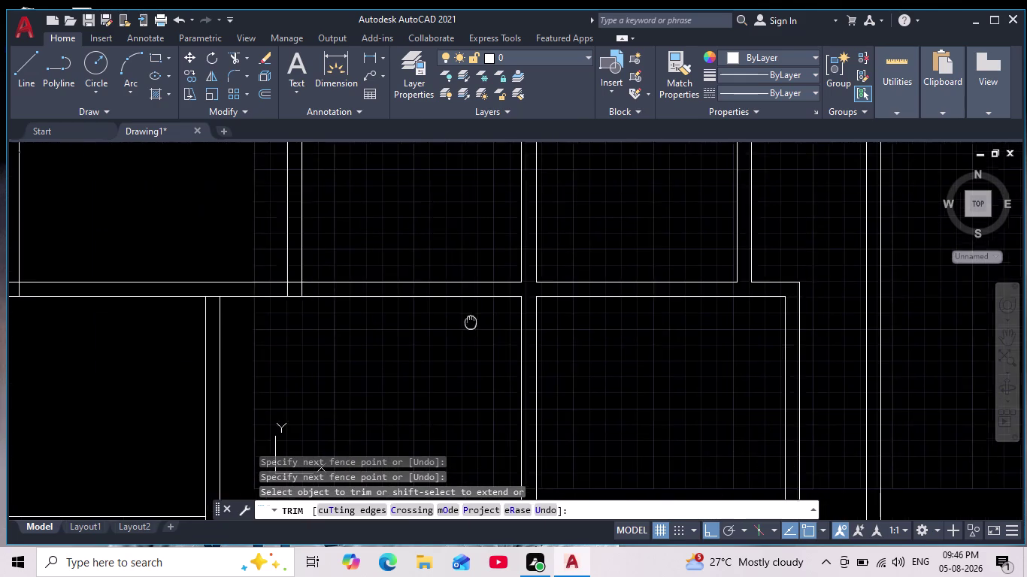
middle_drag(455, 322, 479, 320)
scroll(up, 3)
middle_drag(324, 321, 340, 386)
drag(245, 318, 261, 318)
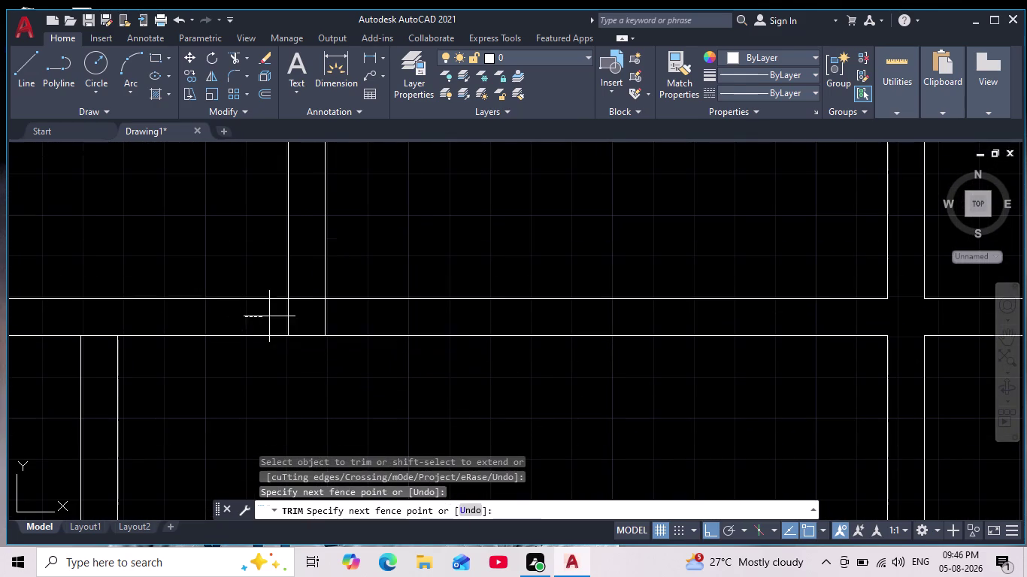
drag(262, 317, 380, 317)
drag(314, 275, 315, 323)
scroll(down, 3)
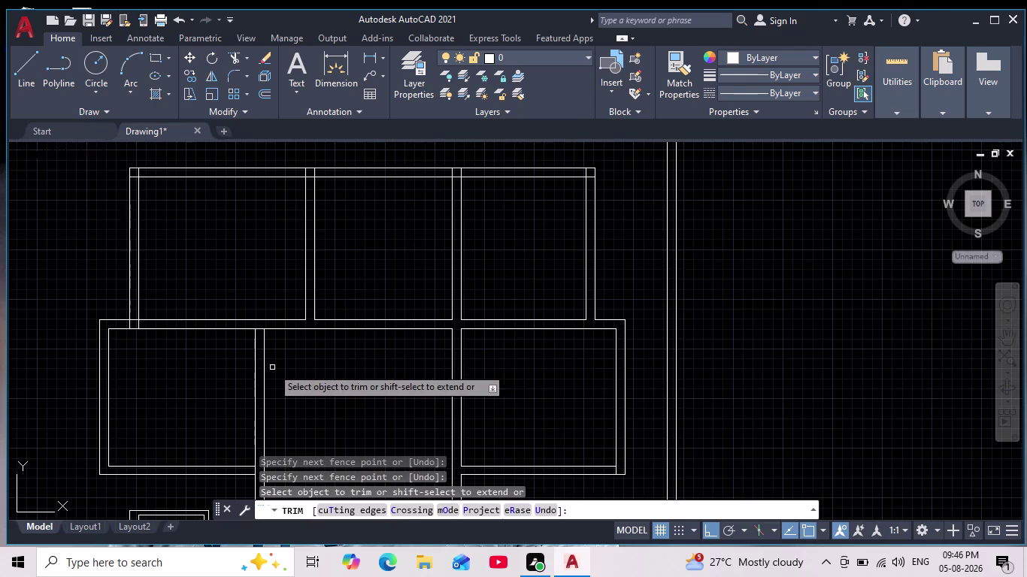
Trim the wall lines between the two neighbouring rooms.
middle_drag(304, 360, 415, 359)
scroll(up, 3)
drag(367, 249, 380, 297)
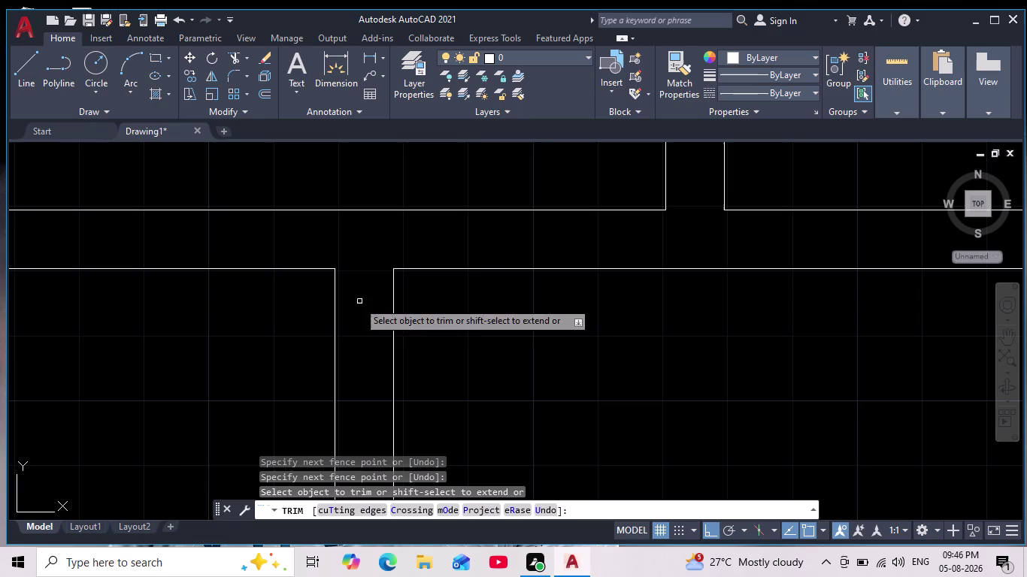
scroll(down, 3)
middle_drag(239, 345, 318, 340)
scroll(down, 3)
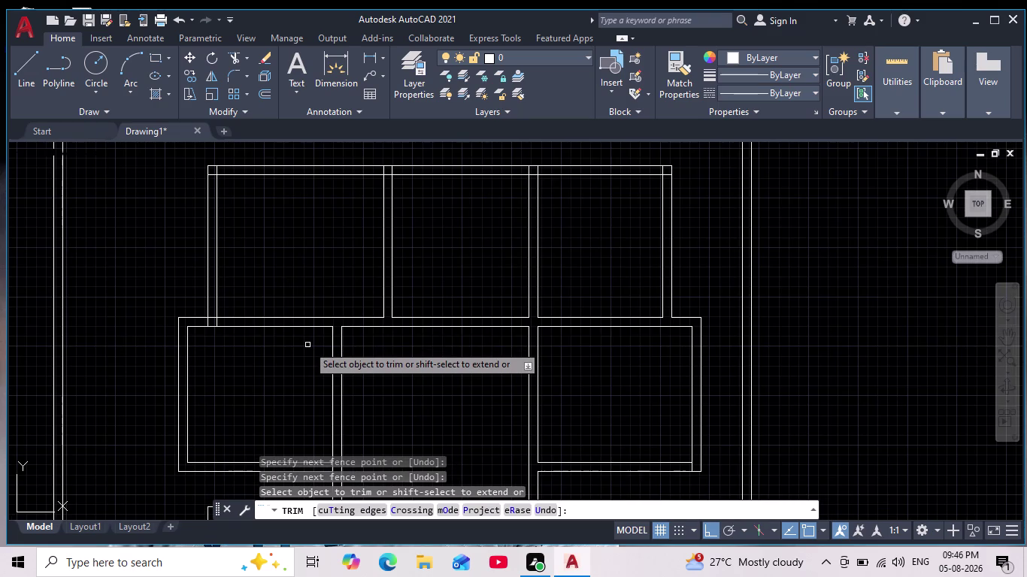
scroll(up, 3)
Trim the crossing wall lines at the last room and end the trim.
drag(168, 293, 188, 298)
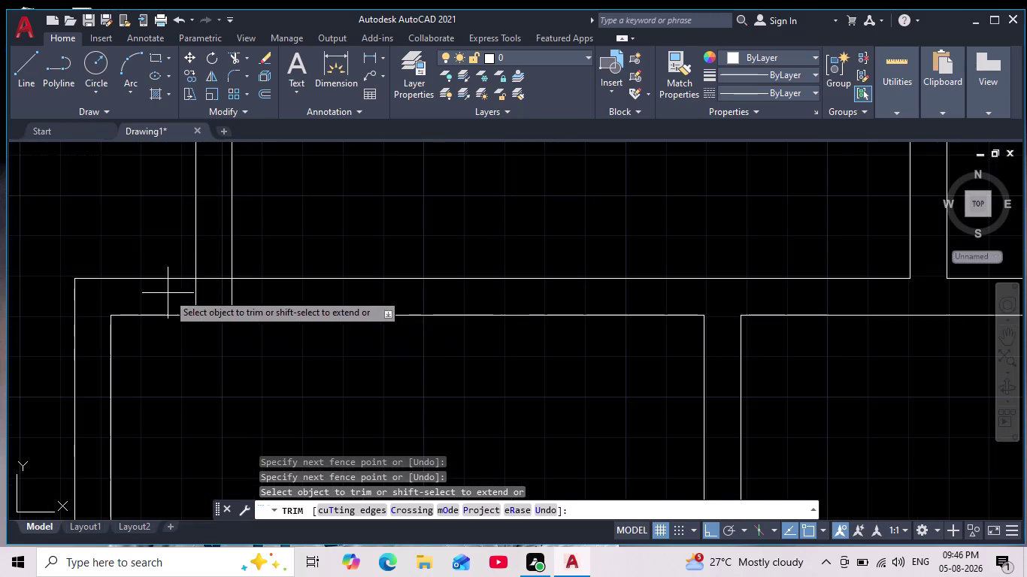
drag(188, 298, 280, 300)
drag(217, 260, 224, 293)
scroll(down, 3)
scroll(down, 3)
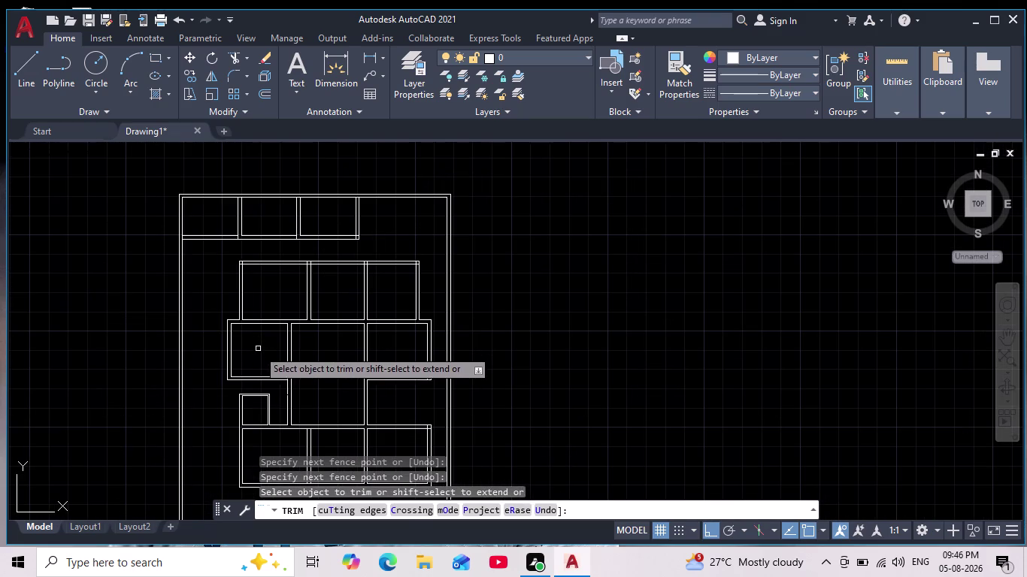
key(Escape)
key(Escape)
key(Escape)
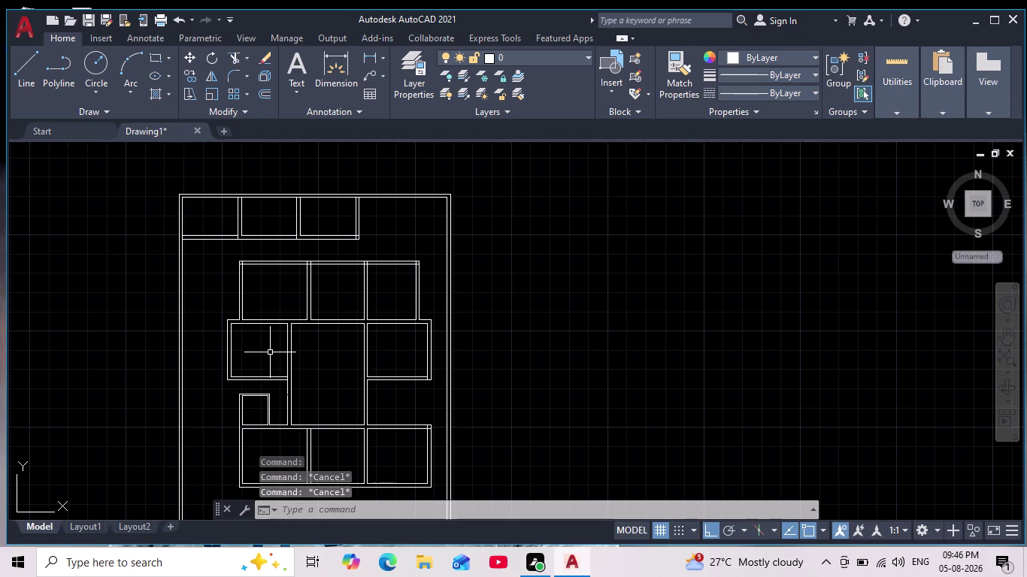
Recentre the view to show the whole double-wall floor plan.
scroll(down, 3)
scroll(down, 3)
scroll(up, 3)
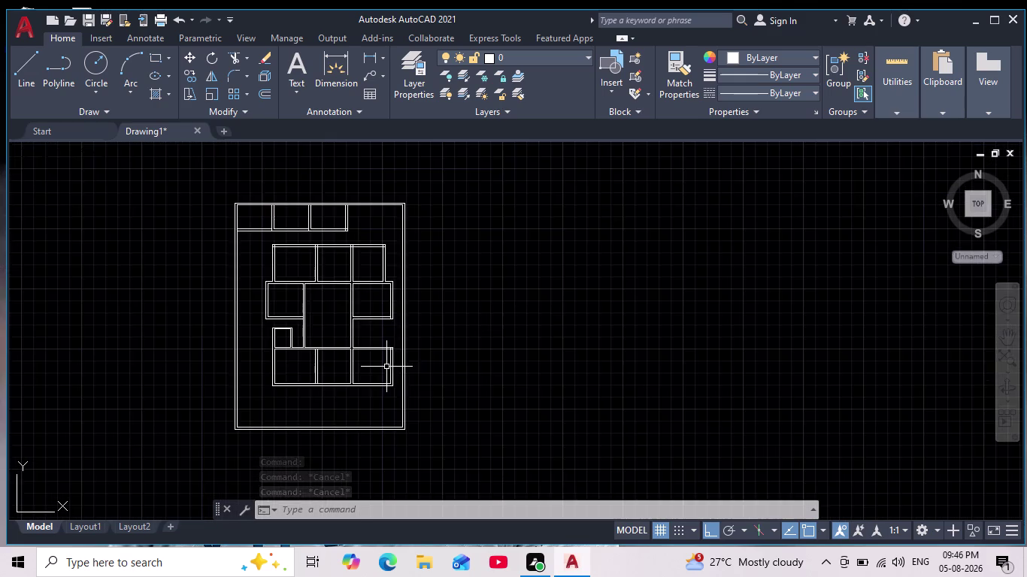
scroll(up, 3)
middle_drag(390, 365, 456, 370)
scroll(down, 3)
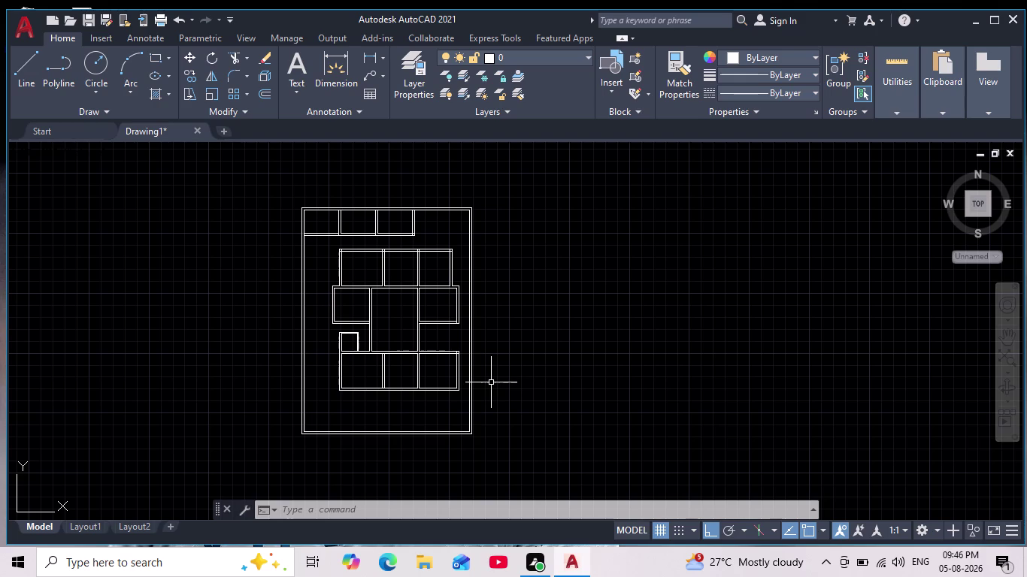
scroll(up, 3)
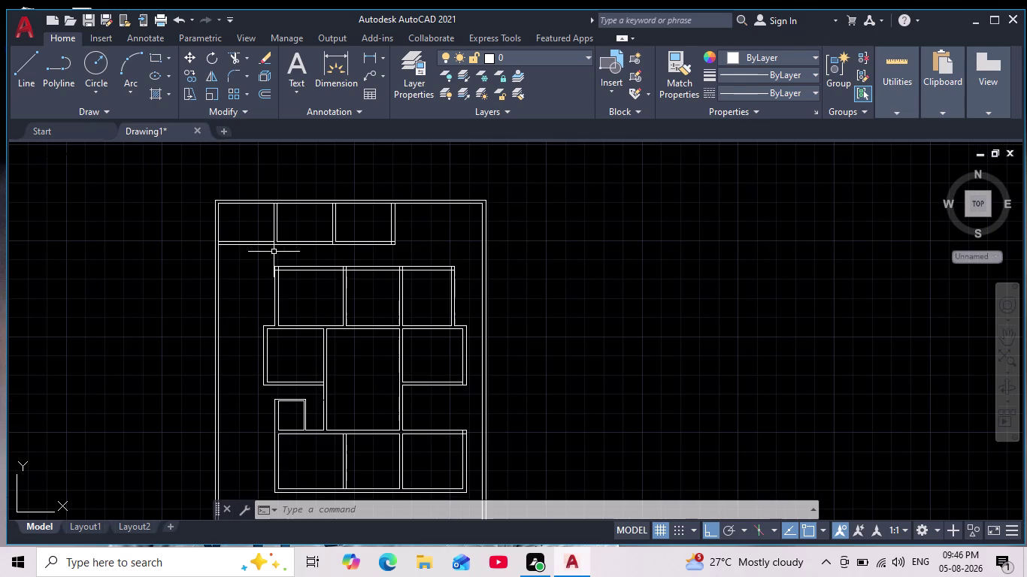
scroll(down, 3)
scroll(up, 3)
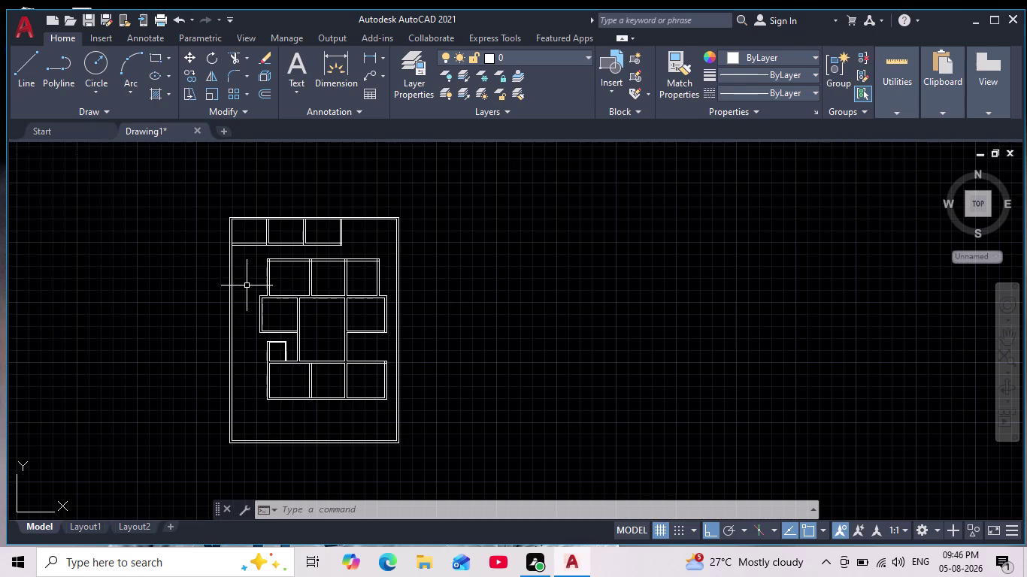
scroll(up, 3)
middle_drag(251, 278, 256, 316)
scroll(up, 3)
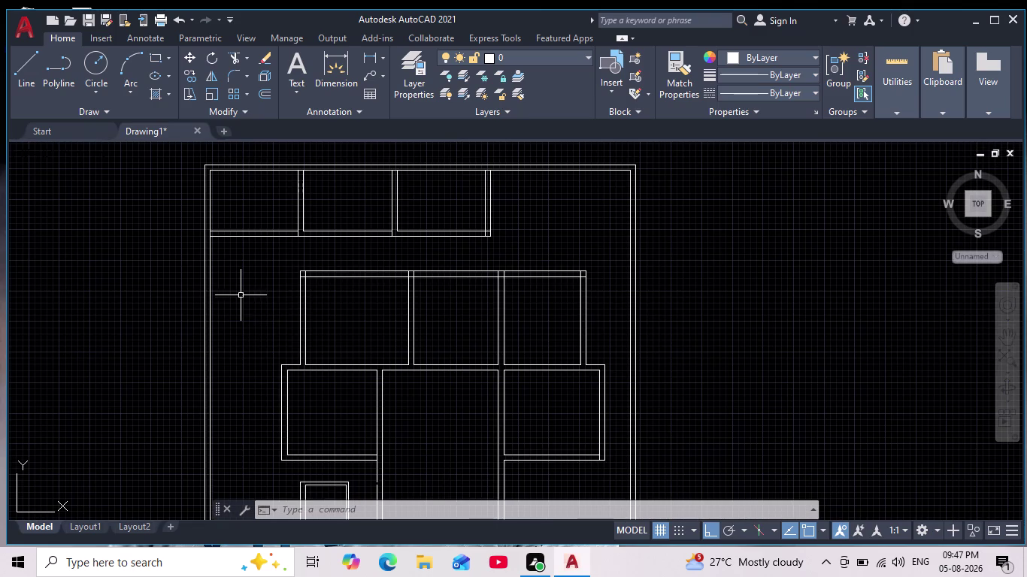
middle_drag(243, 298, 245, 329)
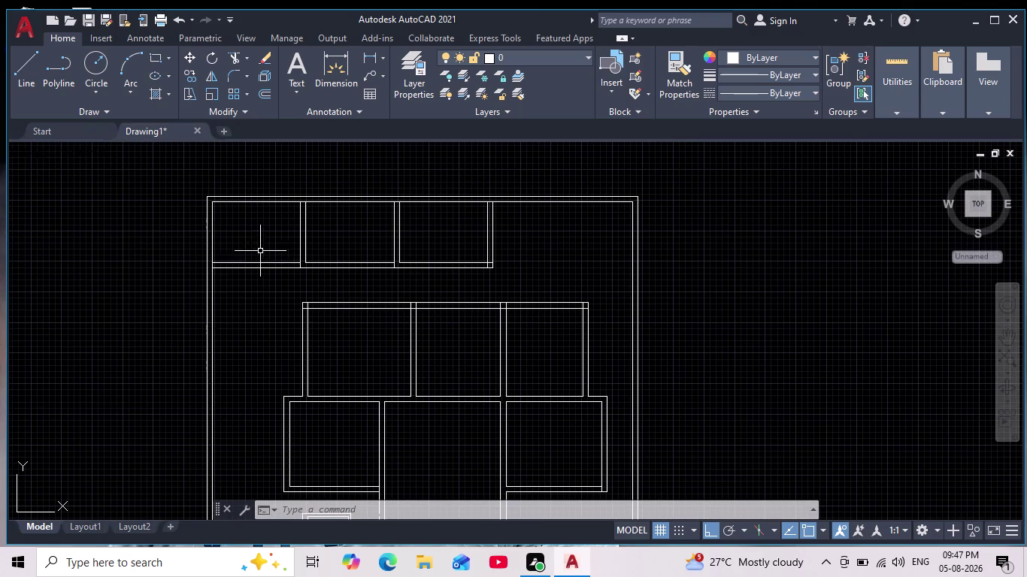
scroll(up, 3)
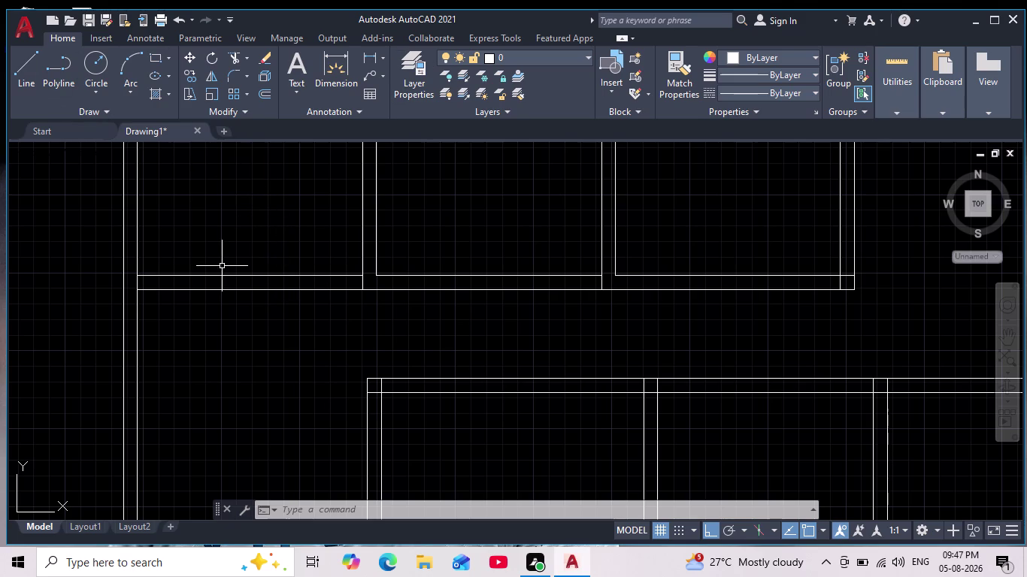
text(la)
key(Return)
Create a new layer named 'doors'.
click(190, 104)
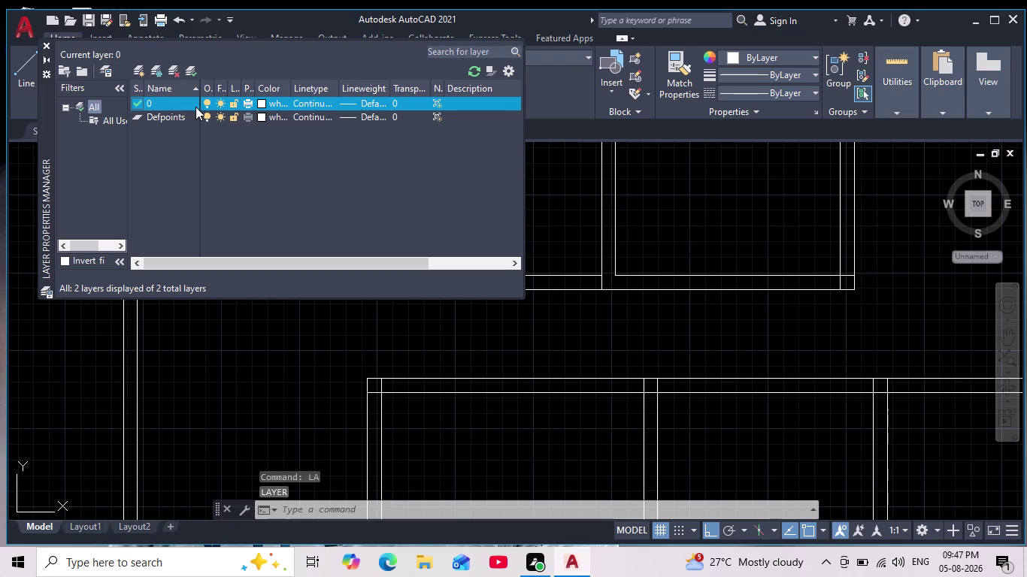
key(Return)
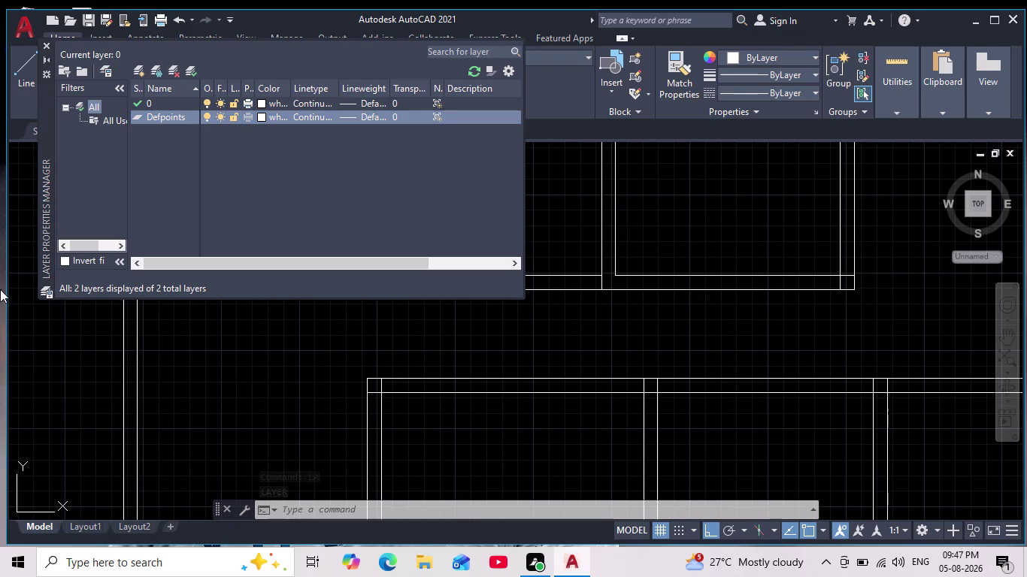
click(181, 97)
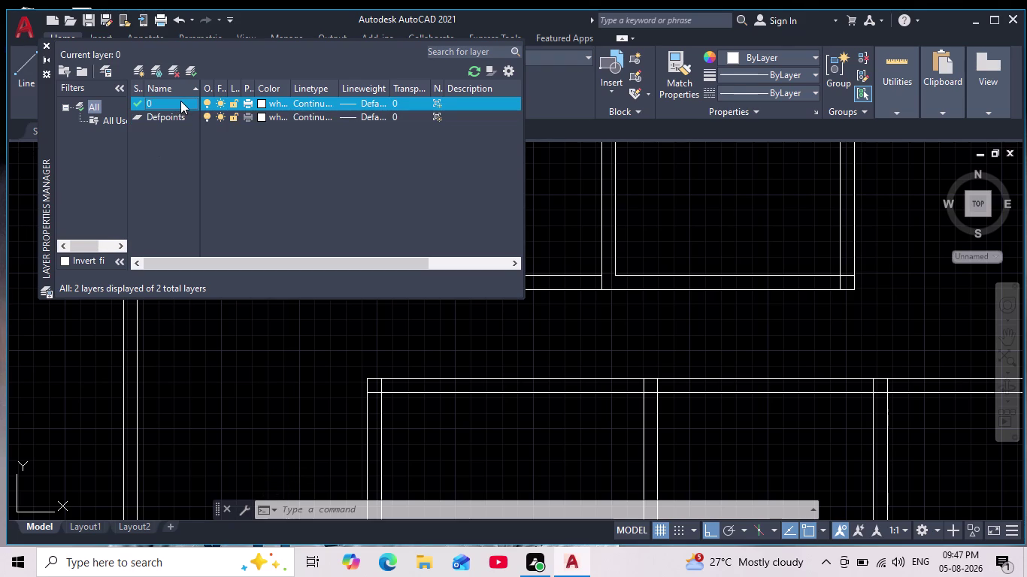
key(Return)
key(BackSpace)
text(l)
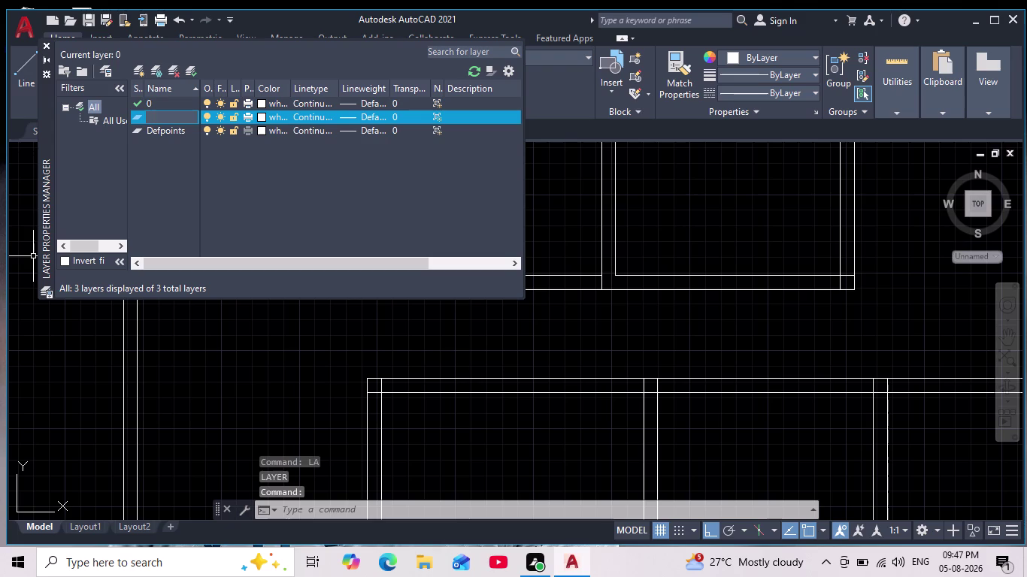
text(ay)
key(BackSpace)
key(BackSpace)
key(BackSpace)
key(BackSpace)
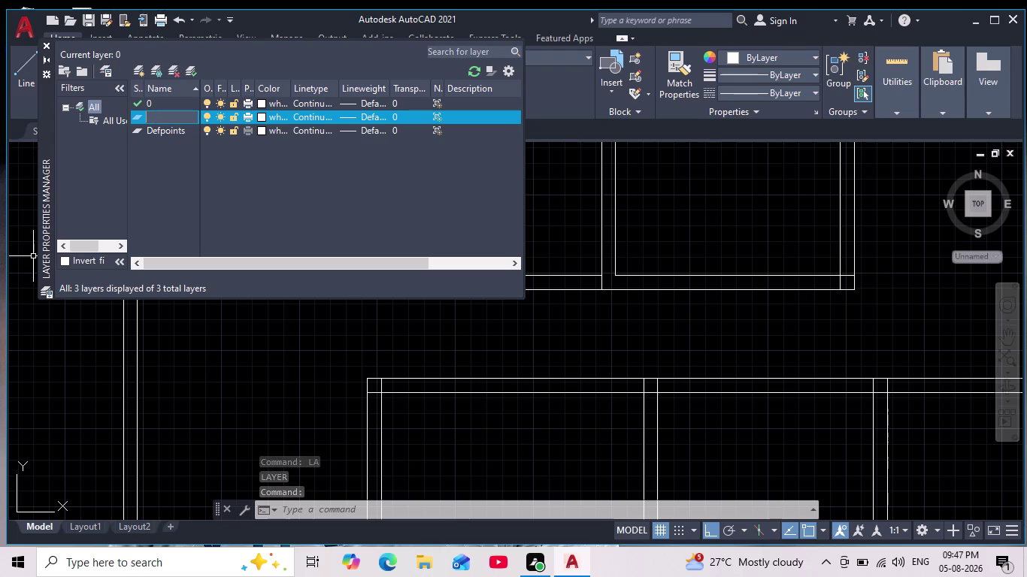
text(dp)
key(BackSpace)
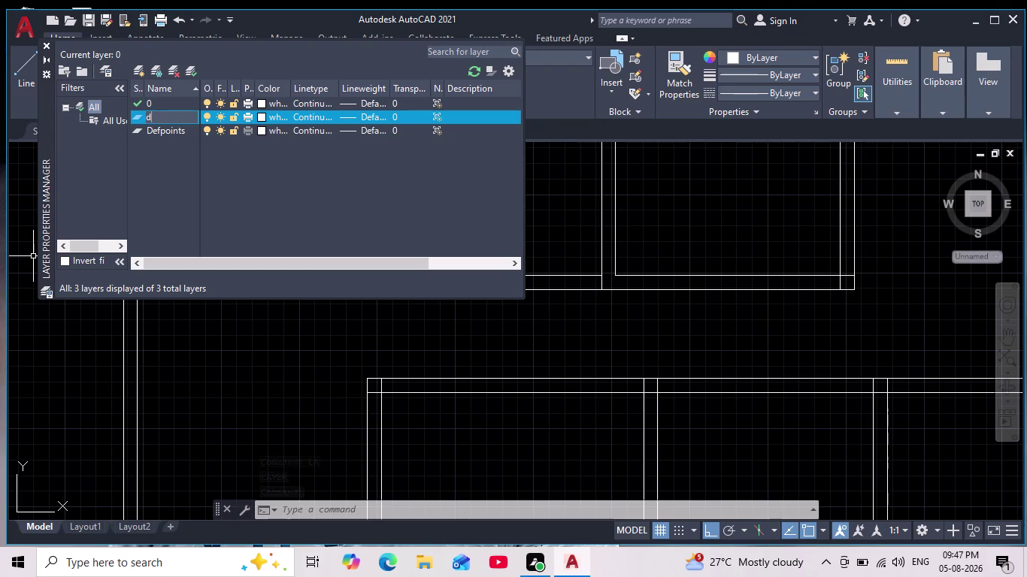
text(ooo)
key(BackSpace)
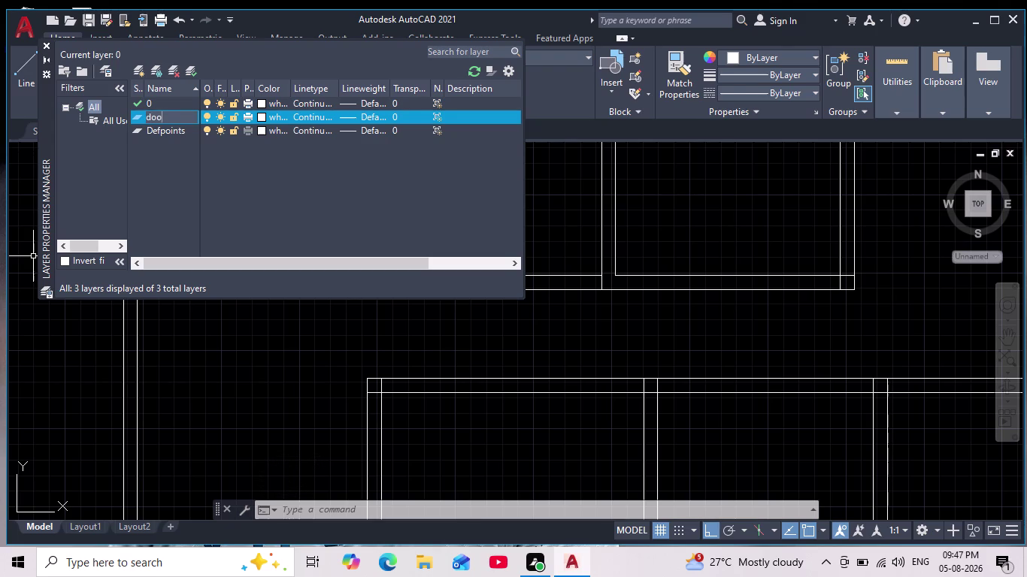
key(r)
key(s)
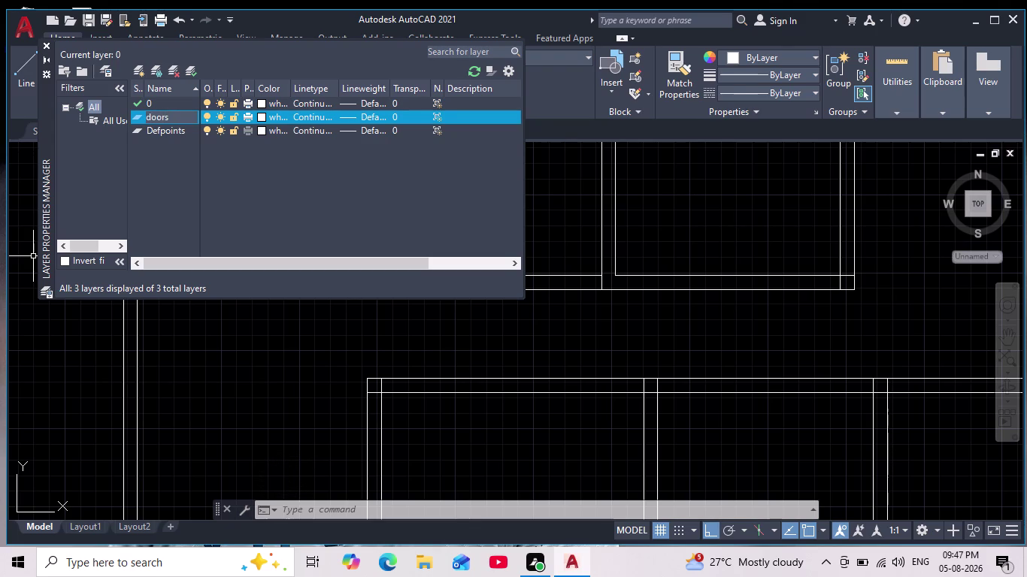
key(Return)
key(Return)
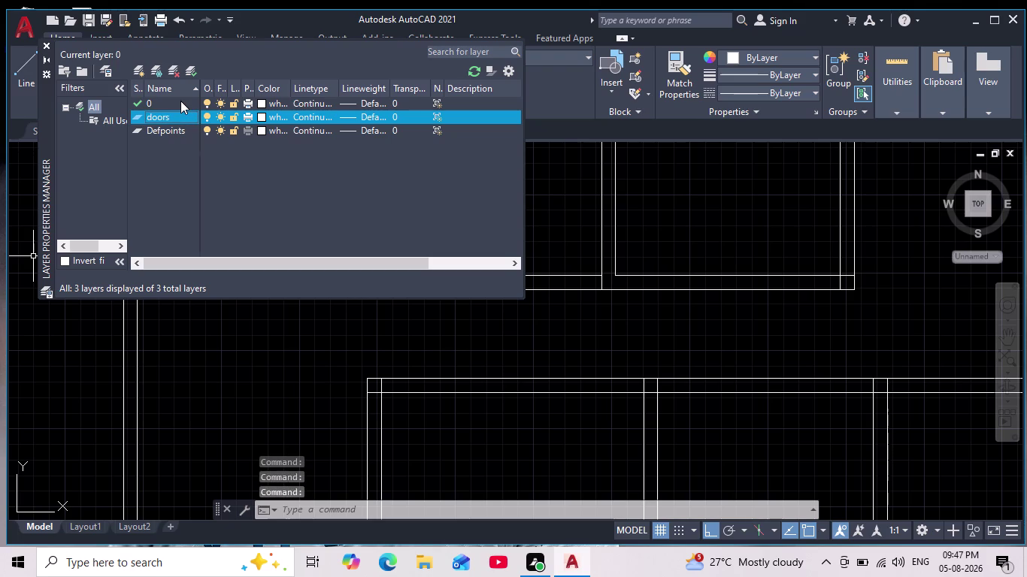
Add a layer named 'windows'.
key(w)
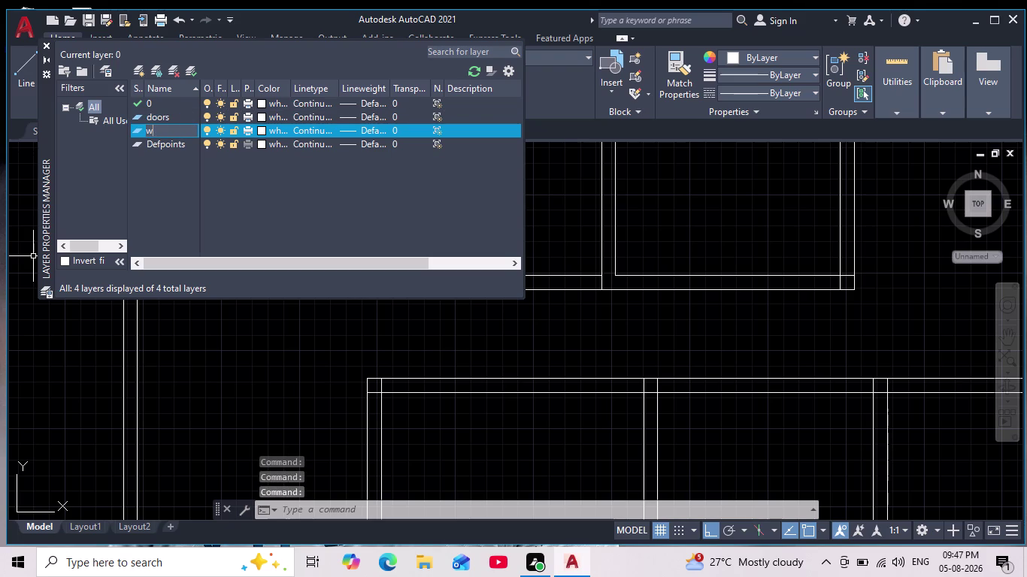
text(indo)
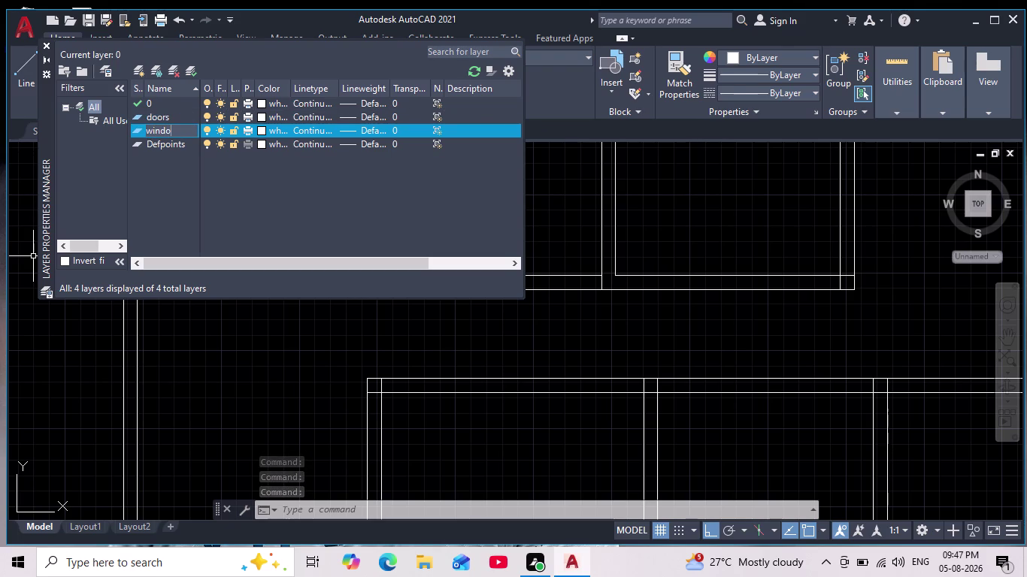
text(ws)
key(Return)
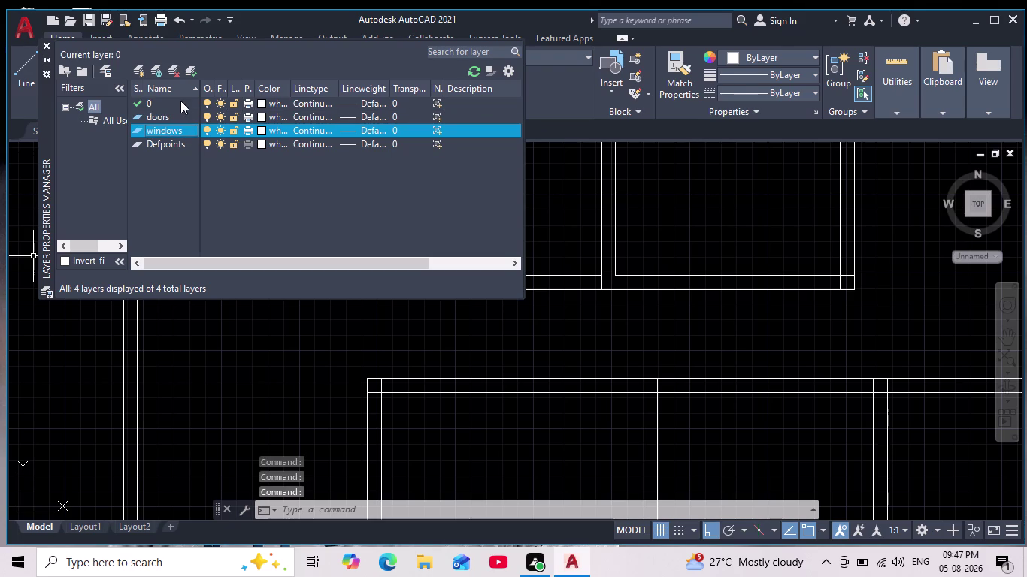
Add a layer named 'furniture'.
key(Return)
key(BackSpace)
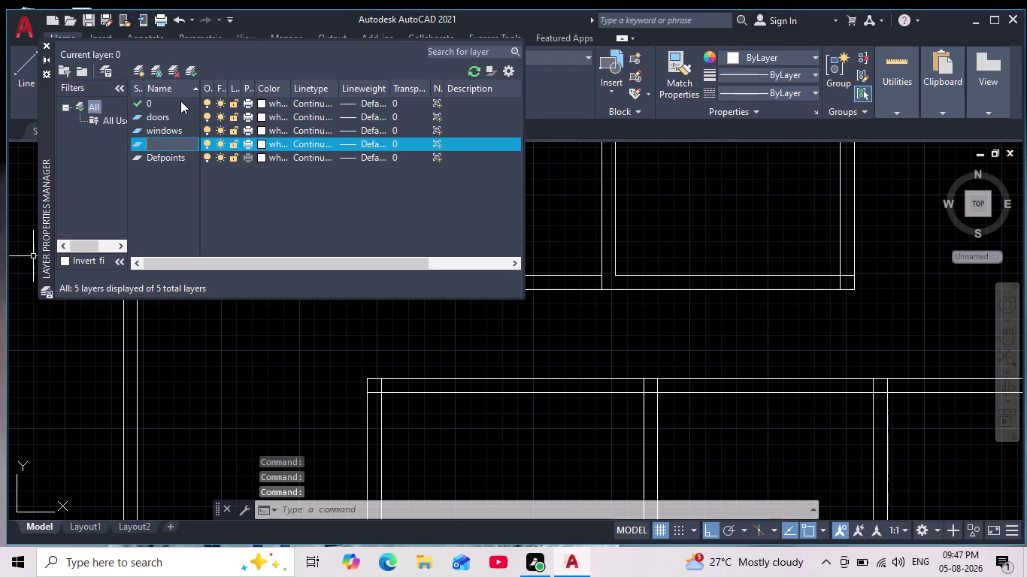
text(fu)
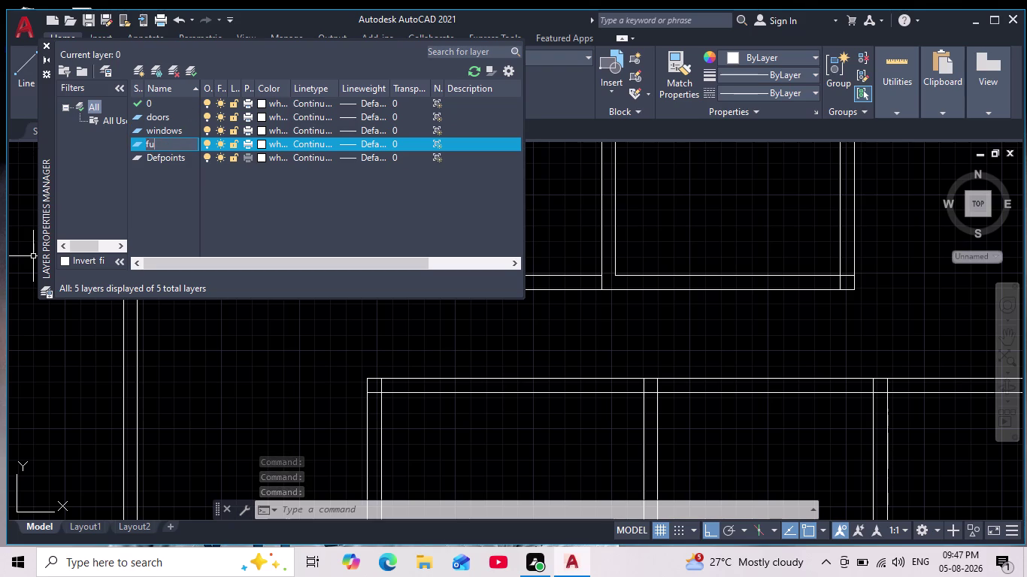
text(rni)
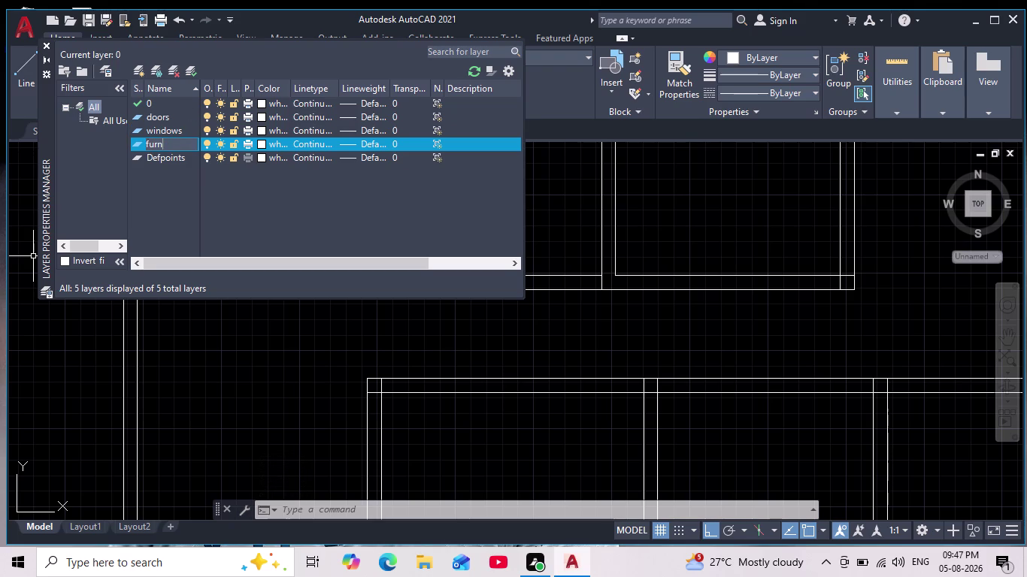
text(ture)
key(Return)
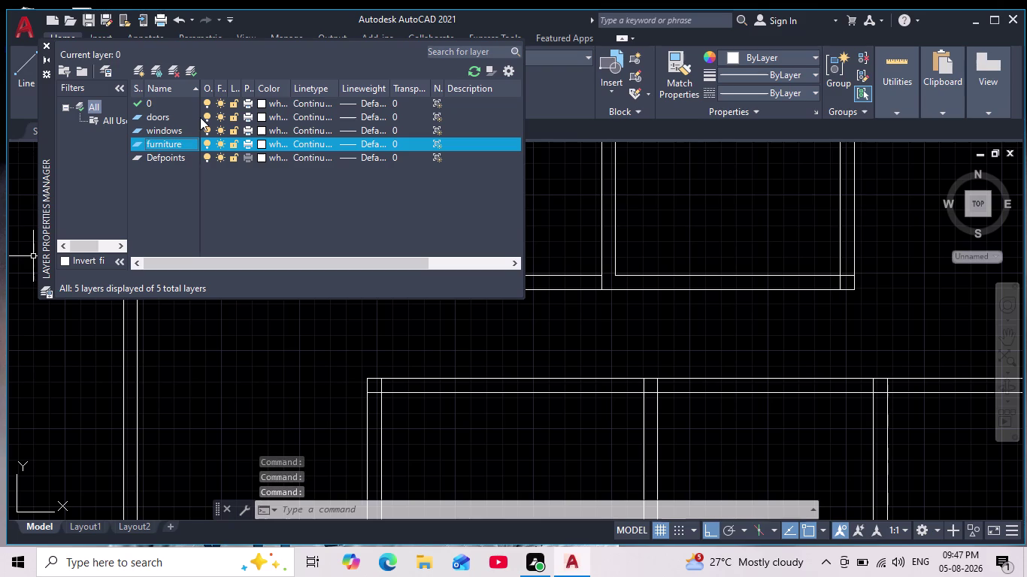
click(262, 116)
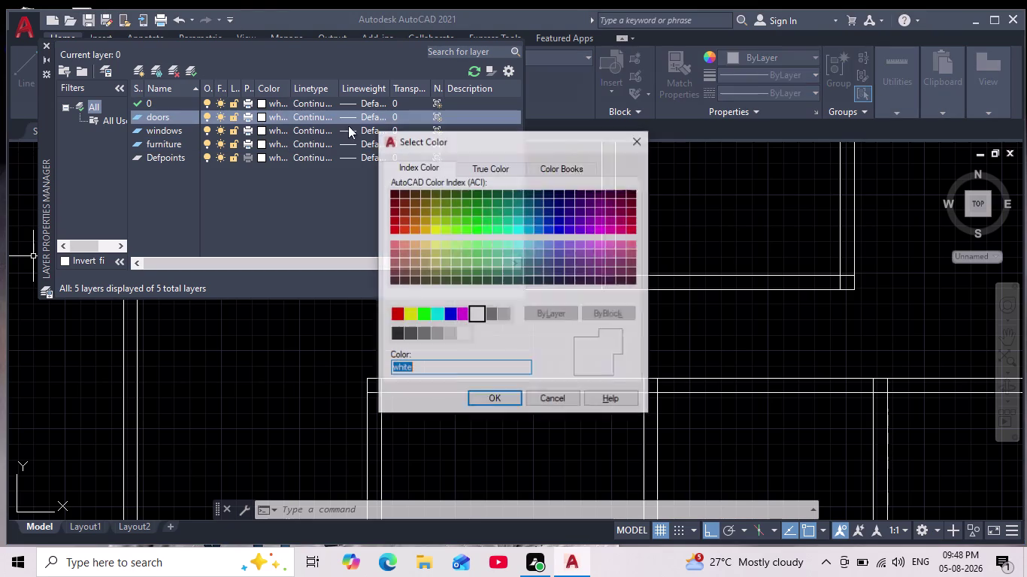
Set the doors layer to yellow (50) and the windows layer to green (80).
click(436, 230)
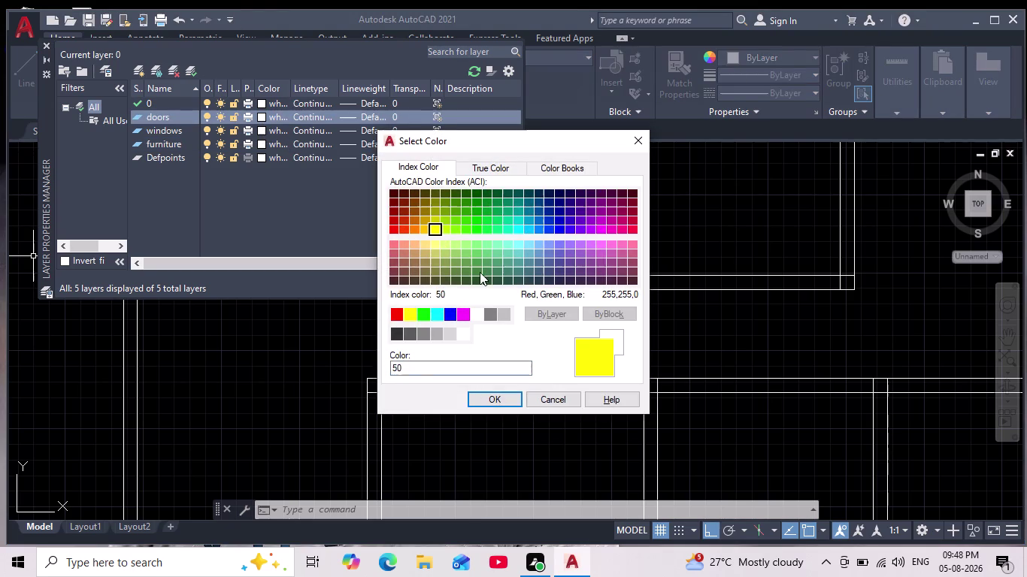
click(495, 399)
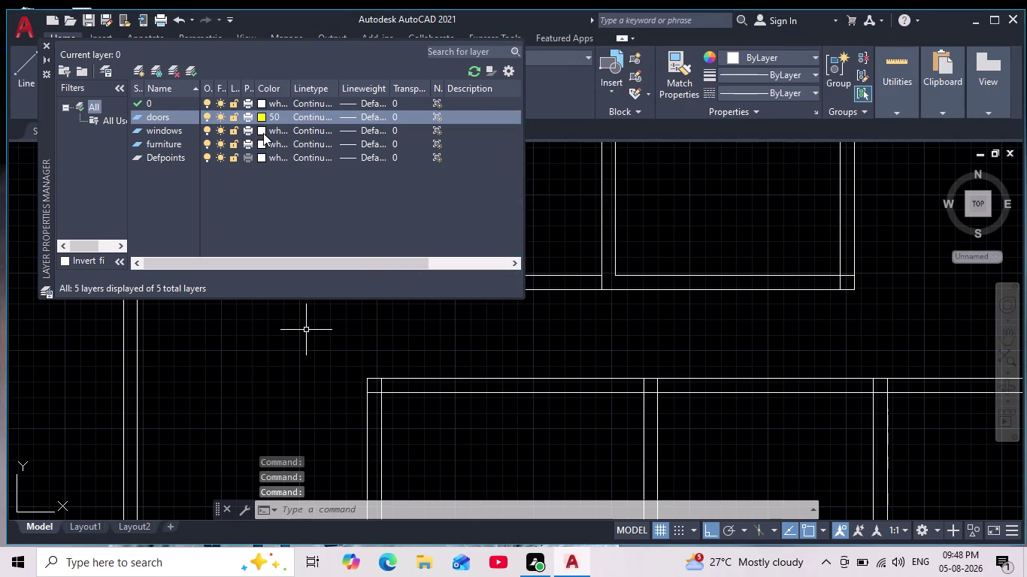
click(261, 129)
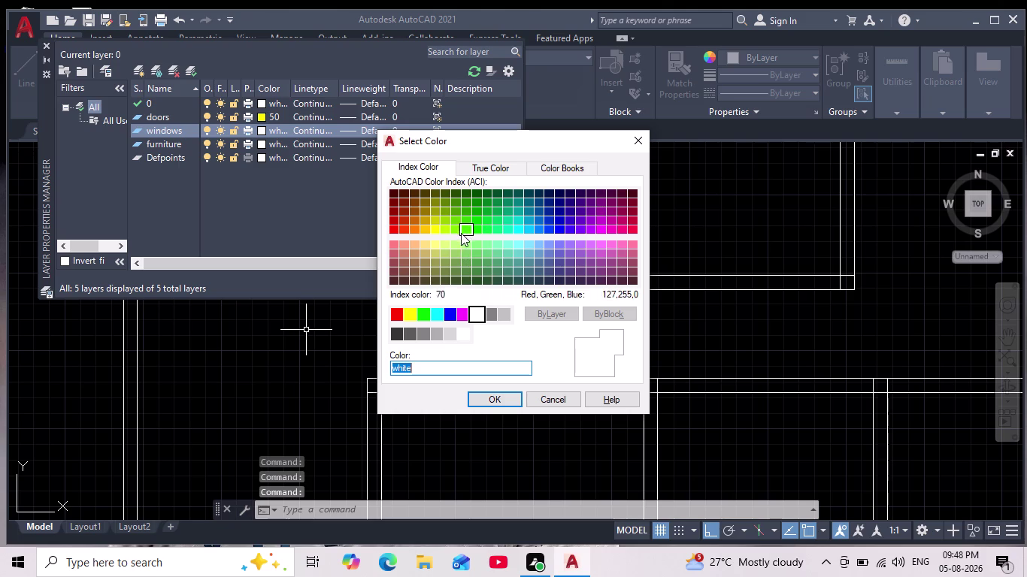
click(464, 233)
click(508, 398)
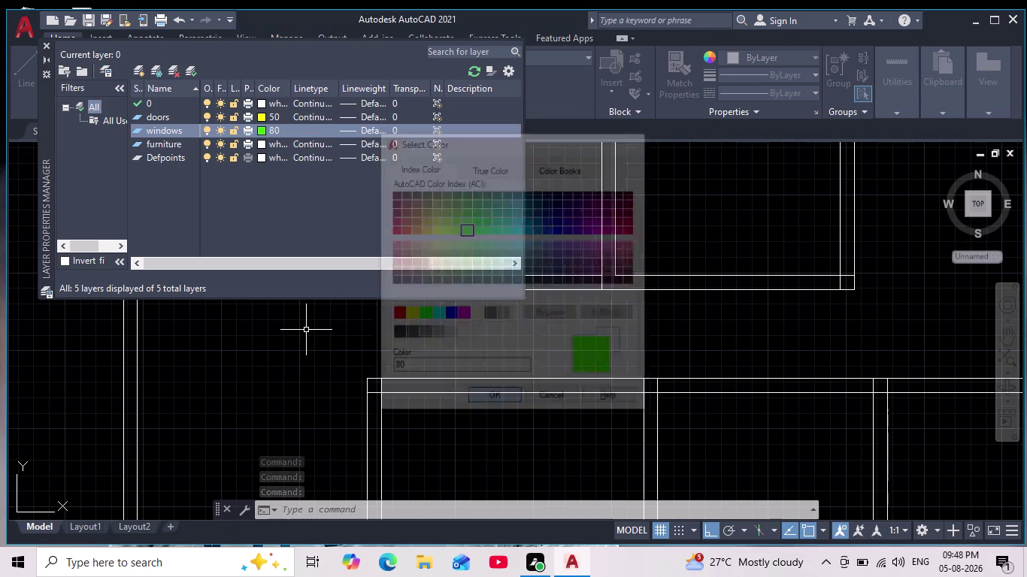
Set the furniture layer to magenta (210) and close the Layer Properties Manager.
click(262, 143)
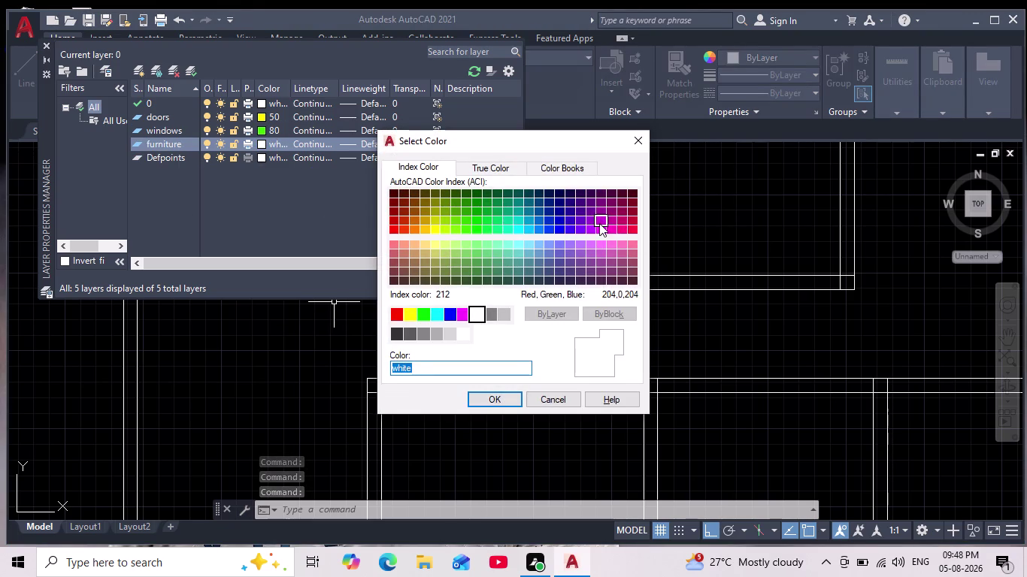
click(602, 229)
click(502, 398)
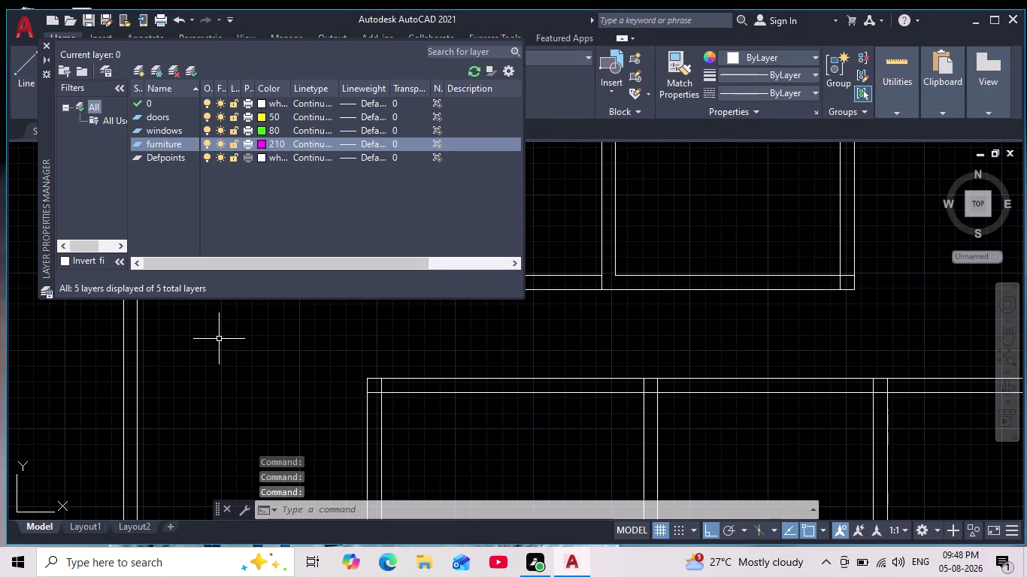
key(Escape)
click(46, 53)
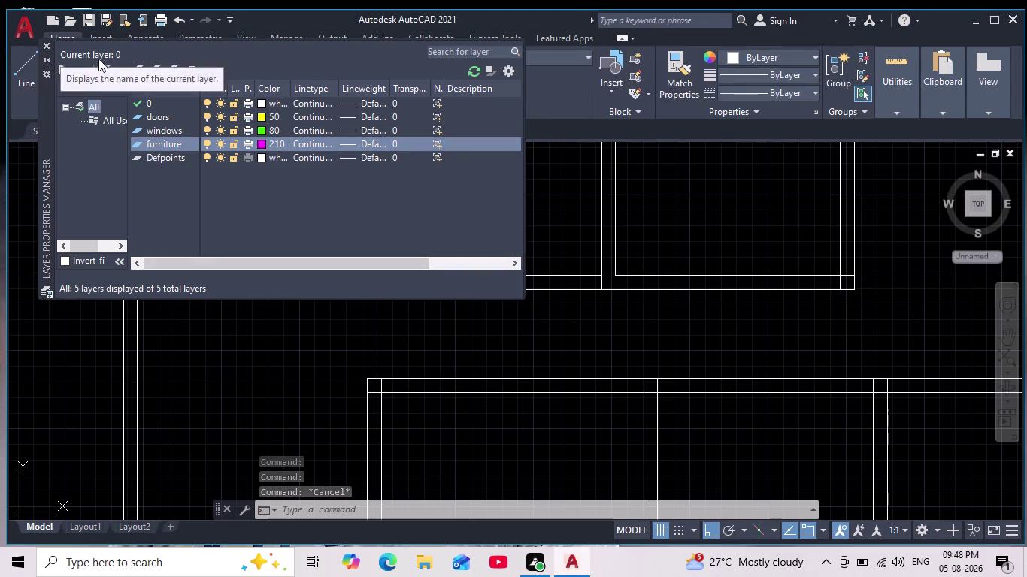
click(47, 44)
key(Escape)
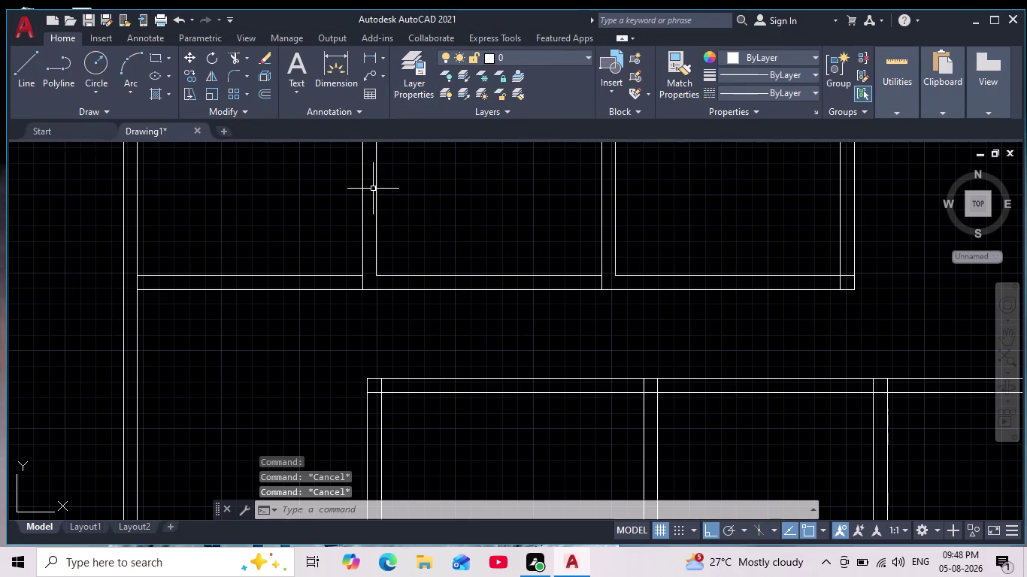
Fit the whole floor plan in view and make doors the current layer.
key(Escape)
key(Escape)
scroll(down, 3)
middle_click(421, 203)
scroll(down, 3)
scroll(up, 3)
middle_drag(418, 221, 421, 259)
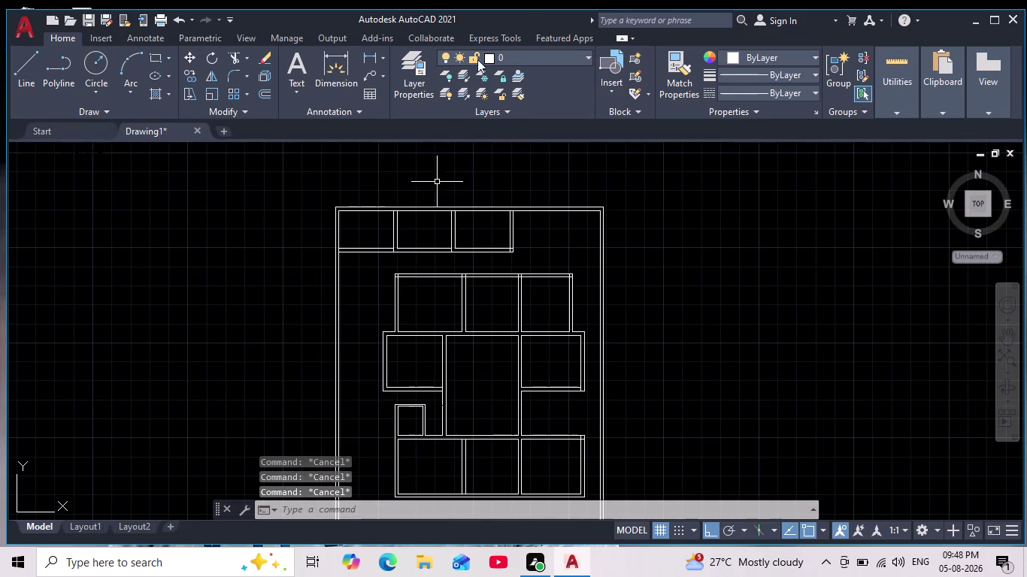
click(581, 55)
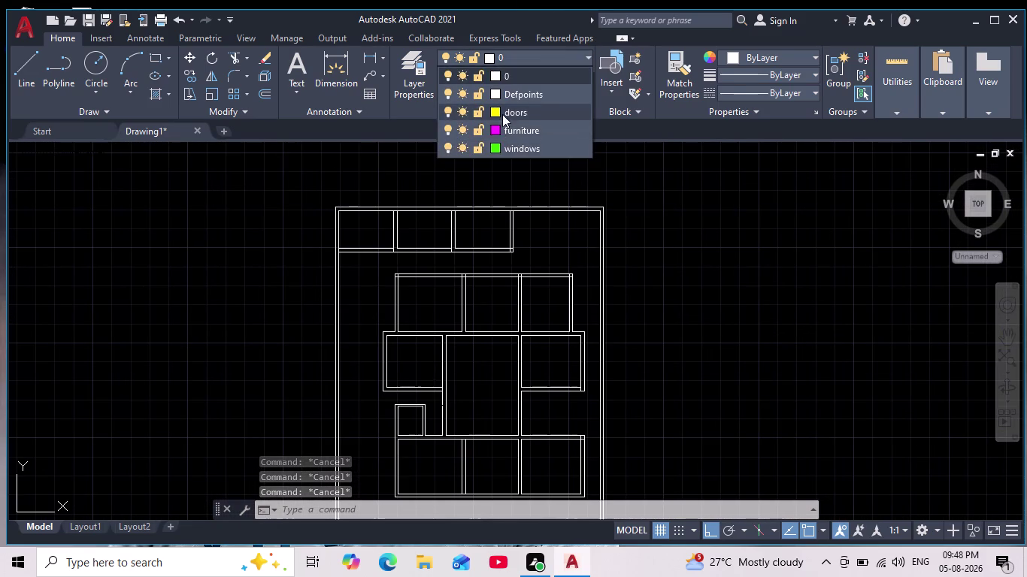
click(503, 114)
Begin a line and pan the view to a wall opening.
scroll(up, 3)
scroll(up, 3)
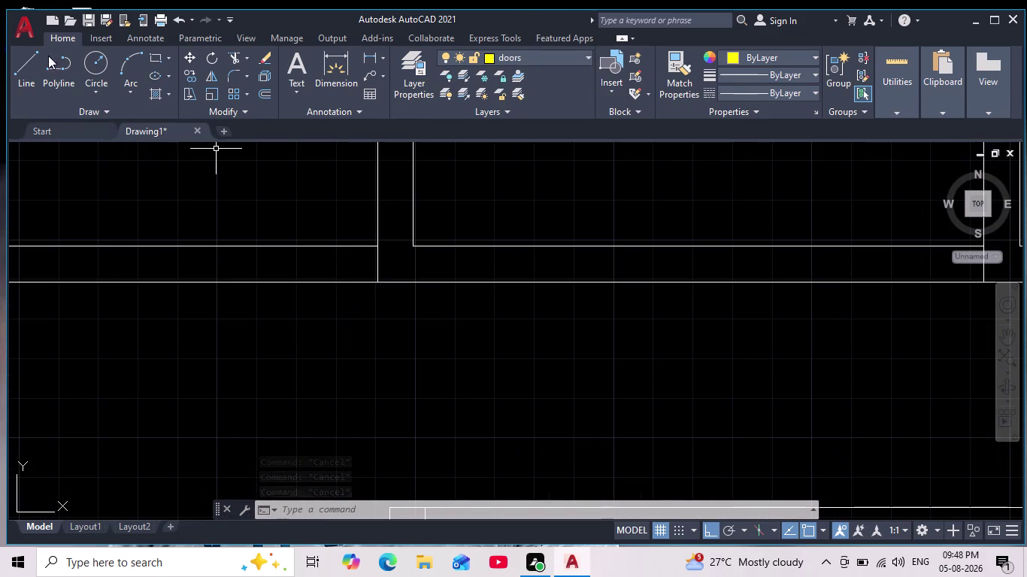
click(36, 68)
scroll(up, 3)
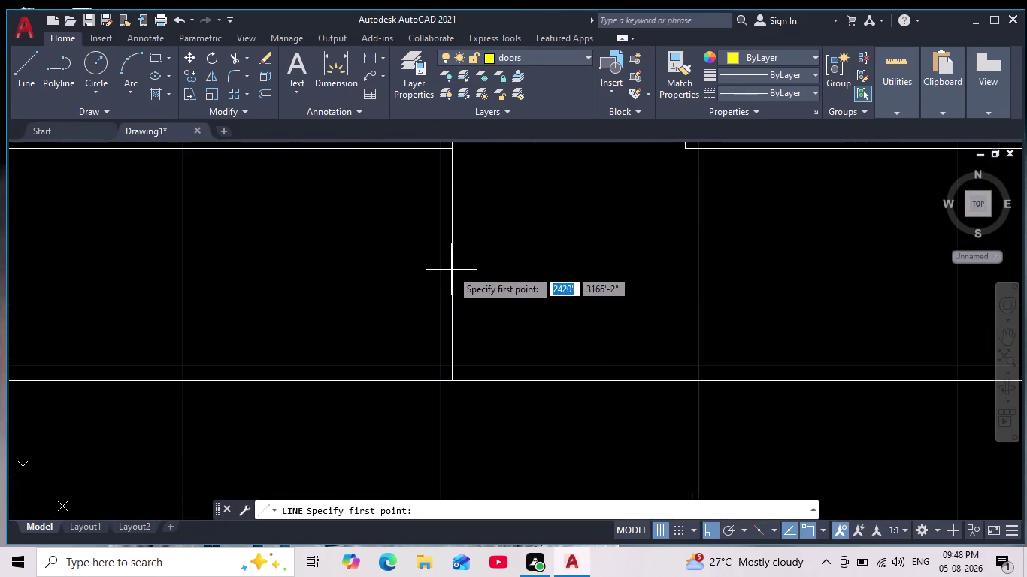
scroll(down, 3)
middle_drag(458, 199, 469, 233)
drag(463, 200, 465, 210)
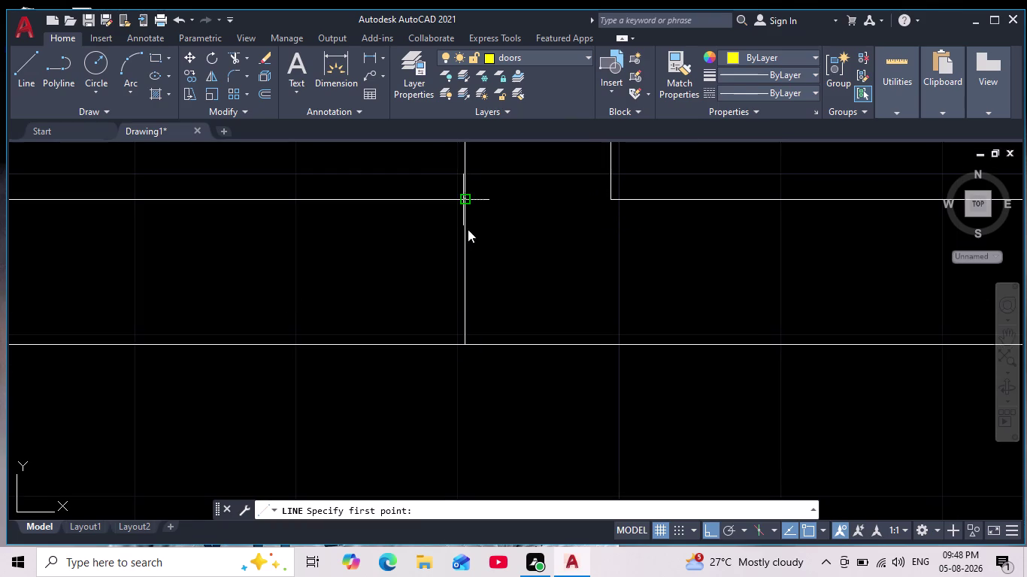
Start the door line at the wall jamb, first entering a length of 2.
click(464, 339)
key(space)
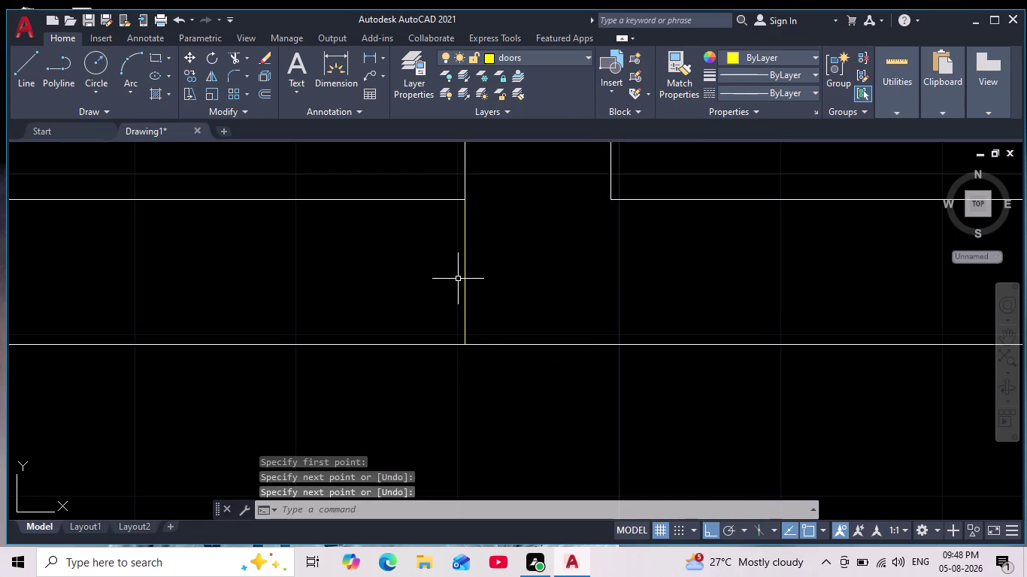
key(space)
click(464, 268)
key(2)
key(Return)
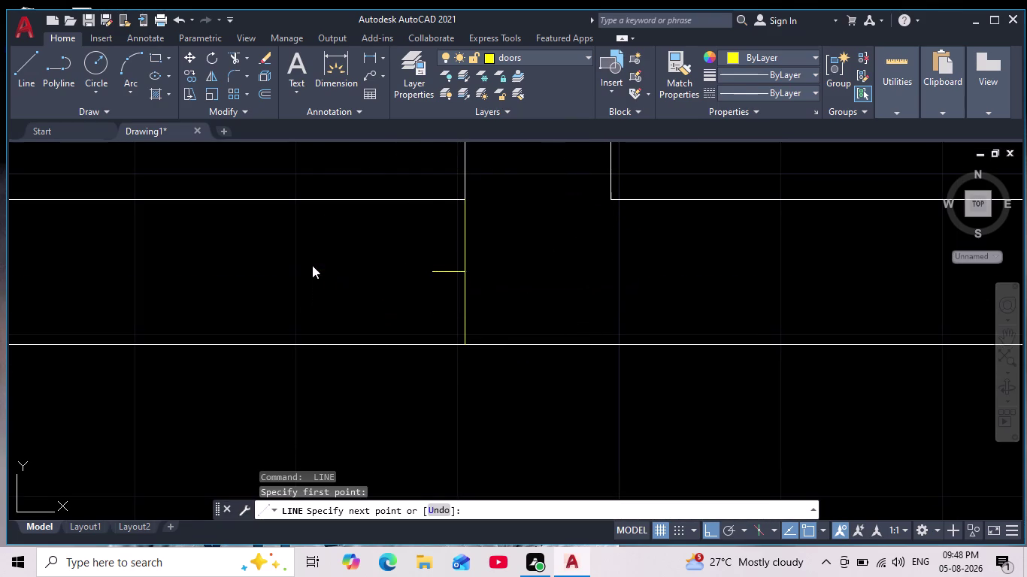
scroll(down, 3)
middle_drag(153, 242, 284, 213)
scroll(down, 3)
scroll(up, 3)
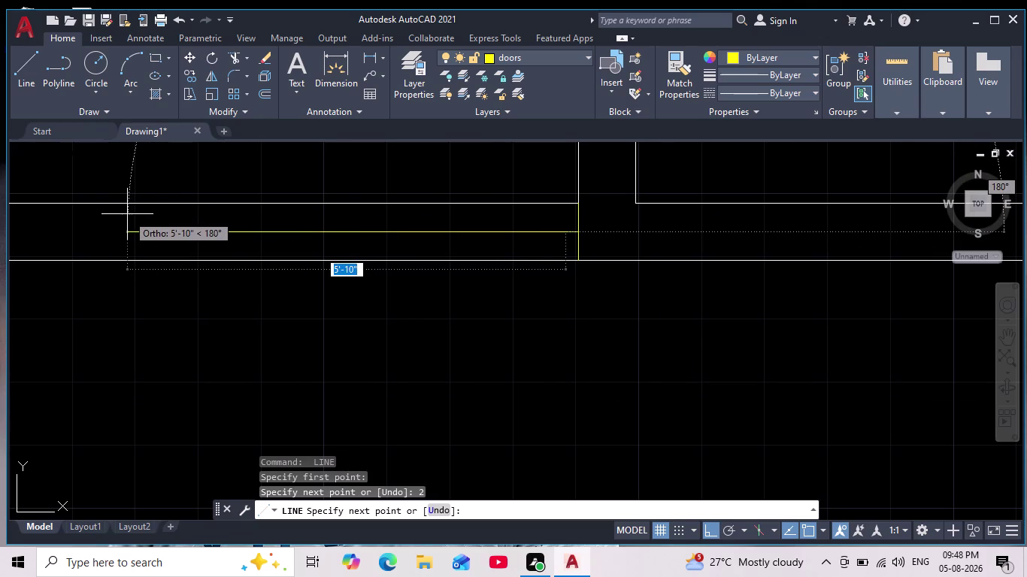
Extend the door line 2'8" into the opening and end the line command.
text(2')
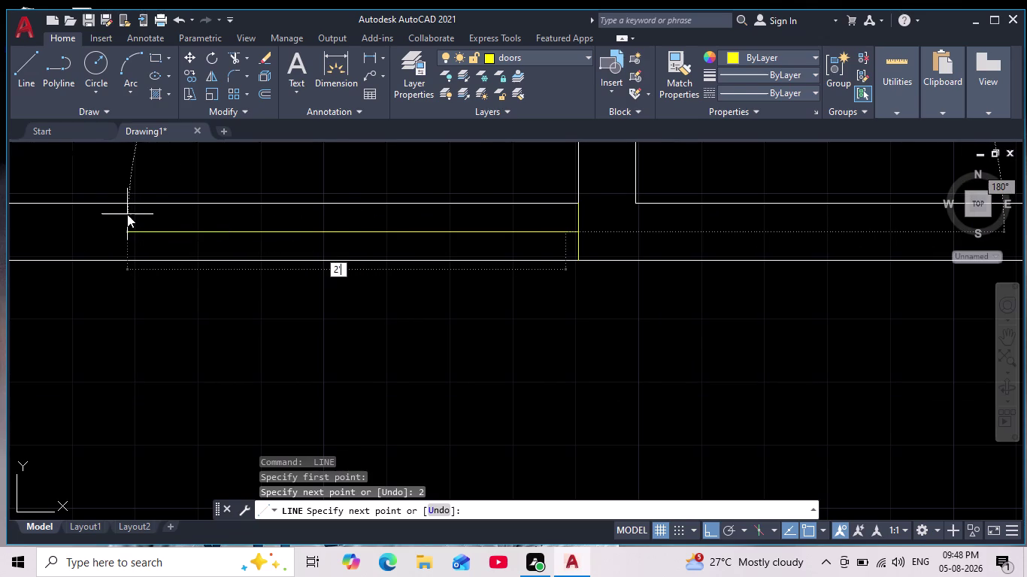
text(8")
key(Return)
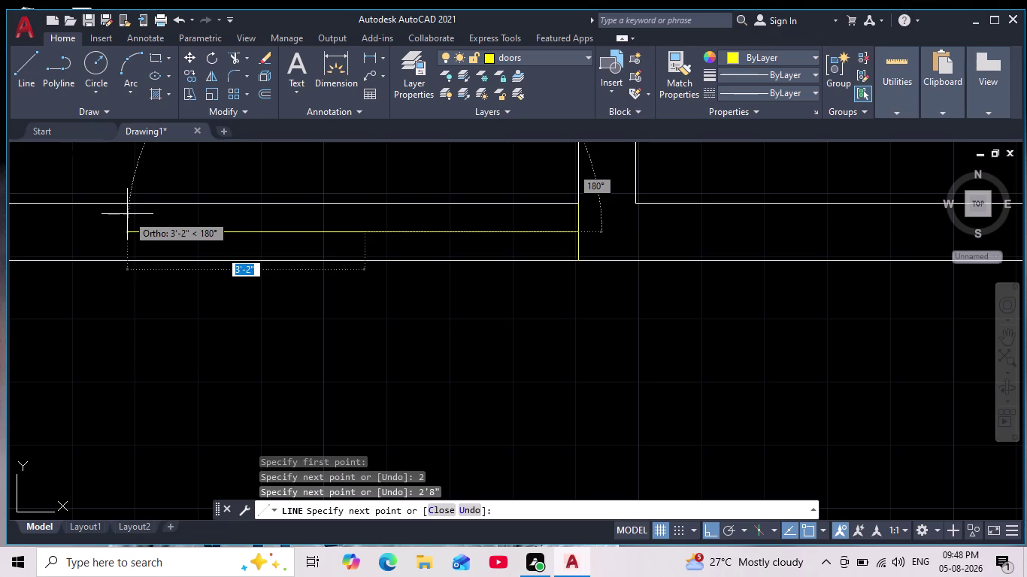
scroll(down, 3)
middle_drag(121, 214, 261, 200)
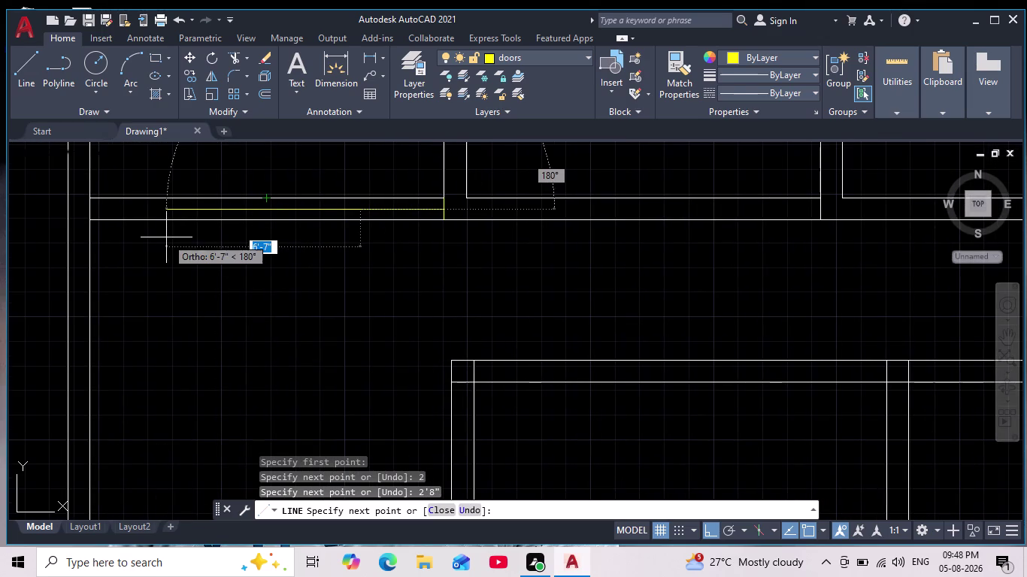
key(2)
key(Return)
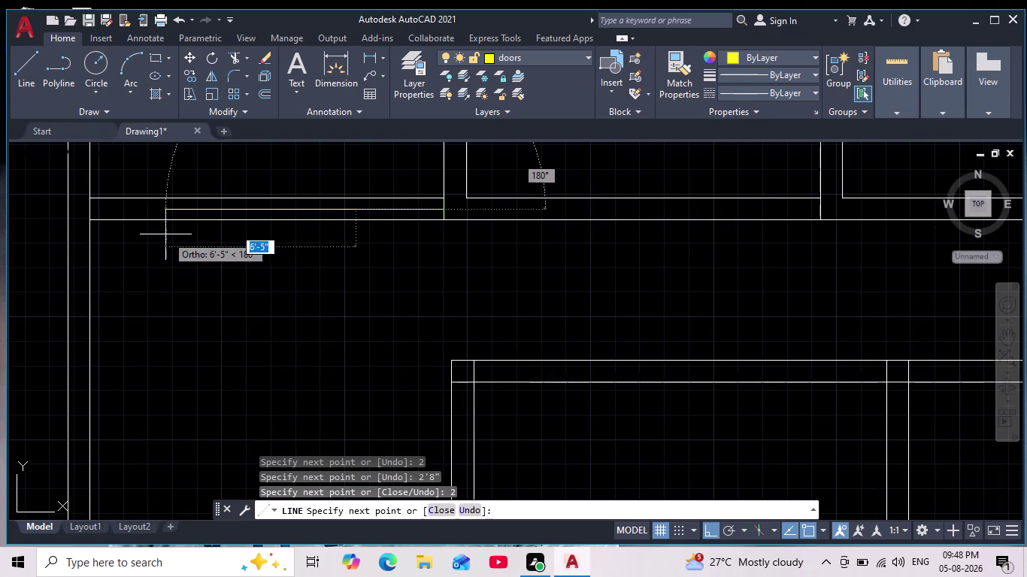
key(Escape)
Select the new 2'8" door line.
scroll(up, 3)
middle_drag(394, 226, 343, 385)
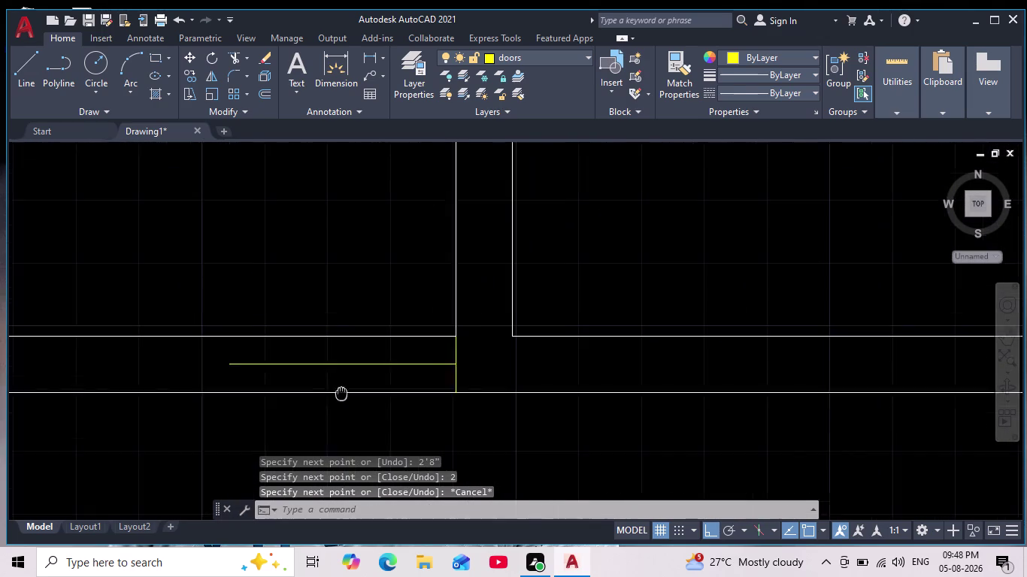
middle_drag(344, 385, 339, 399)
click(326, 369)
click(330, 380)
drag(330, 380, 324, 370)
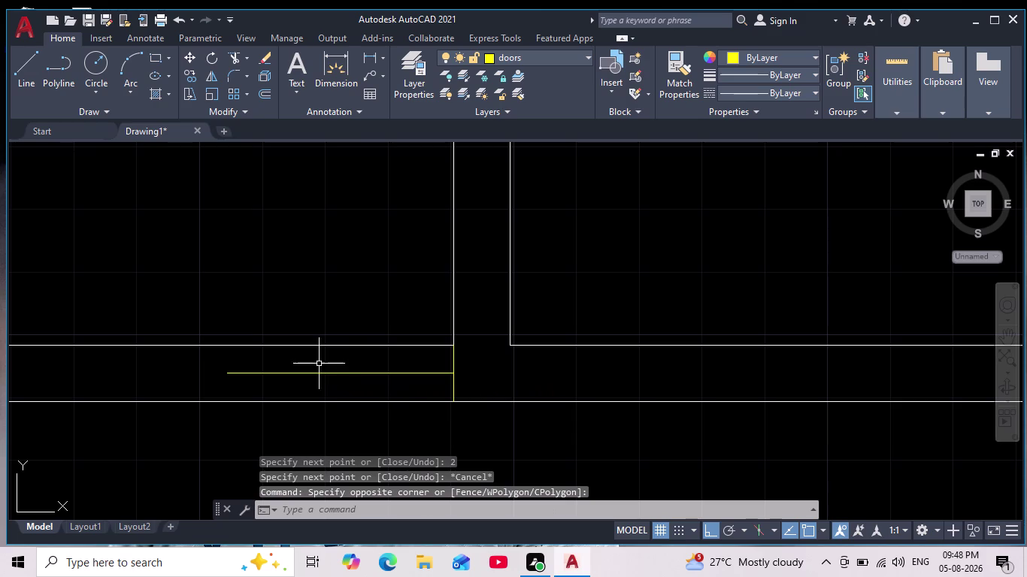
click(318, 362)
click(334, 387)
click(320, 377)
click(326, 382)
click(306, 355)
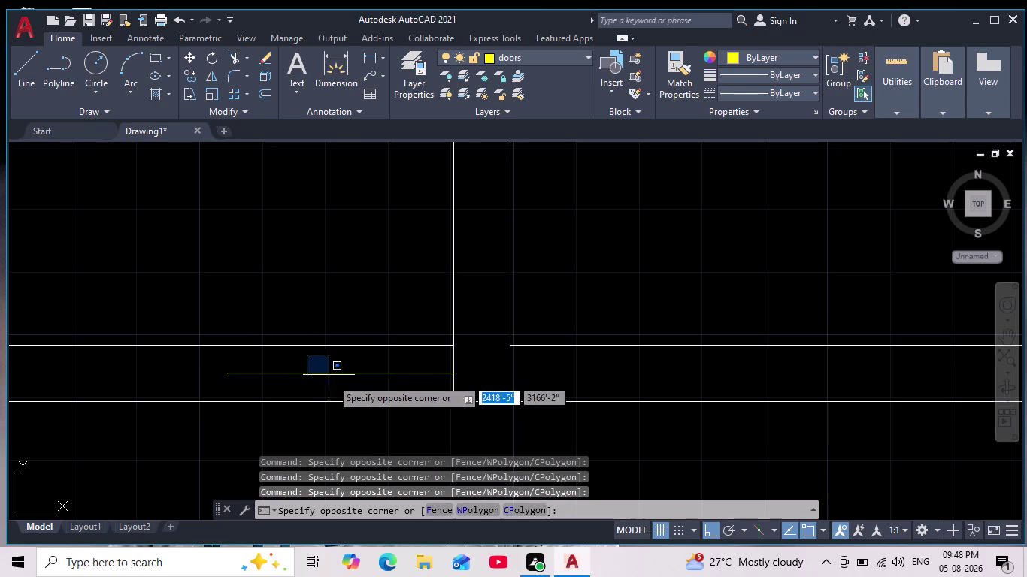
click(336, 390)
click(340, 390)
click(324, 364)
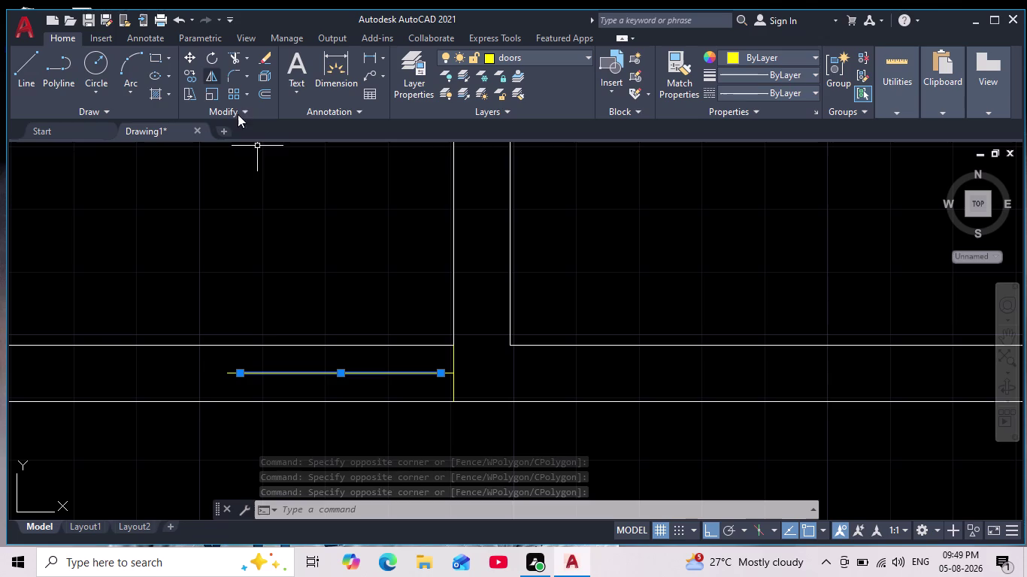
Rotate the 2'8" door leaf 90° about its pivot at the wall jamb.
scroll(down, 3)
scroll(up, 3)
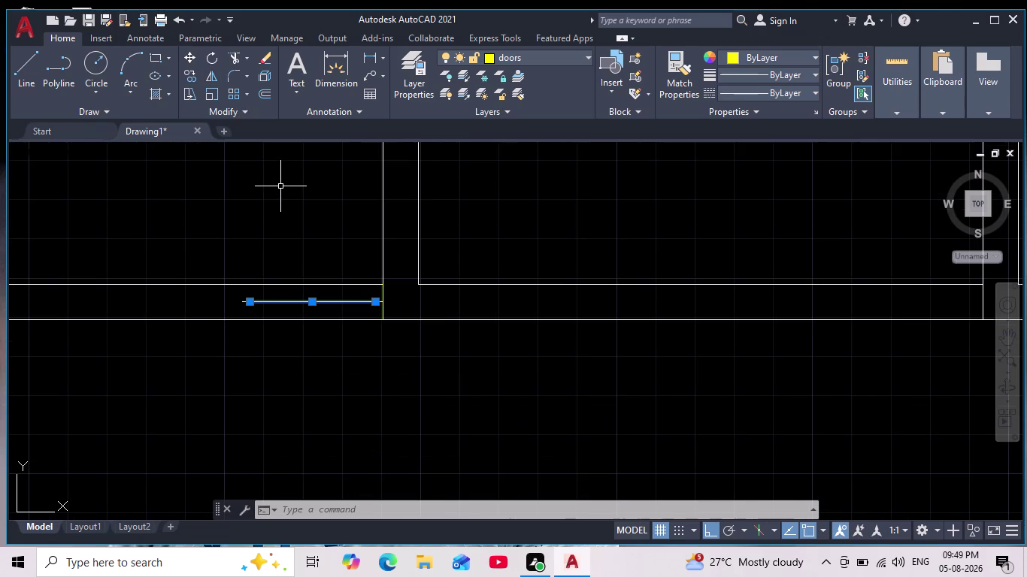
middle_drag(280, 186, 280, 194)
click(209, 56)
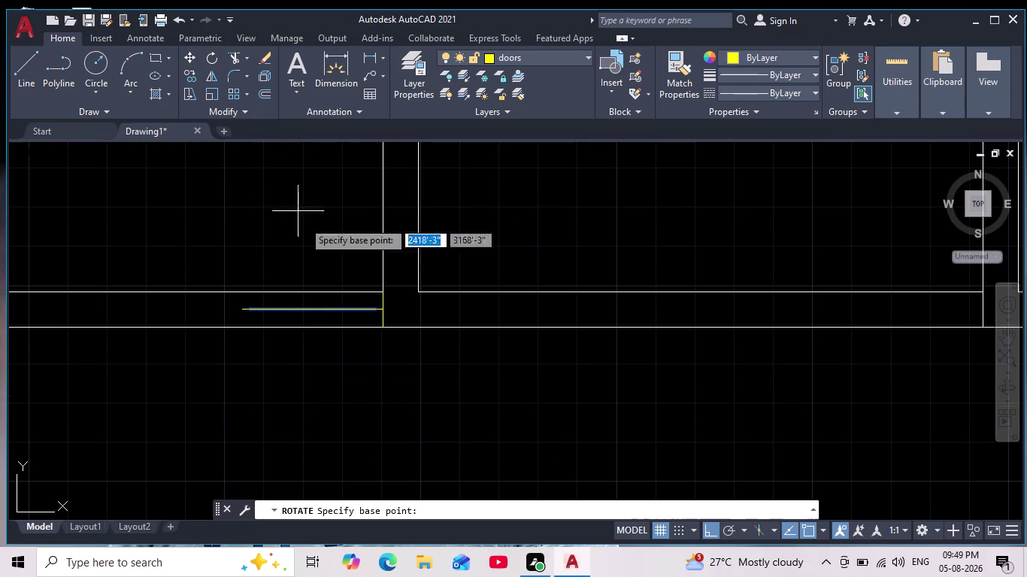
scroll(up, 3)
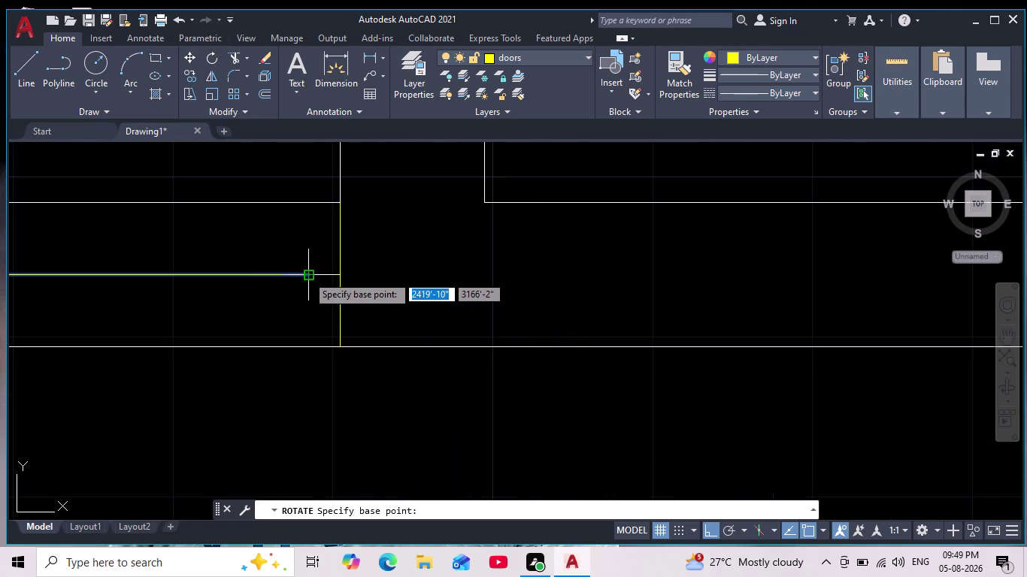
click(310, 278)
click(339, 408)
scroll(down, 3)
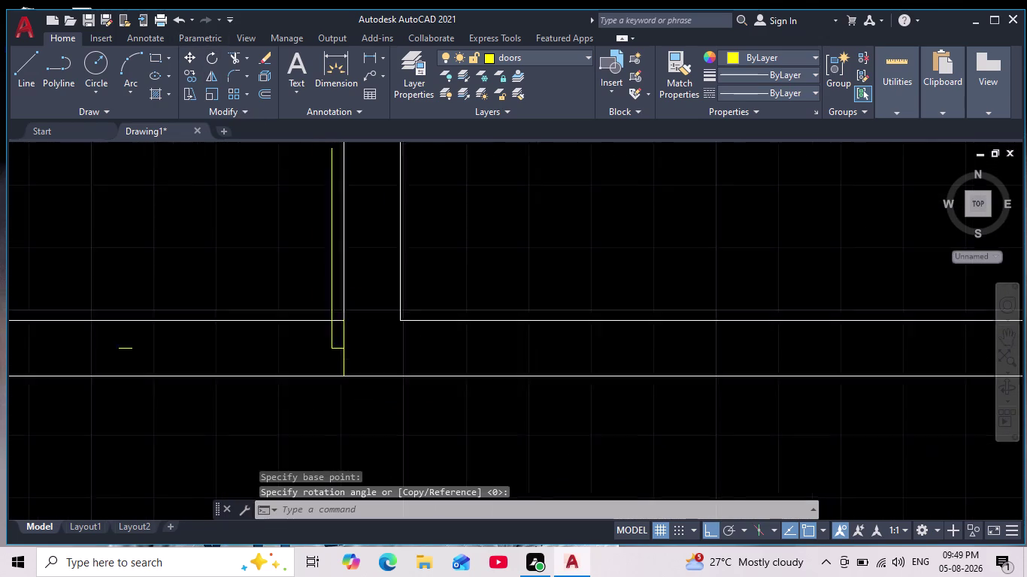
middle_drag(281, 381, 295, 328)
scroll(up, 3)
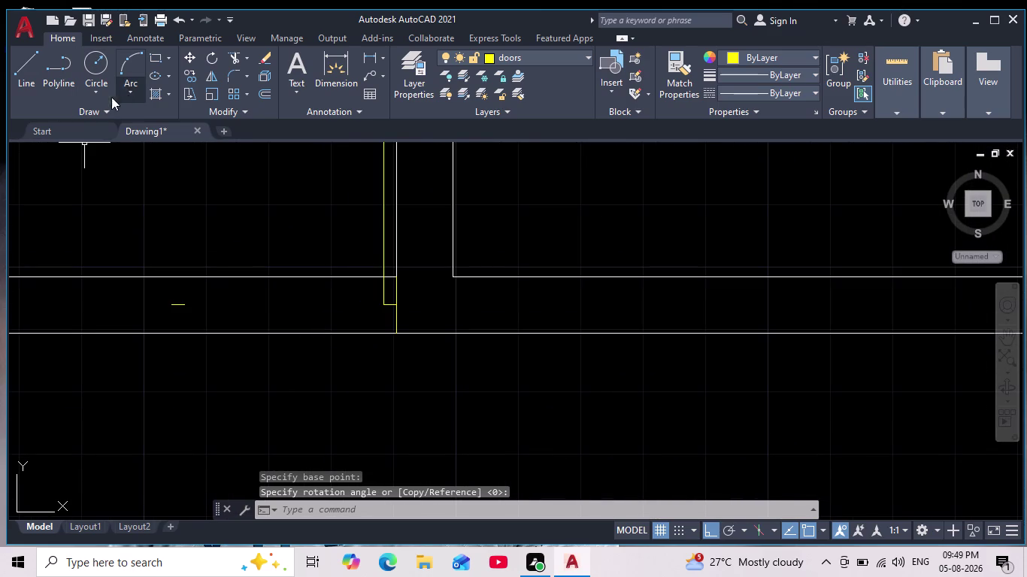
click(131, 95)
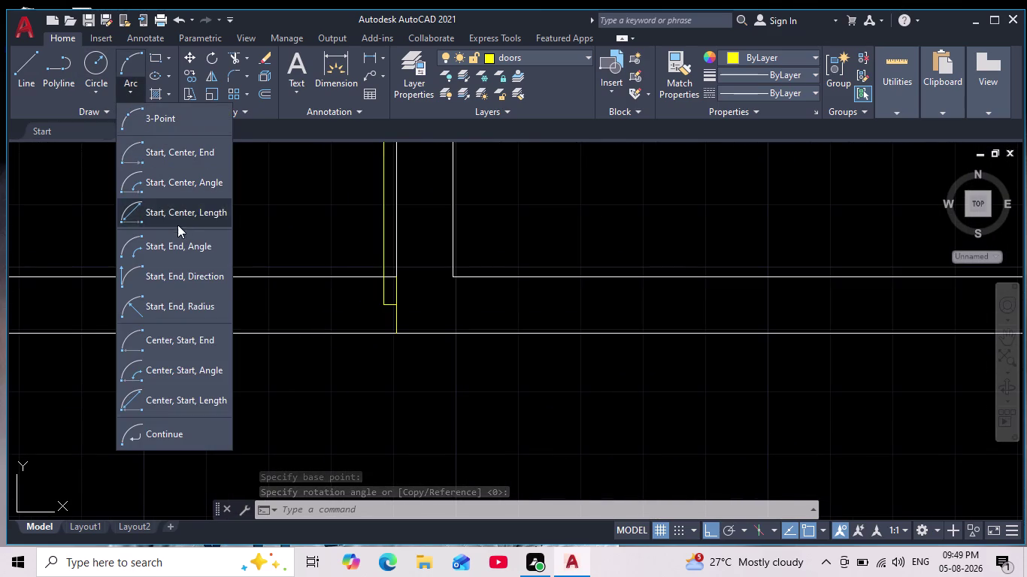
Try a Start-End-Direction arc from the leaf top to the wall edge, then undo and cancel it.
click(156, 284)
middle_drag(277, 238, 281, 259)
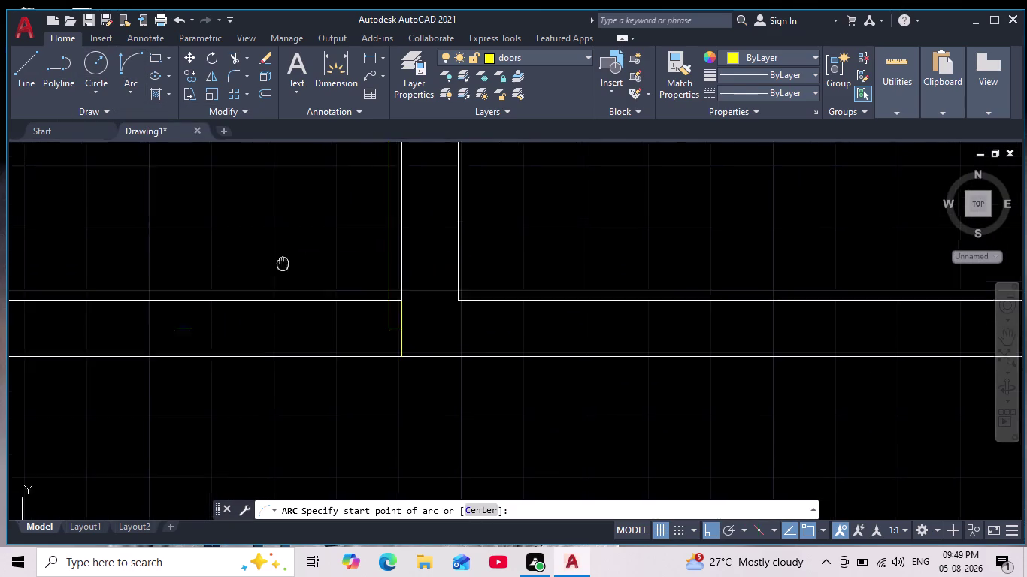
middle_drag(281, 259, 288, 283)
scroll(down, 3)
scroll(up, 3)
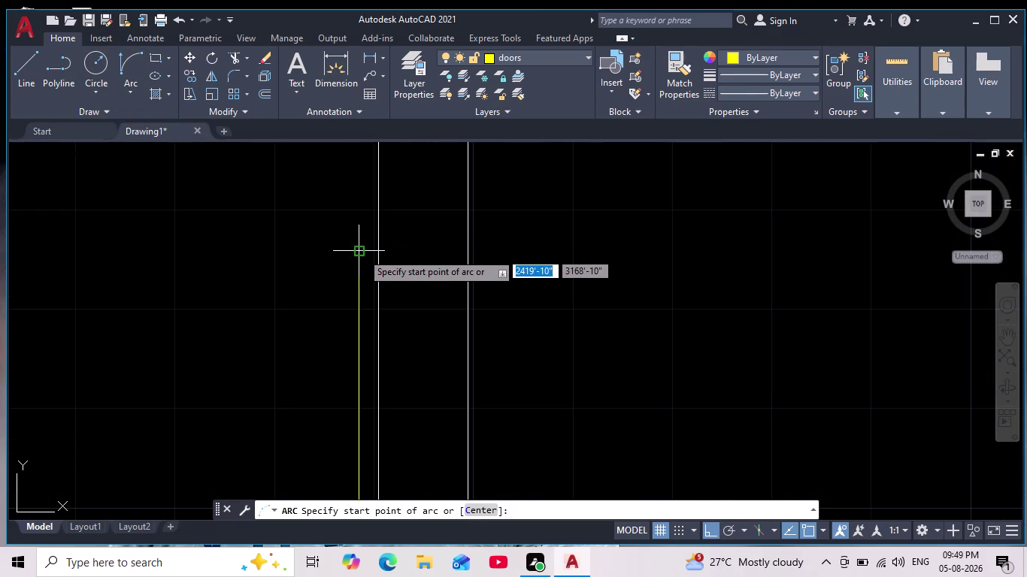
click(359, 253)
middle_drag(248, 262, 276, 206)
scroll(down, 3)
scroll(up, 3)
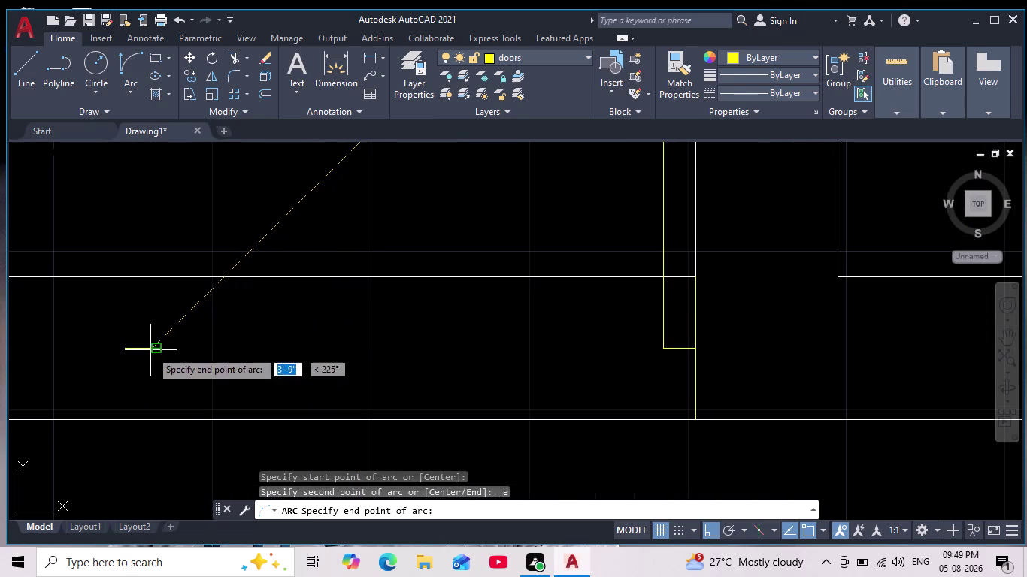
click(147, 352)
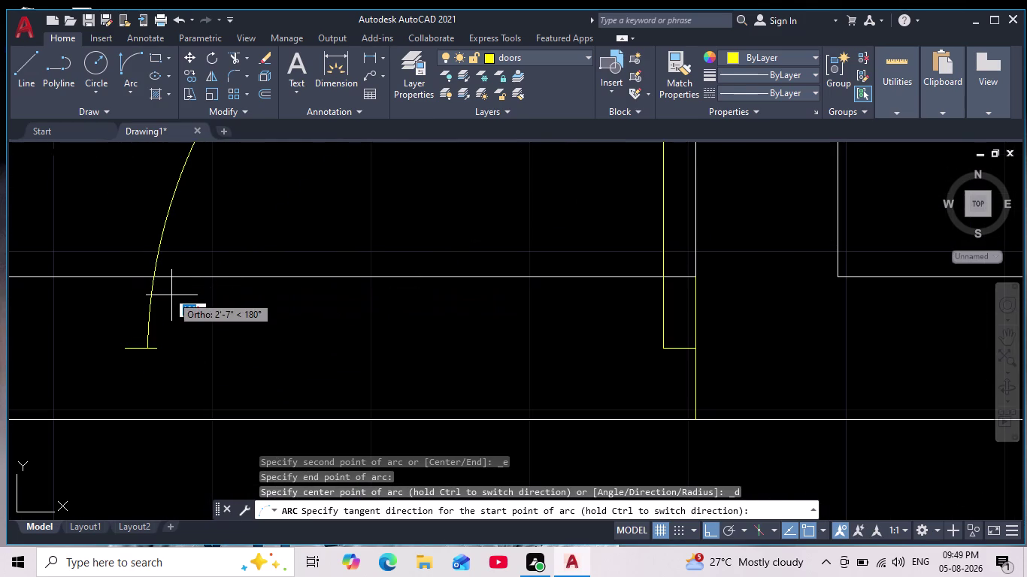
key(ctrl+z)
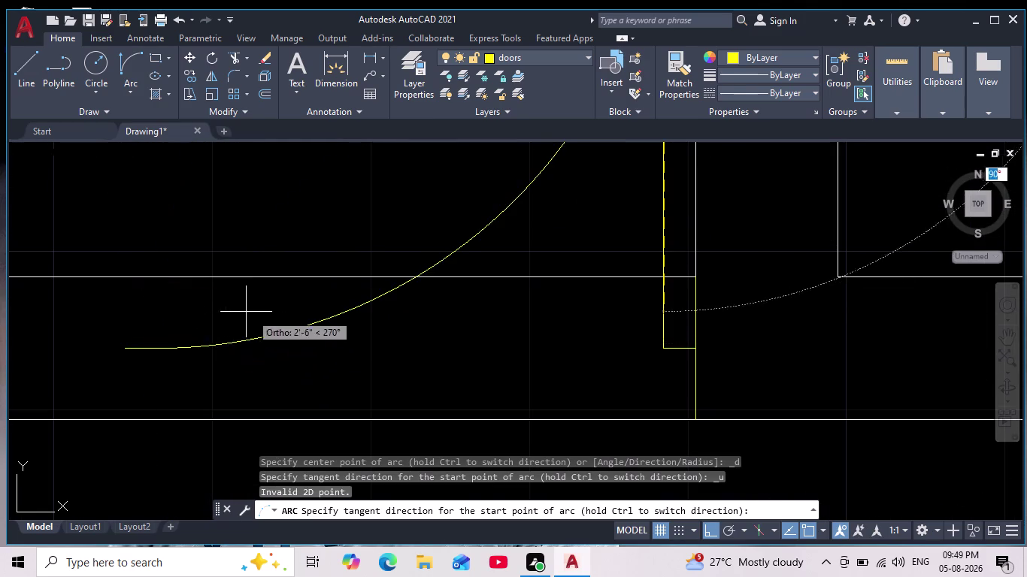
scroll(down, 3)
key(ctrl+z)
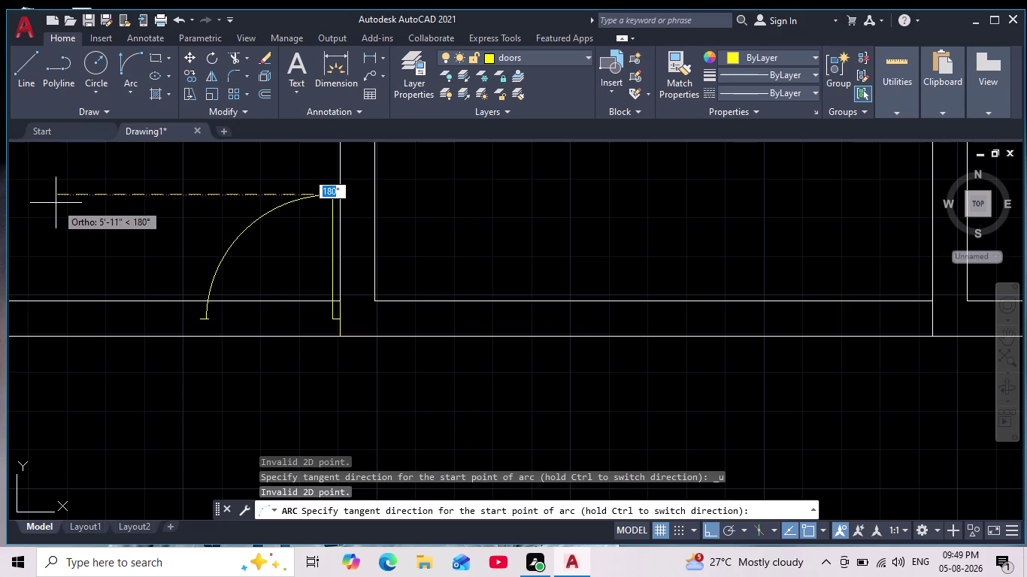
key(Escape)
Redraw the swing arc from the leaf top to the wall edge and set its tangent direction.
click(132, 54)
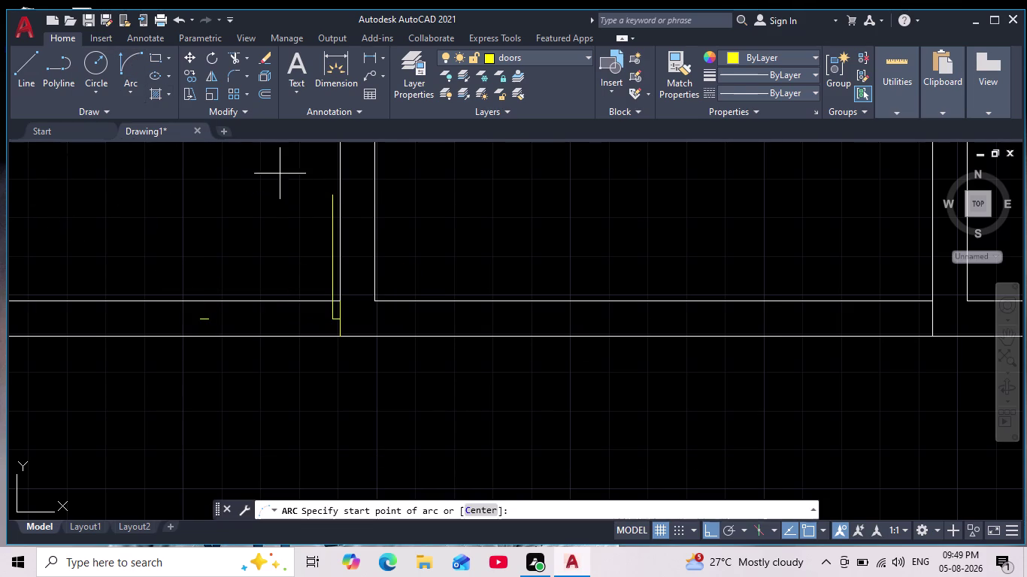
scroll(up, 3)
click(343, 203)
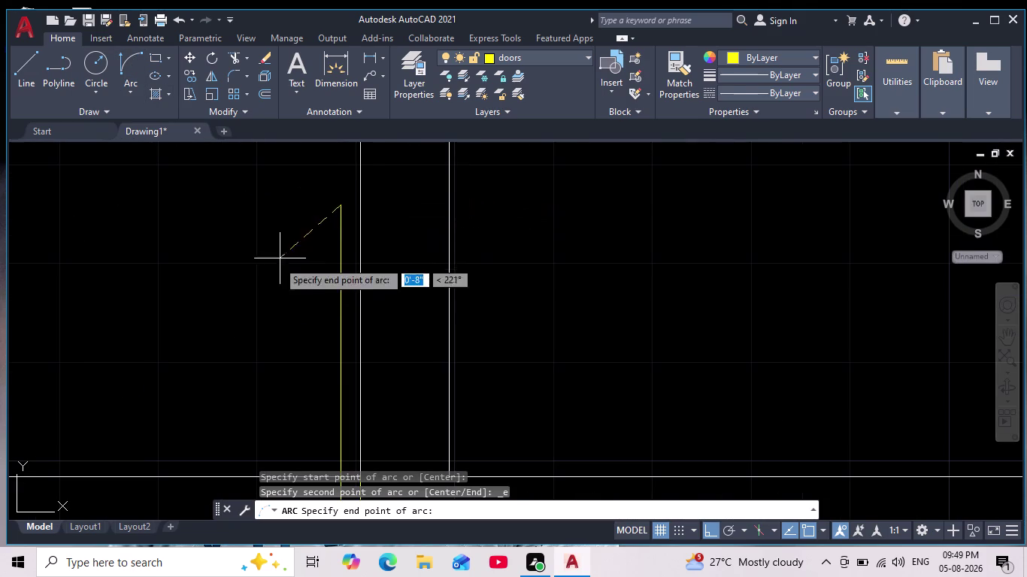
middle_drag(244, 325, 357, 255)
scroll(down, 3)
scroll(up, 3)
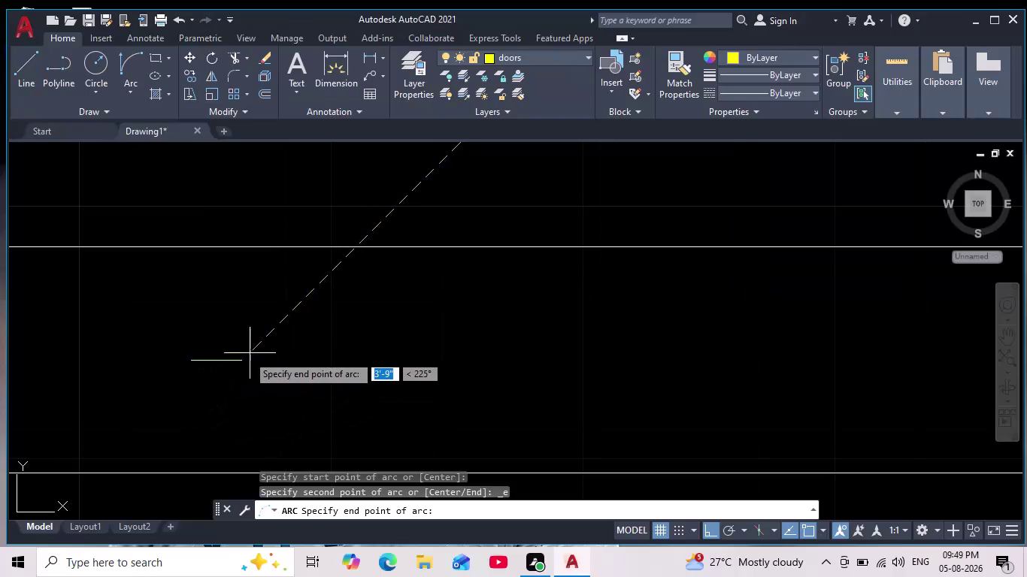
click(245, 357)
middle_drag(178, 269, 241, 376)
scroll(down, 3)
click(181, 233)
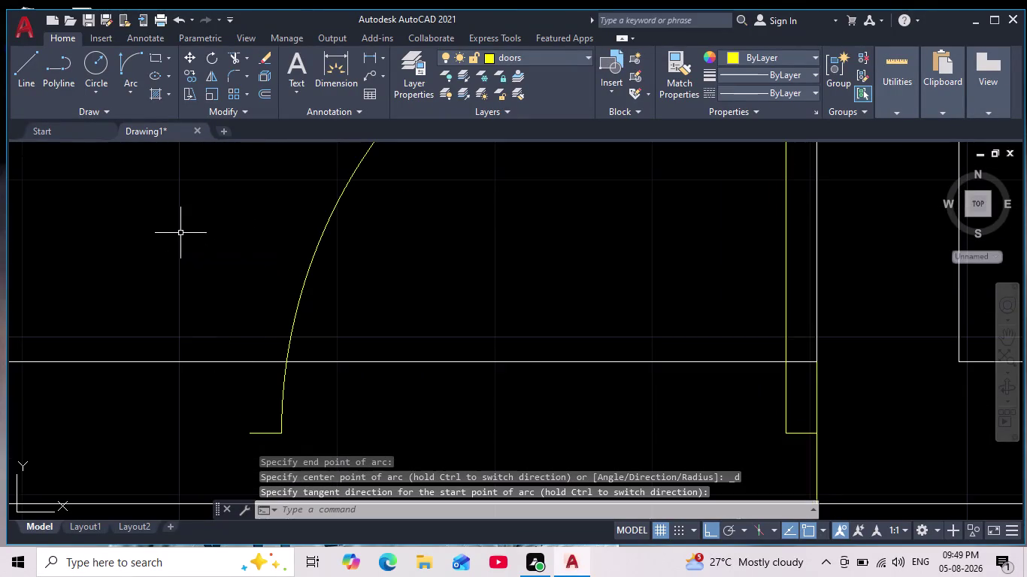
scroll(down, 3)
middle_drag(179, 267, 309, 282)
scroll(up, 3)
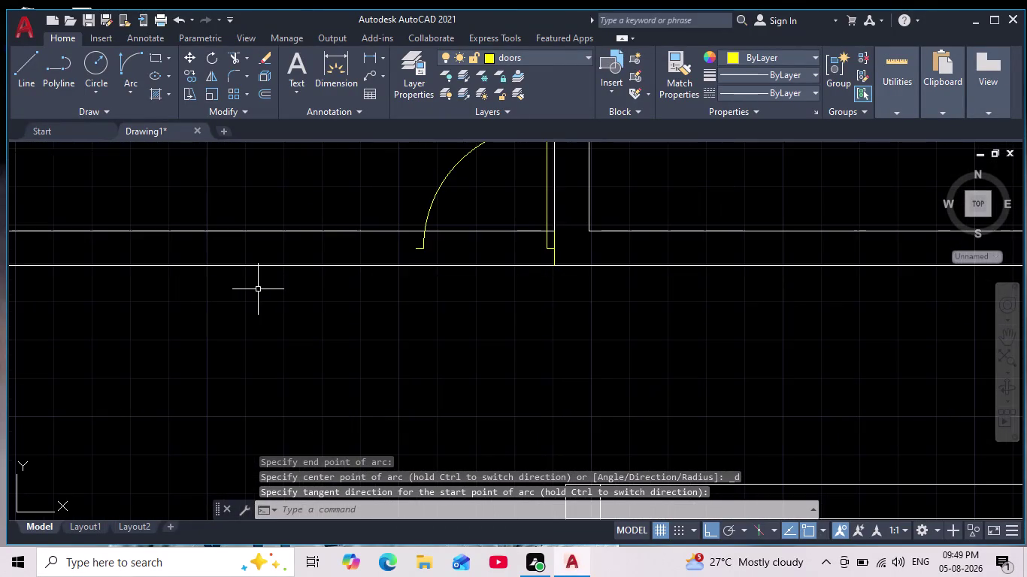
middle_drag(257, 299, 231, 340)
click(582, 57)
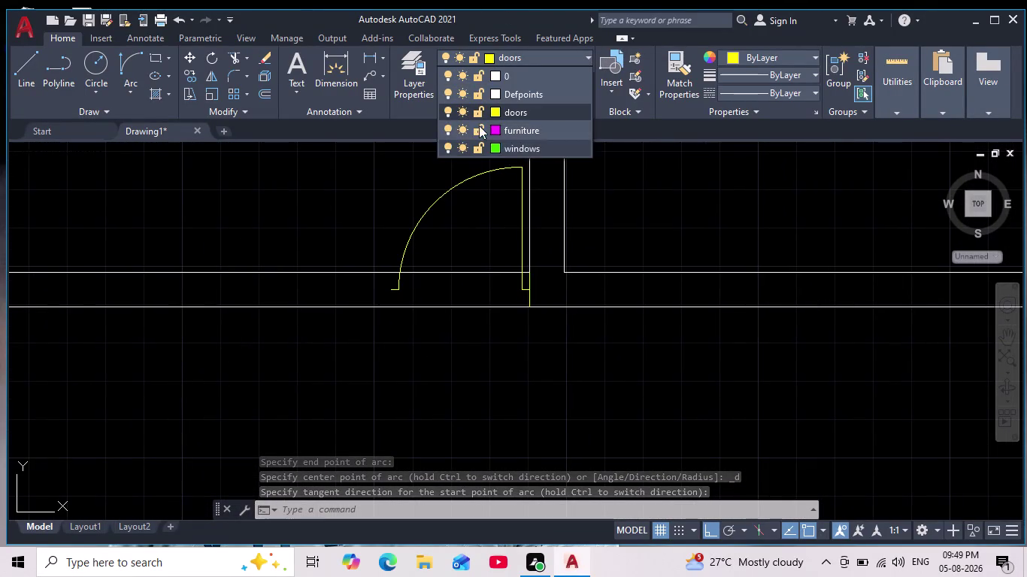
Make layer 0 current and draw a vertical jamb line between the two wall lines.
click(511, 78)
drag(23, 69, 32, 72)
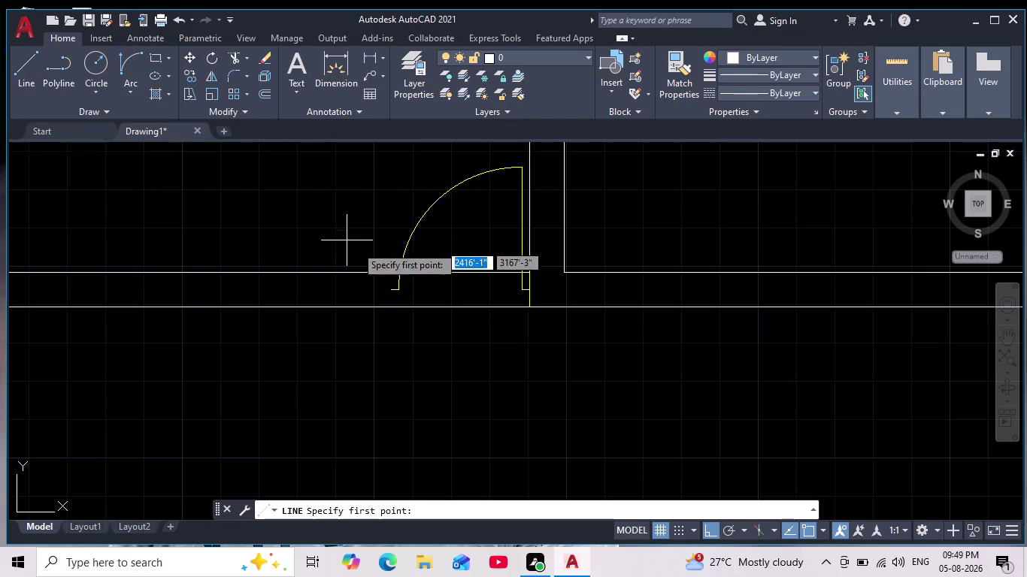
scroll(up, 3)
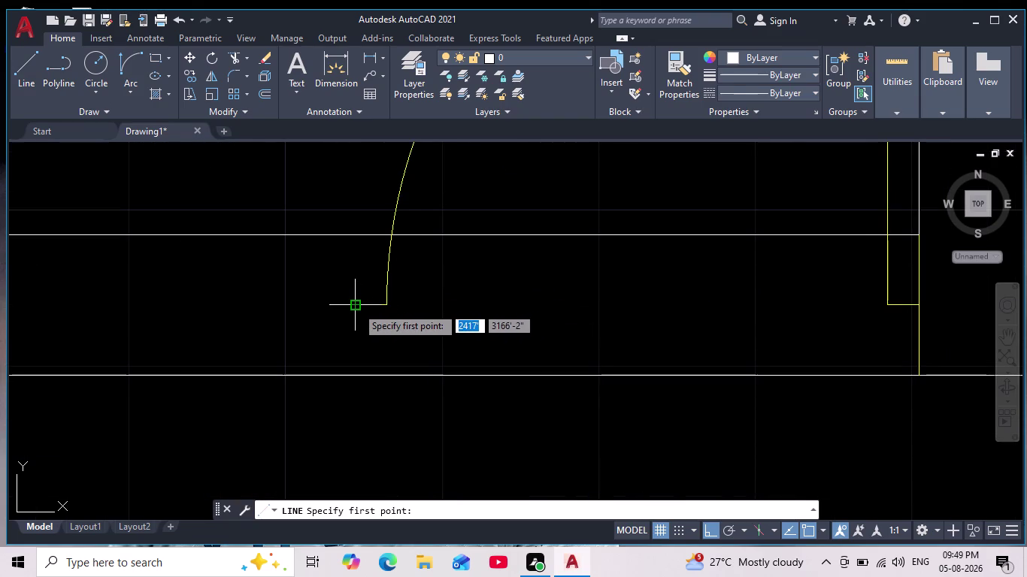
click(350, 235)
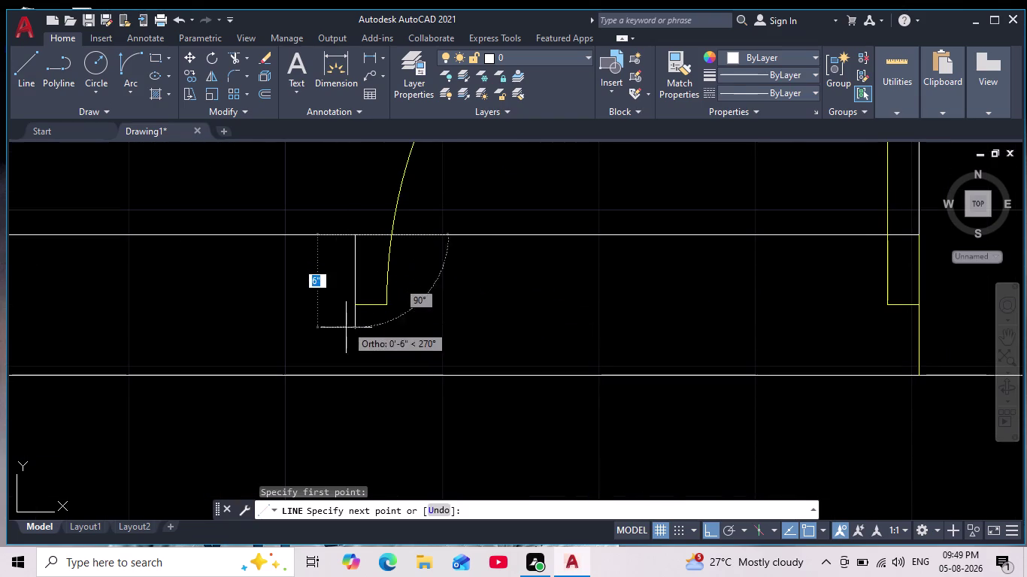
click(354, 378)
key(Escape)
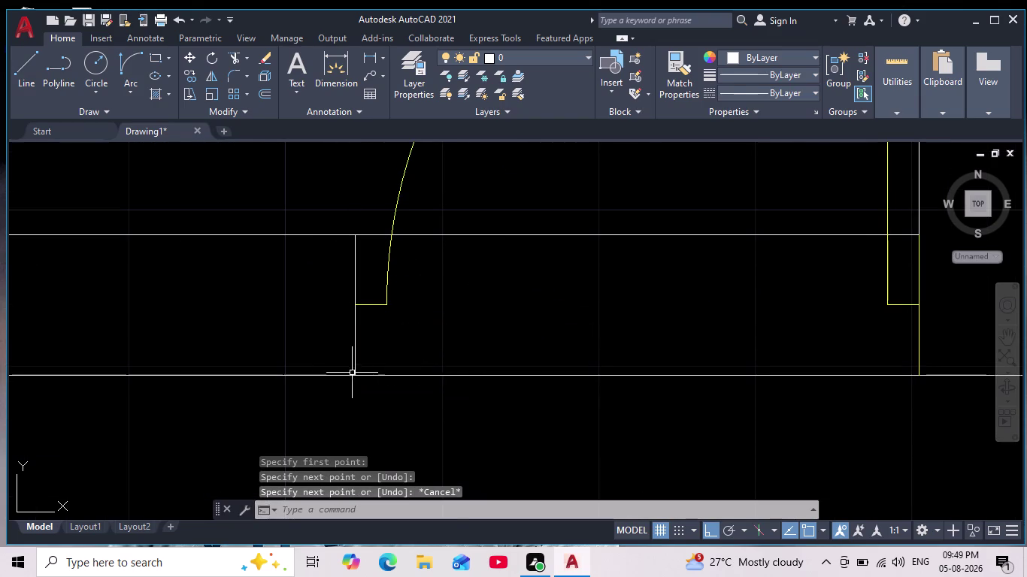
scroll(down, 3)
middle_drag(352, 374, 255, 309)
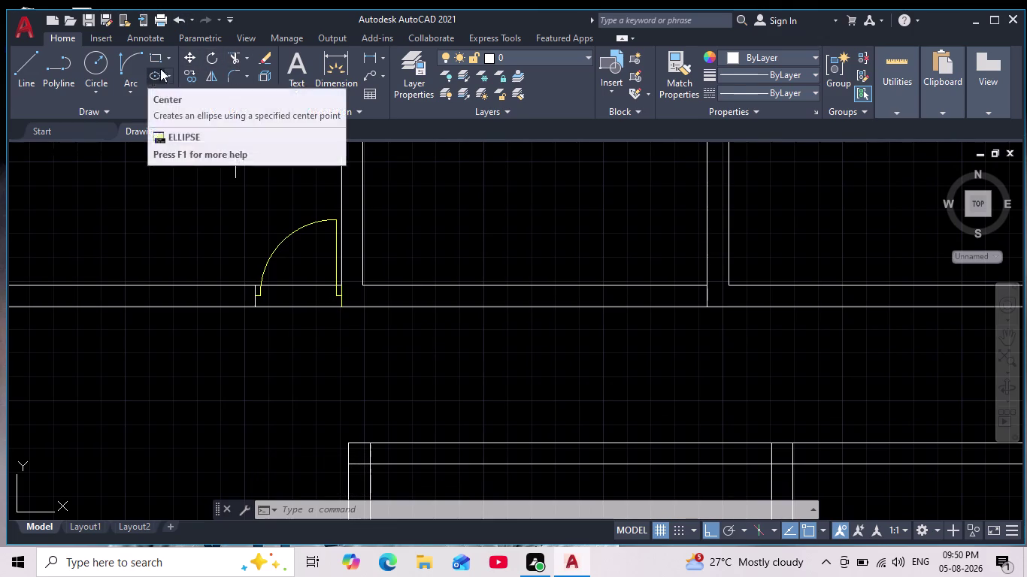
Trim the wall lines inside the door opening with three fence selections.
click(235, 58)
scroll(up, 3)
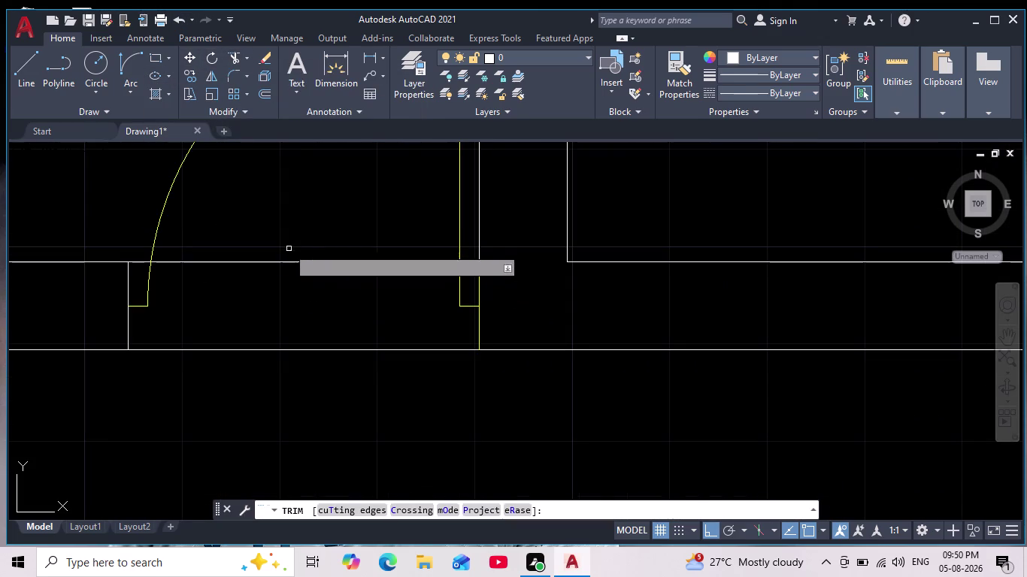
drag(287, 243, 300, 395)
scroll(down, 3)
scroll(up, 3)
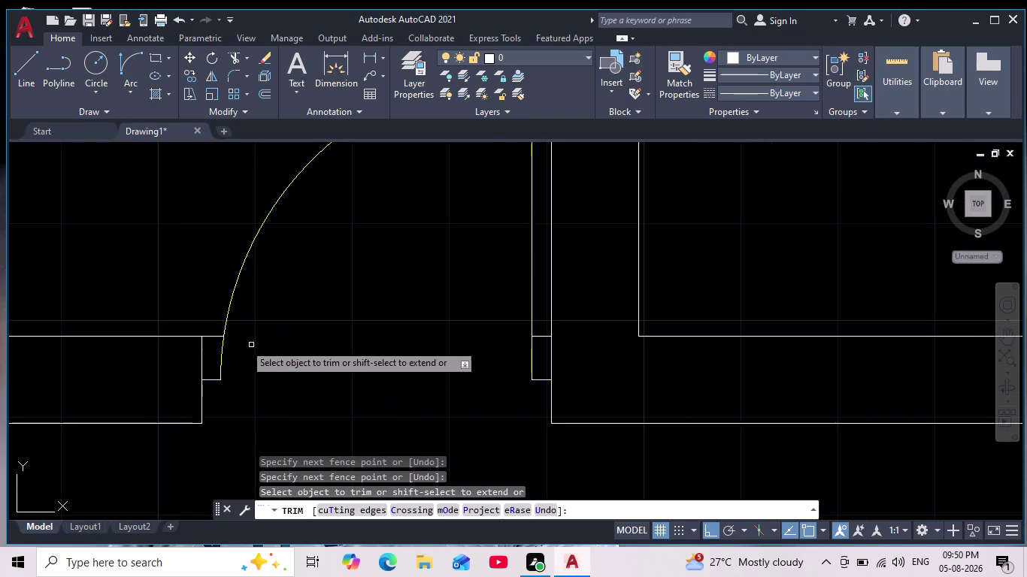
scroll(up, 3)
drag(211, 360, 173, 223)
scroll(down, 3)
scroll(up, 3)
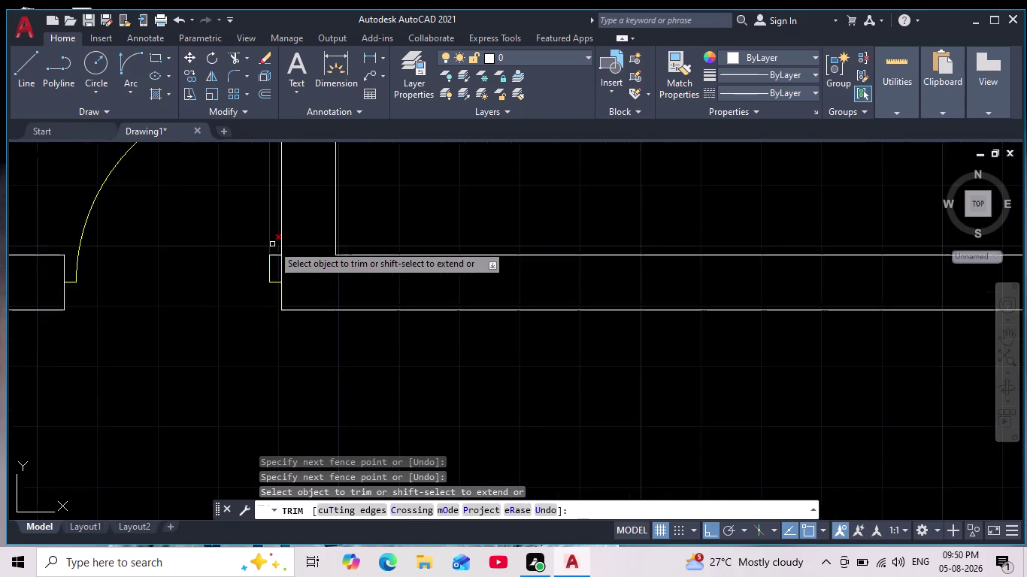
scroll(up, 3)
scroll(up, 3)
drag(279, 259, 272, 297)
End the trim and center the cleared doorway in view.
key(Escape)
key(Escape)
key(Escape)
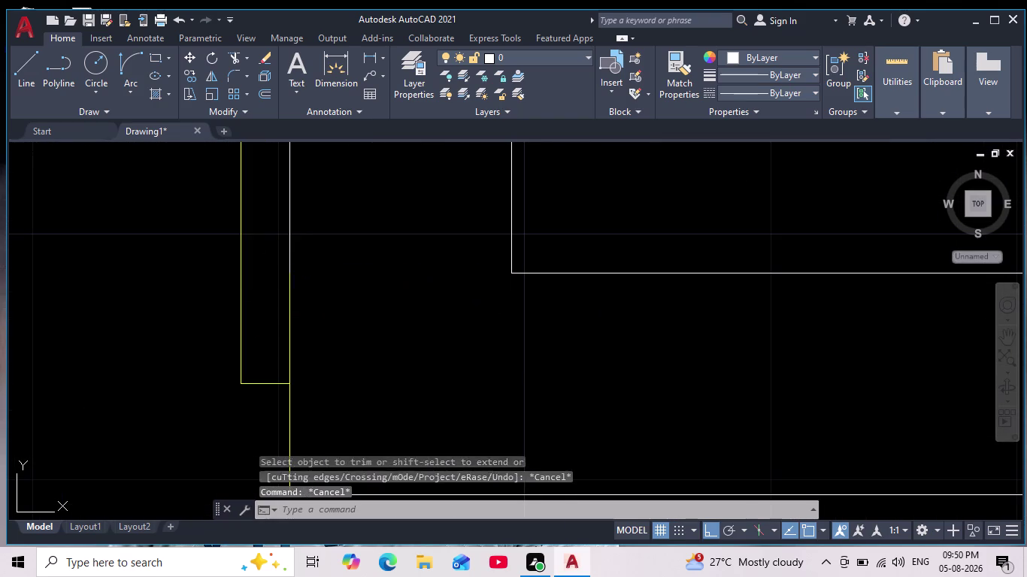
key(Escape)
scroll(down, 3)
scroll(down, 3)
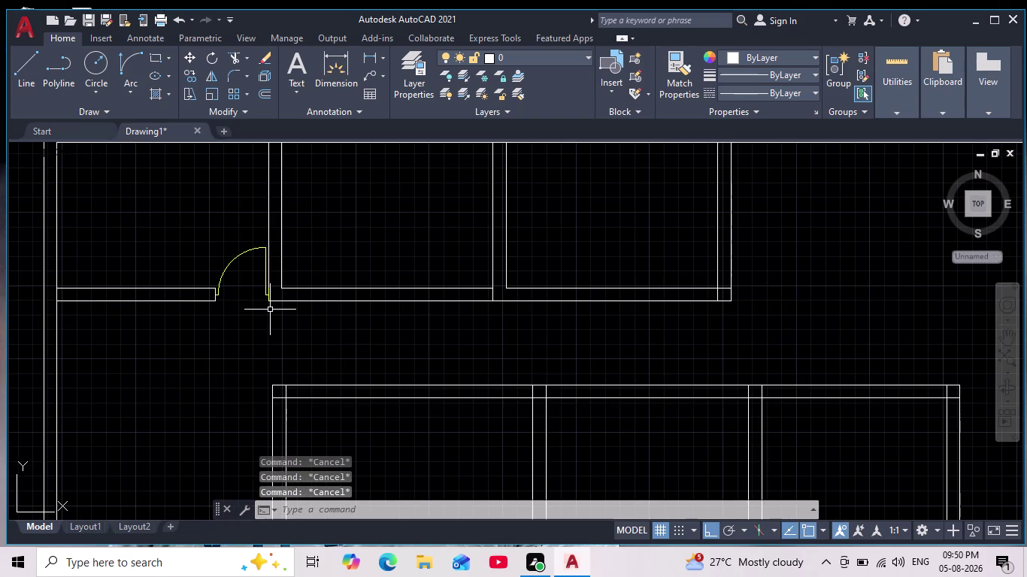
scroll(down, 3)
scroll(up, 3)
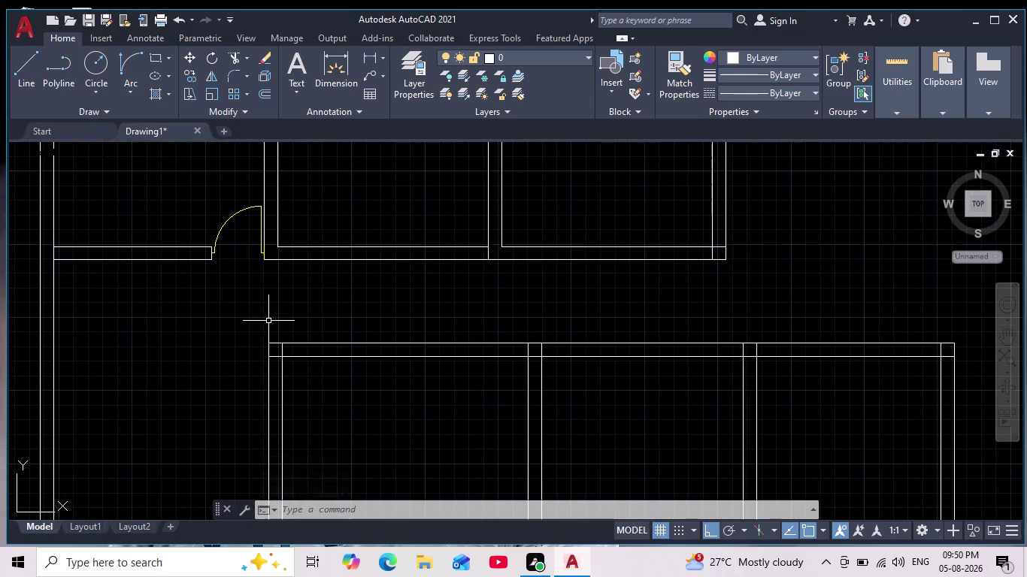
scroll(up, 3)
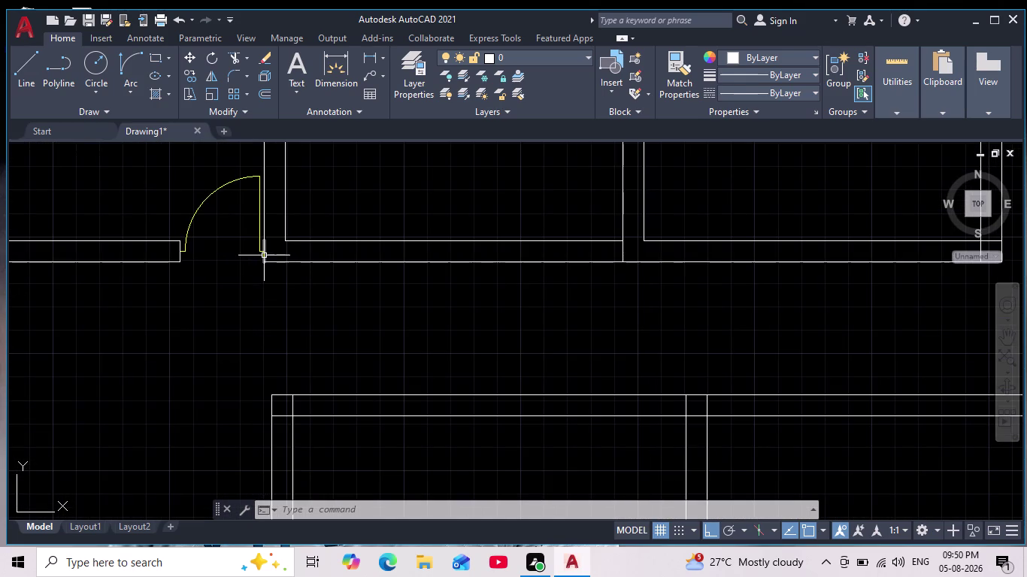
middle_drag(264, 257, 265, 281)
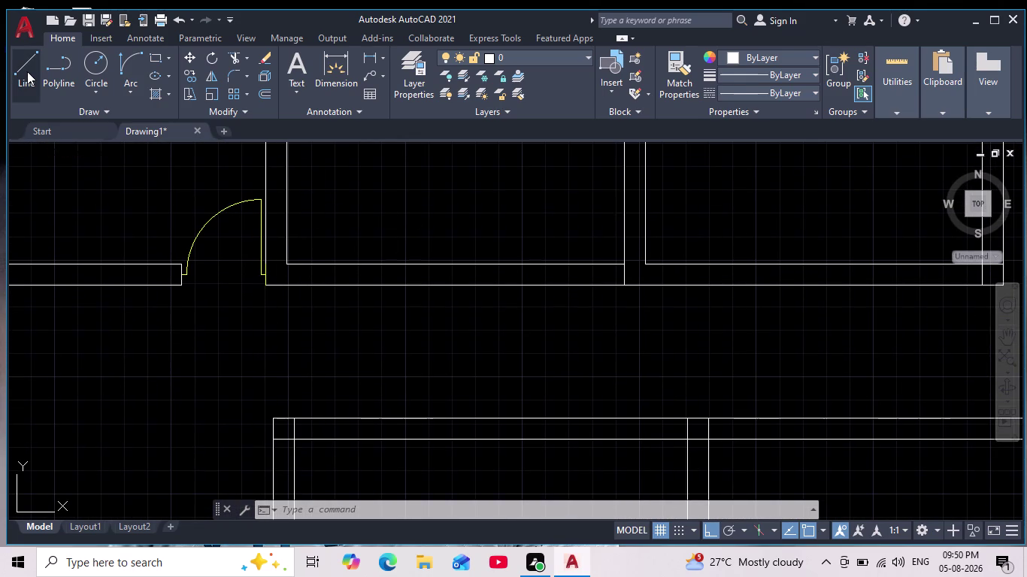
click(582, 56)
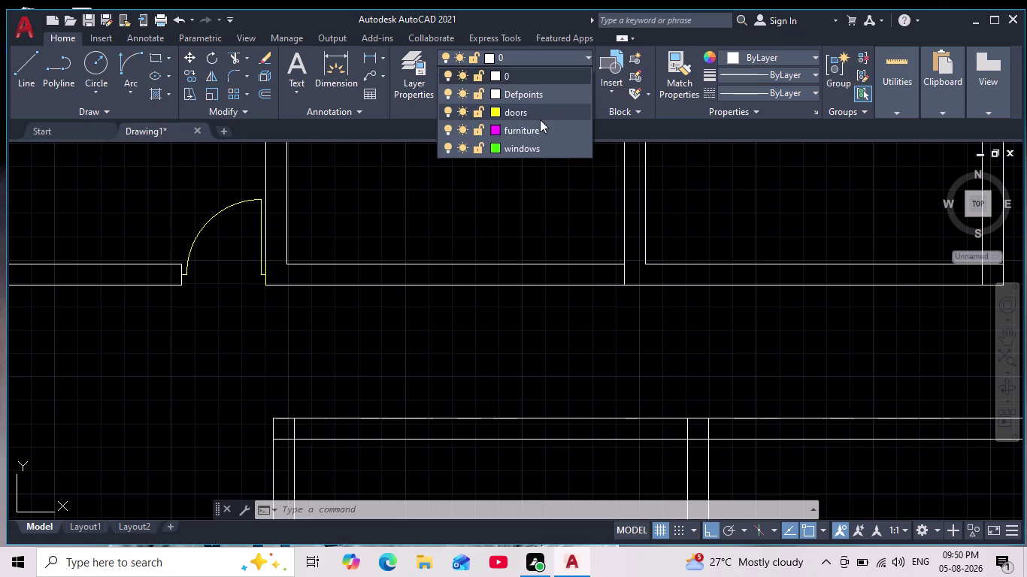
Make doors the current layer and pan to the next door opening.
click(540, 120)
scroll(up, 3)
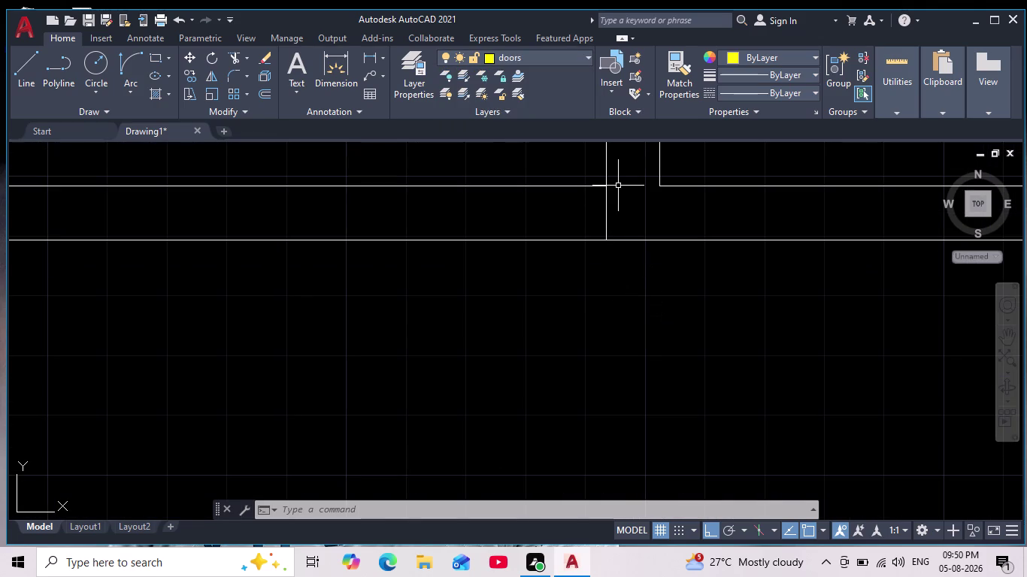
scroll(down, 3)
middle_drag(623, 212, 586, 227)
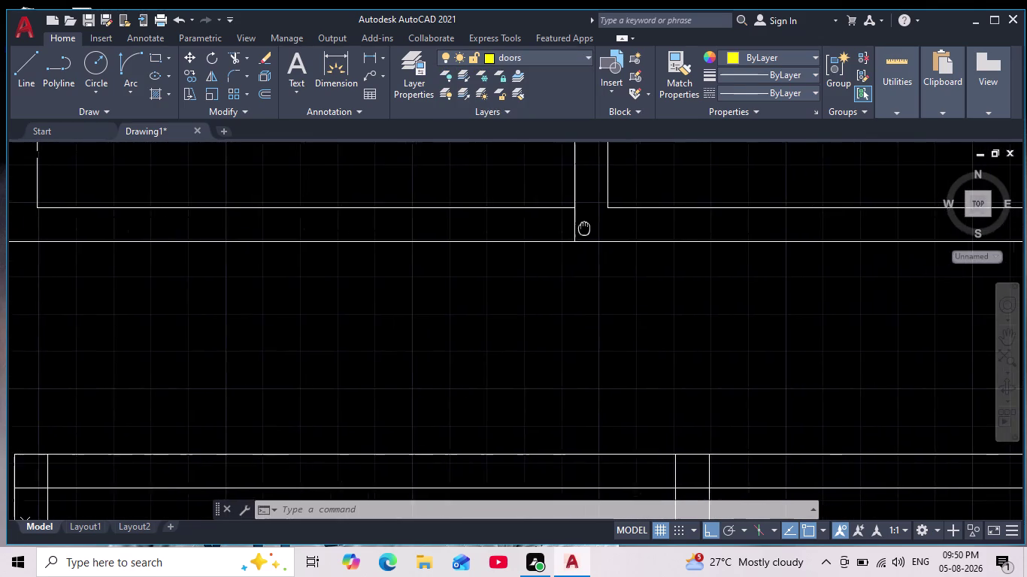
middle_drag(586, 227, 579, 233)
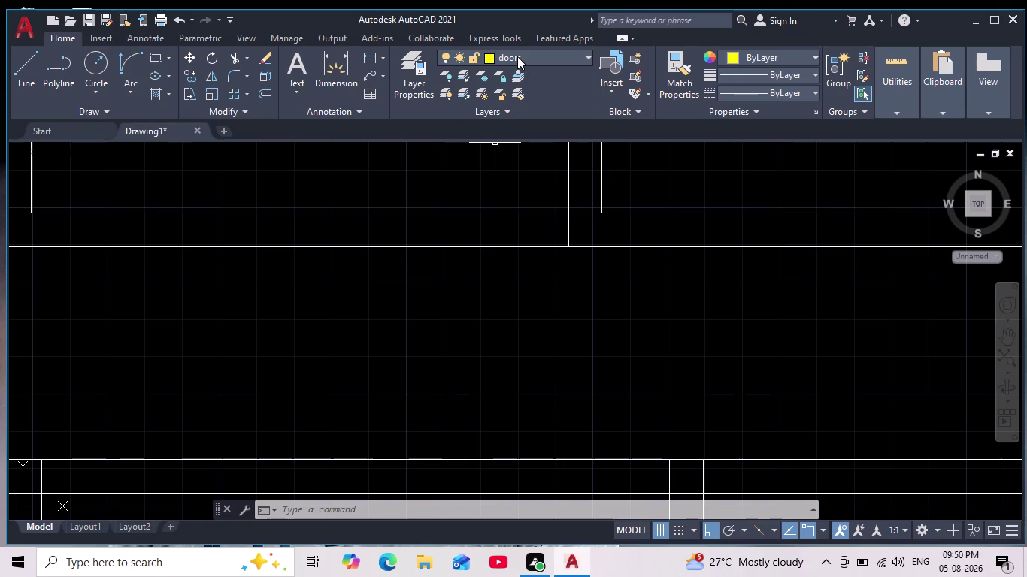
click(33, 66)
scroll(up, 3)
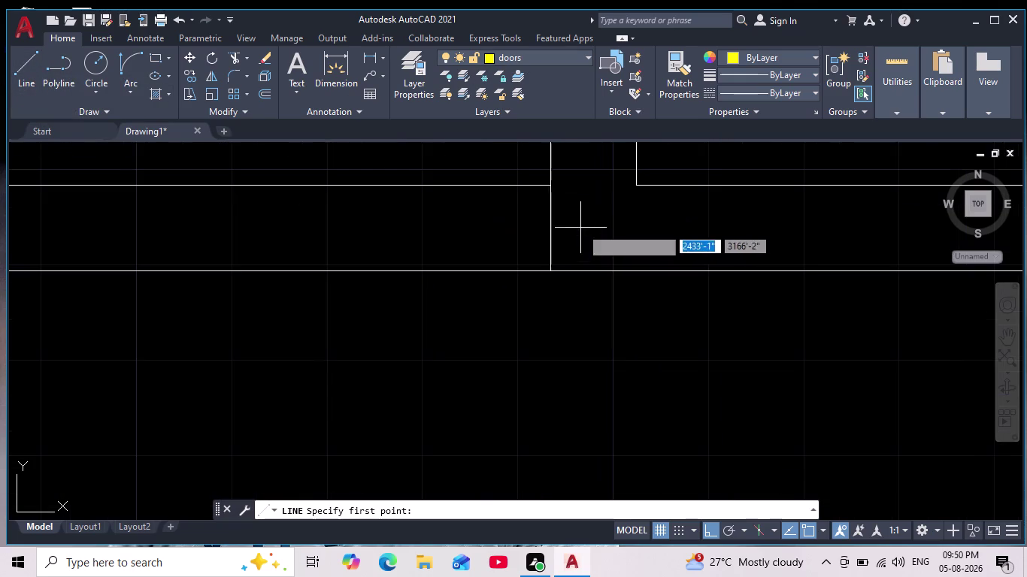
Draw jamb lines on both sides of the opening, then window-select the door swing.
click(552, 183)
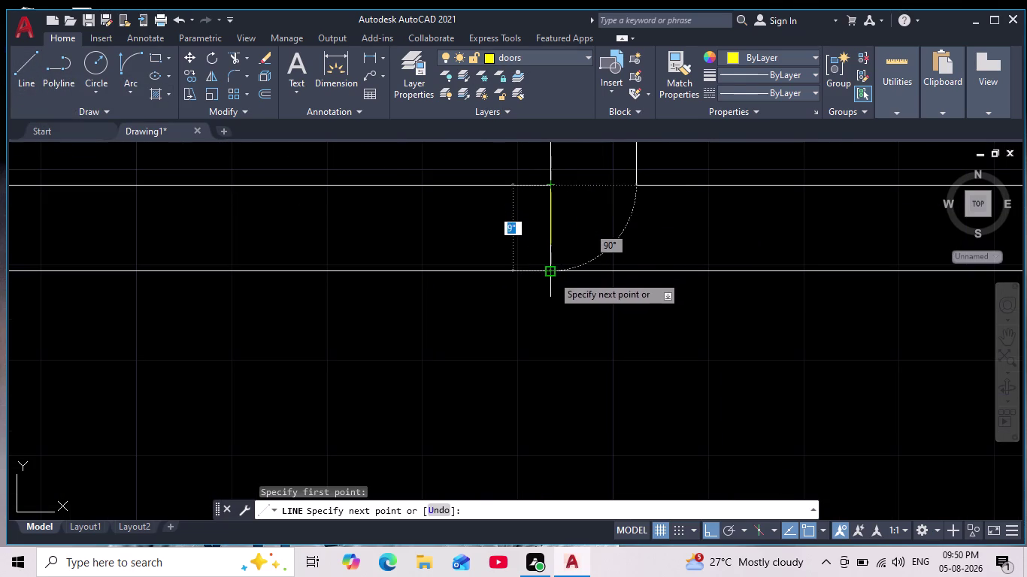
click(552, 275)
key(space)
text(n)
key(space)
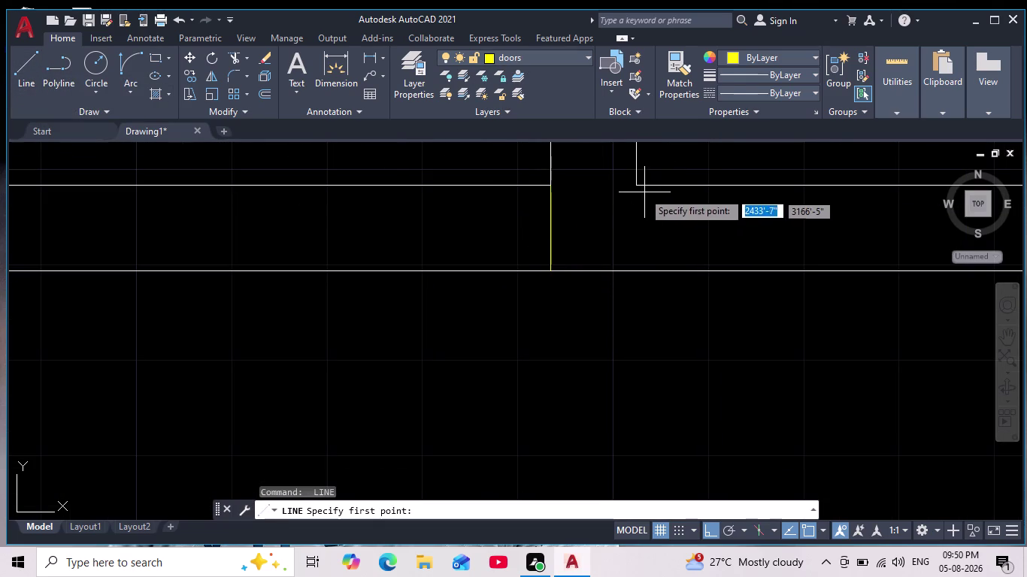
drag(639, 189, 644, 196)
click(636, 272)
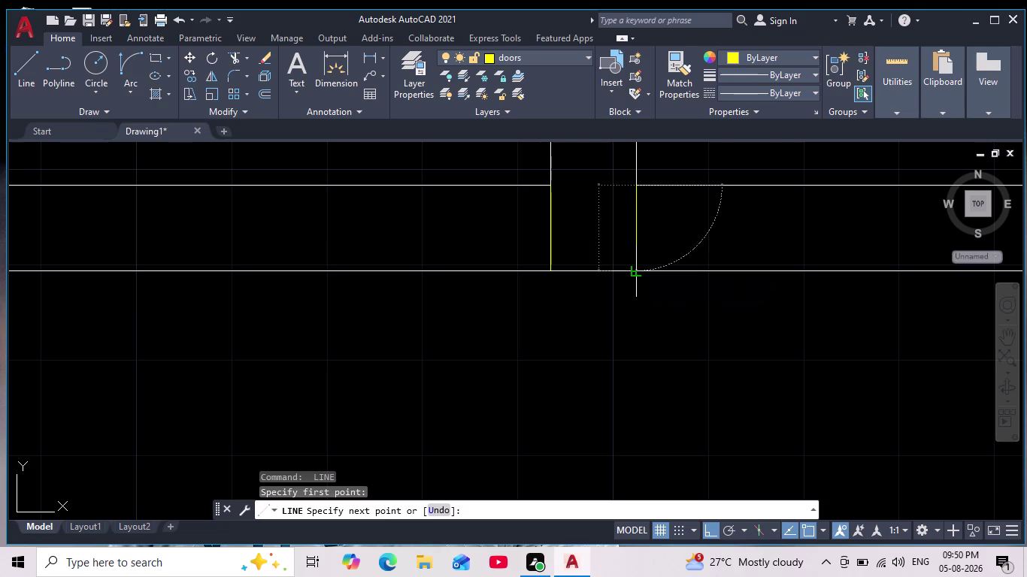
key(Escape)
scroll(down, 3)
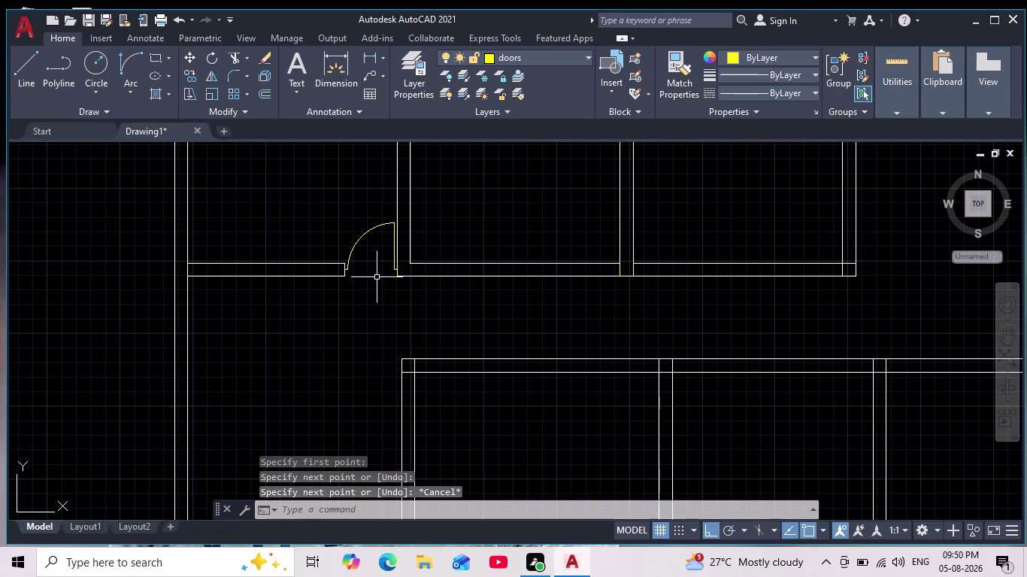
scroll(up, 3)
drag(295, 175, 315, 241)
Copy the door swing and jambs from the jamb corner into the next opening to the right.
click(429, 288)
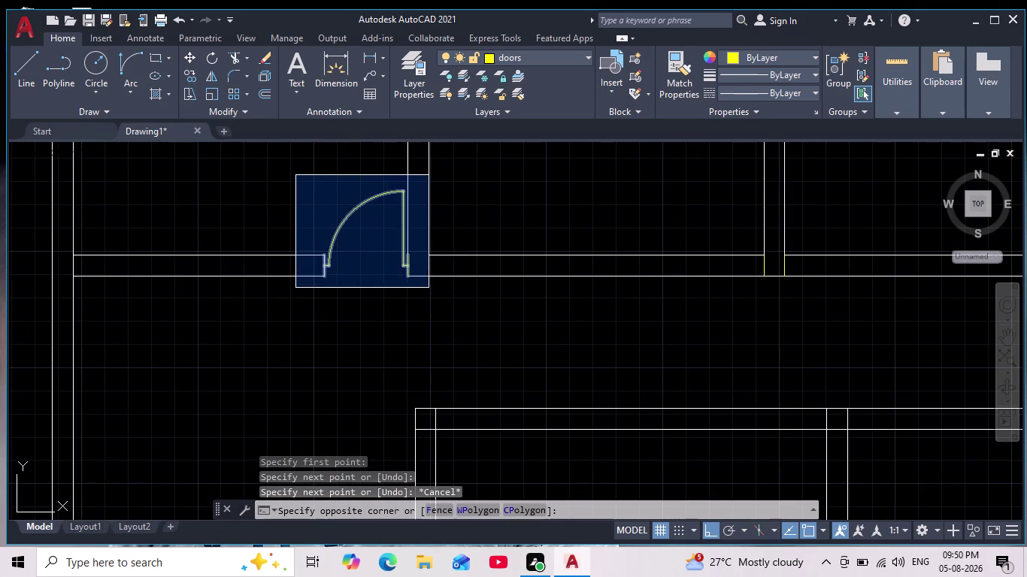
scroll(down, 3)
middle_drag(417, 307, 385, 331)
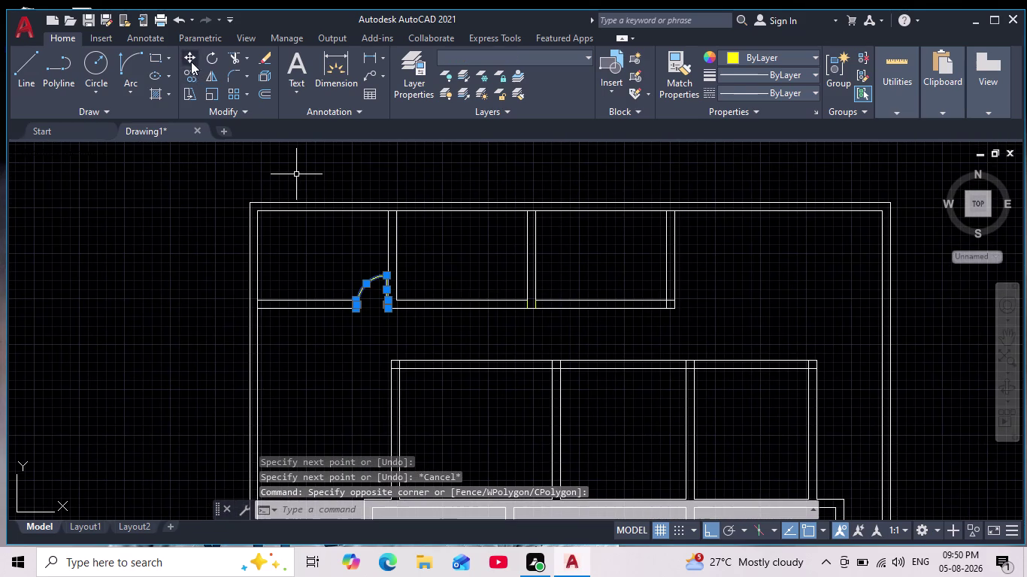
click(192, 75)
scroll(up, 3)
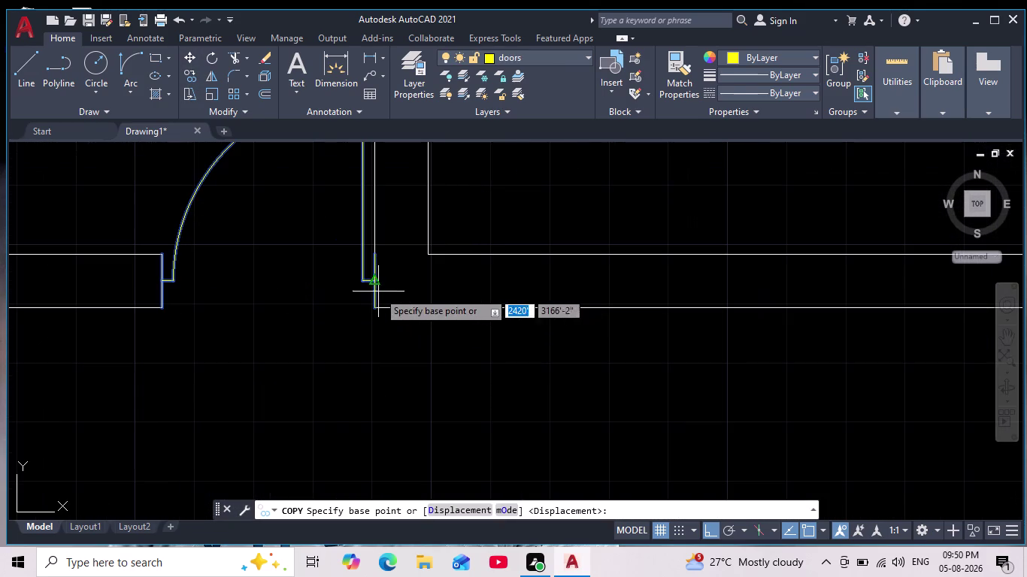
click(375, 284)
scroll(down, 3)
middle_drag(521, 297, 266, 312)
scroll(down, 3)
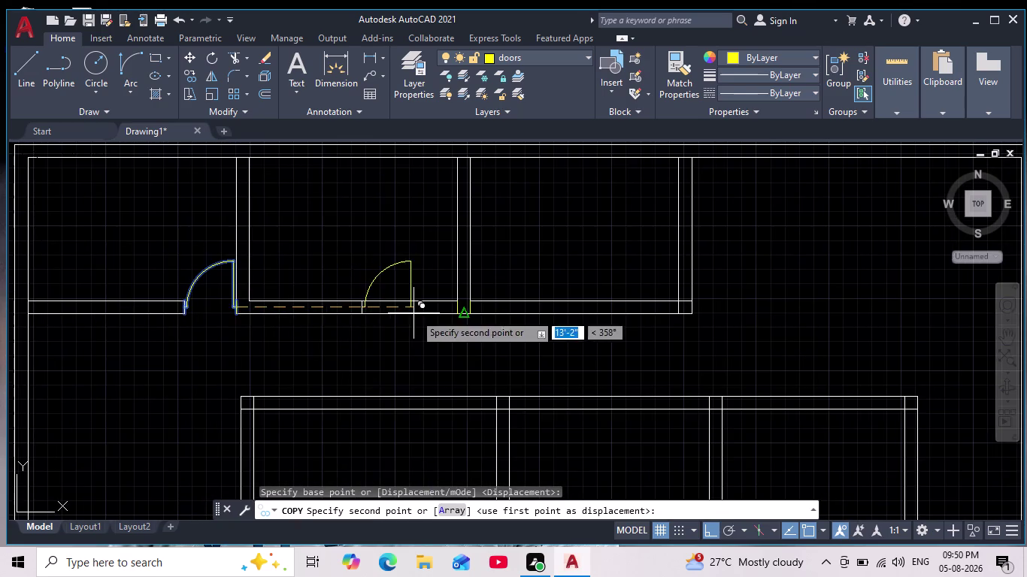
scroll(up, 3)
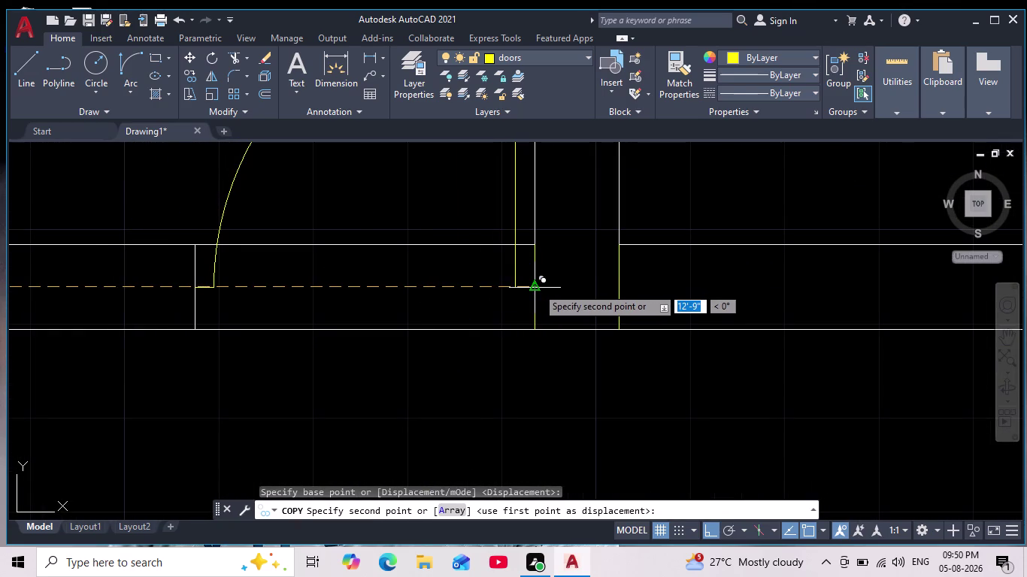
click(537, 288)
Check the copies along the upper wall, end copying, and window-select the copied door swing.
scroll(down, 3)
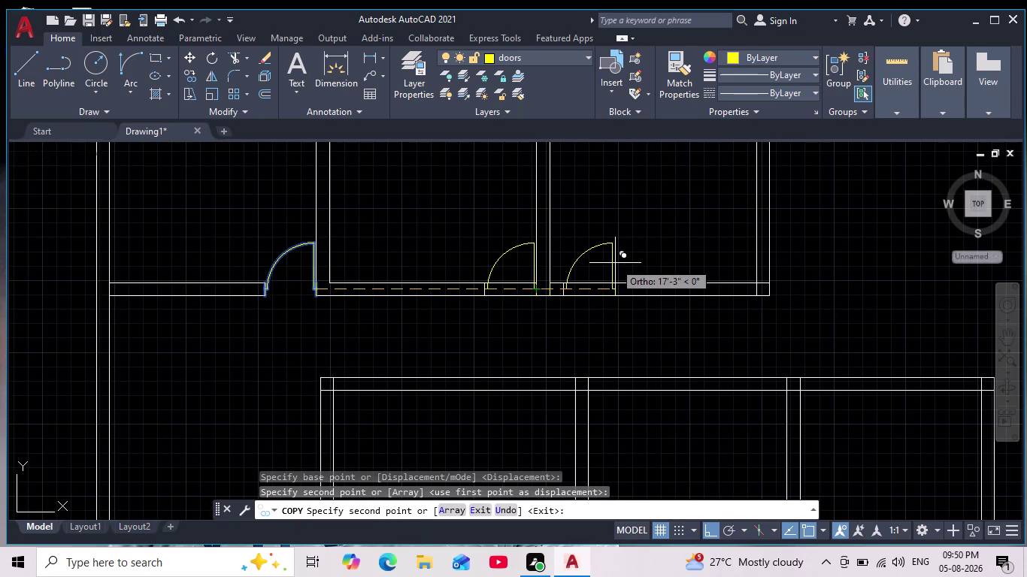
middle_drag(780, 258, 445, 322)
scroll(down, 3)
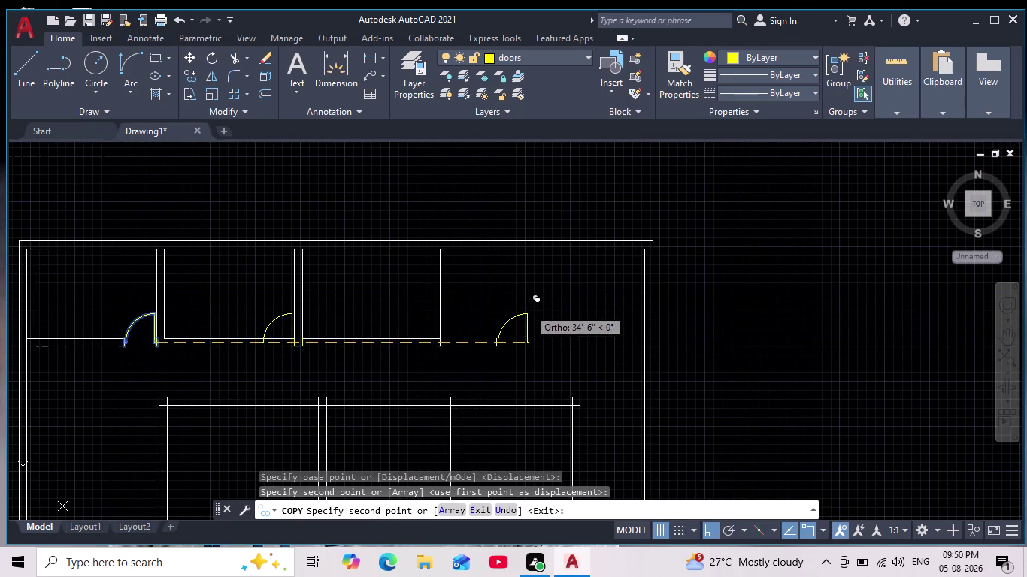
key(Escape)
scroll(up, 3)
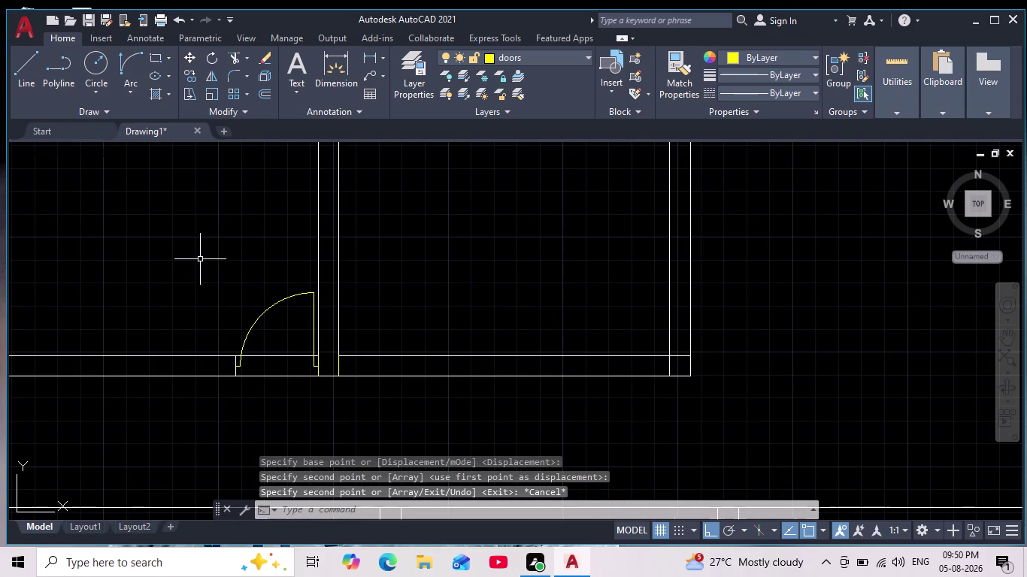
drag(200, 259, 208, 273)
Mirror the copied door swing about an axis at the wall, keeping the original.
click(325, 399)
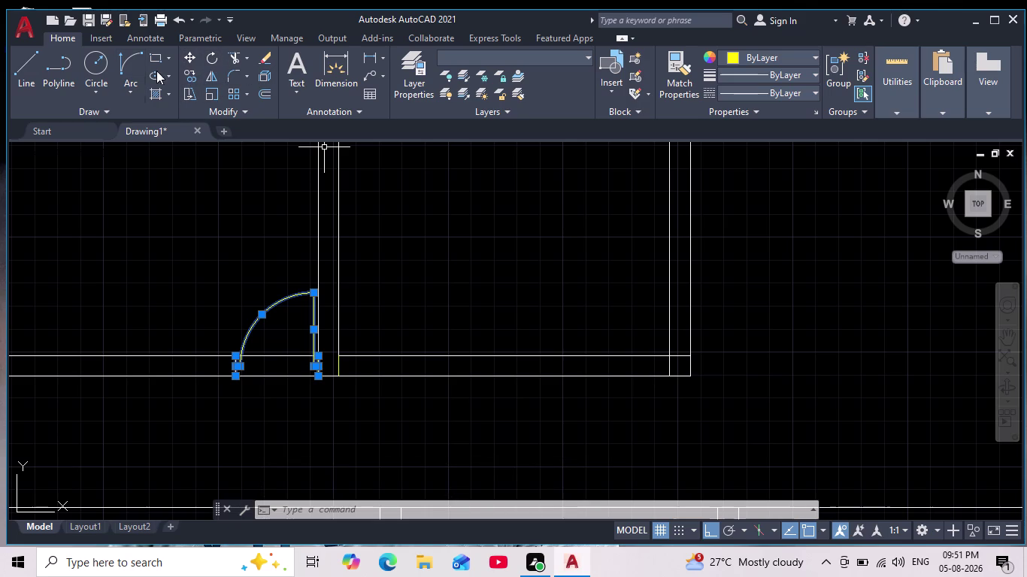
click(212, 77)
drag(373, 285, 380, 325)
click(381, 424)
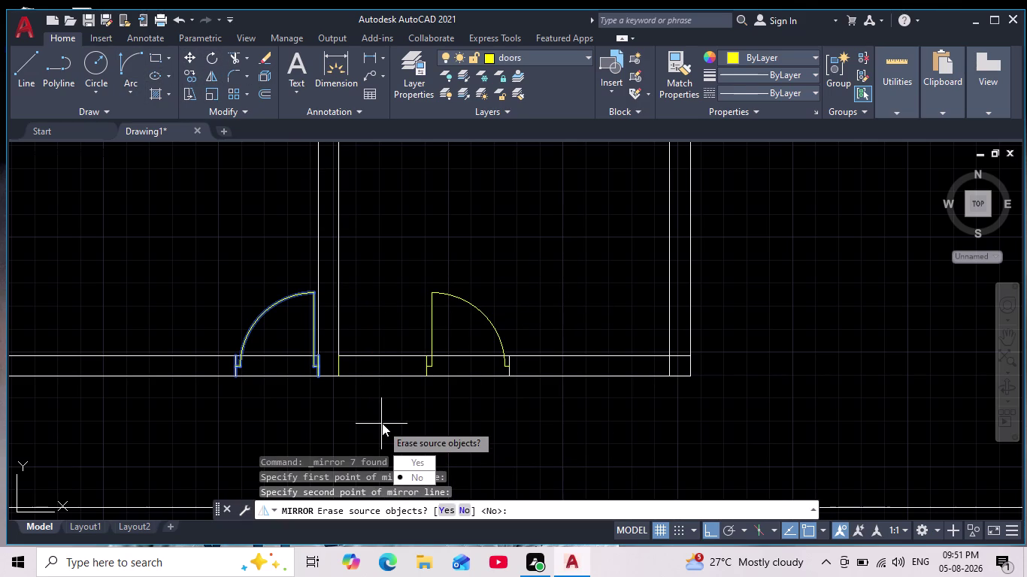
key(Return)
key(Escape)
key(Escape)
Move the mirrored door by its jamb to sit beside the original door.
drag(378, 236, 399, 313)
click(551, 425)
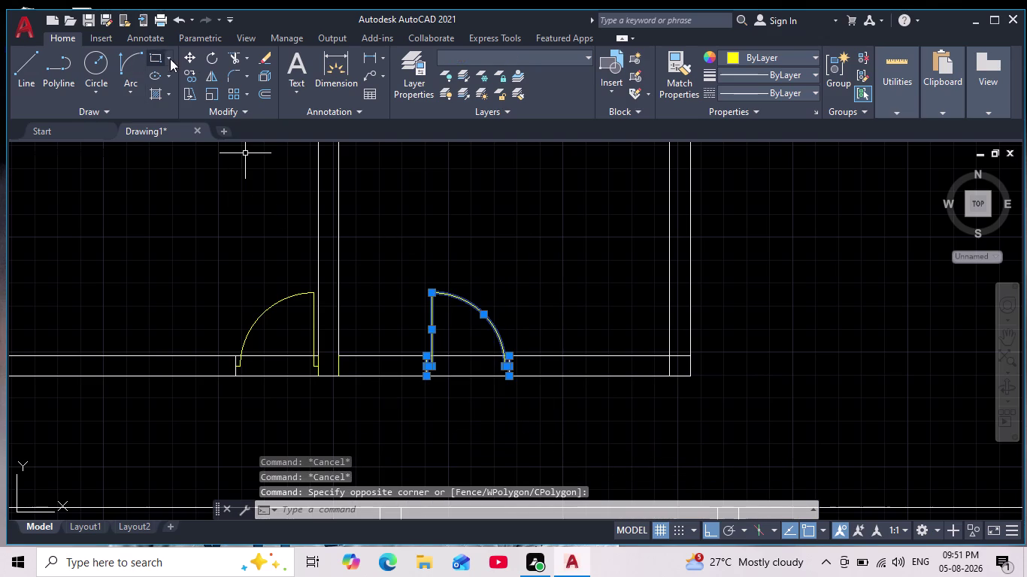
click(188, 59)
scroll(up, 3)
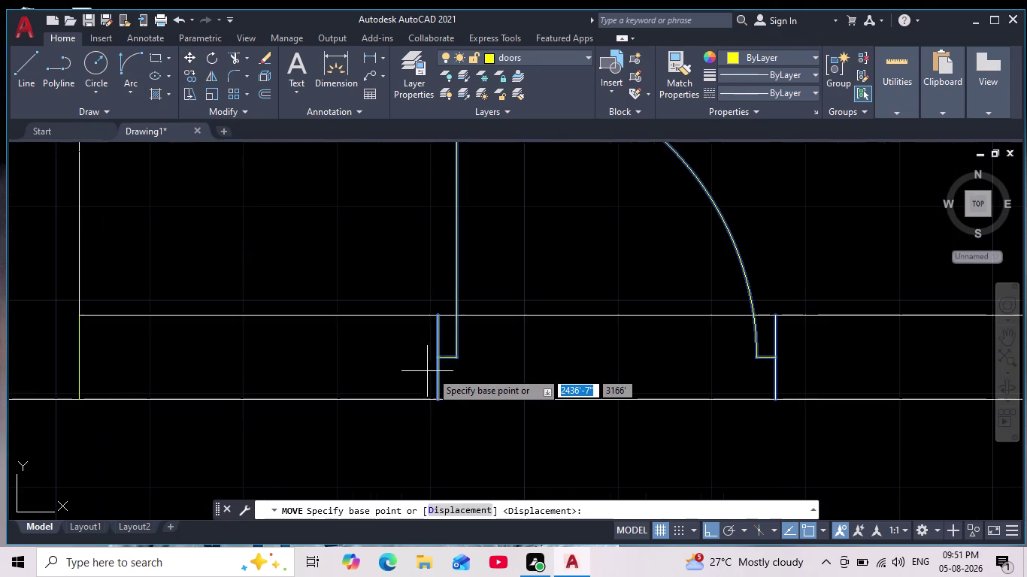
click(437, 361)
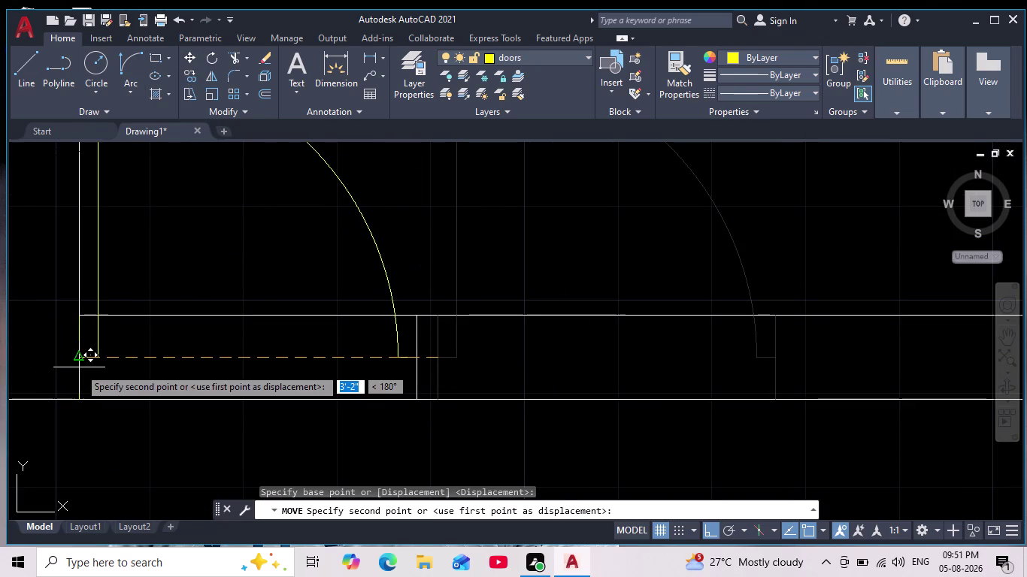
click(79, 368)
scroll(down, 3)
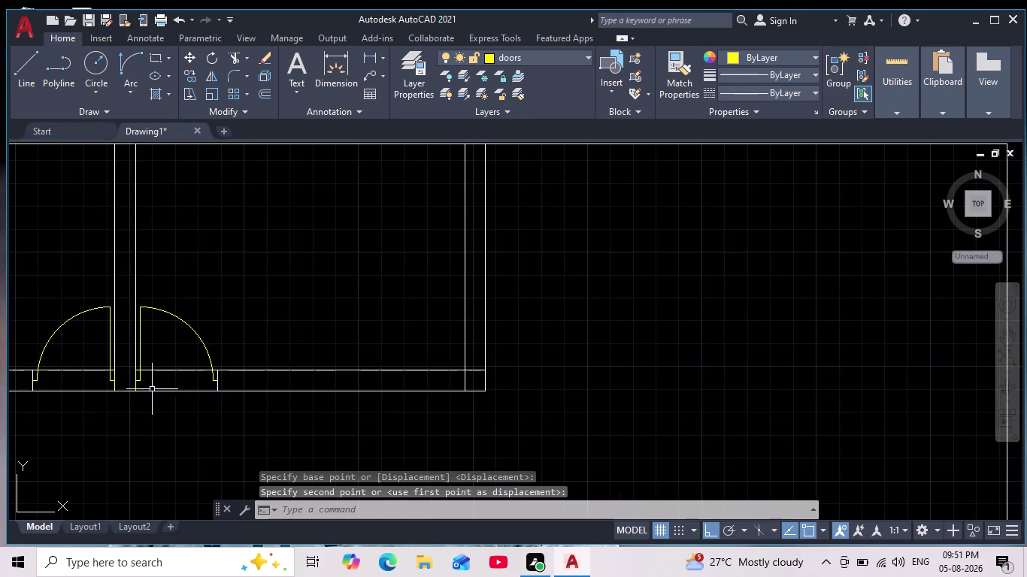
middle_drag(153, 392, 218, 307)
scroll(down, 3)
middle_drag(225, 311, 255, 292)
scroll(down, 3)
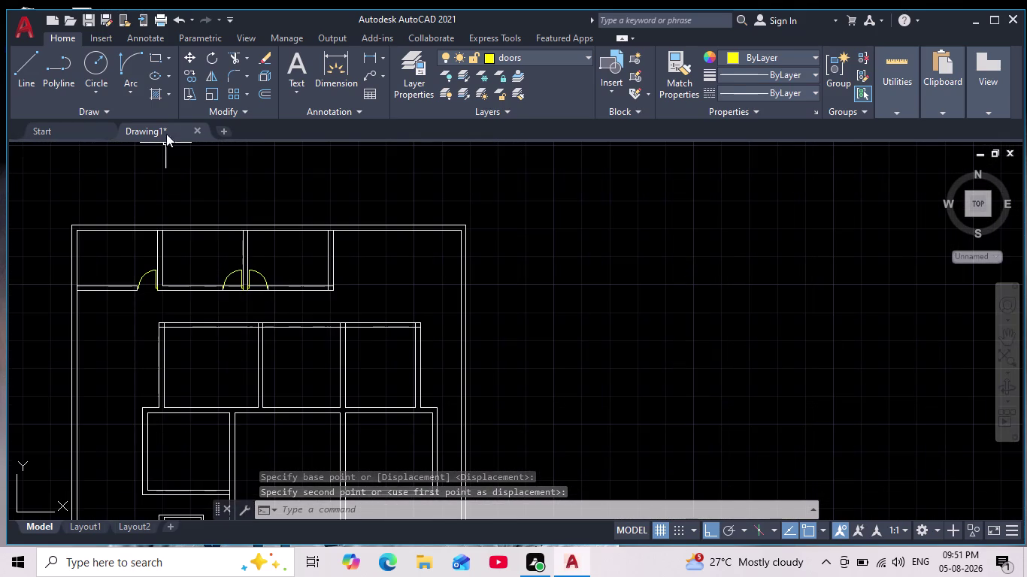
click(235, 55)
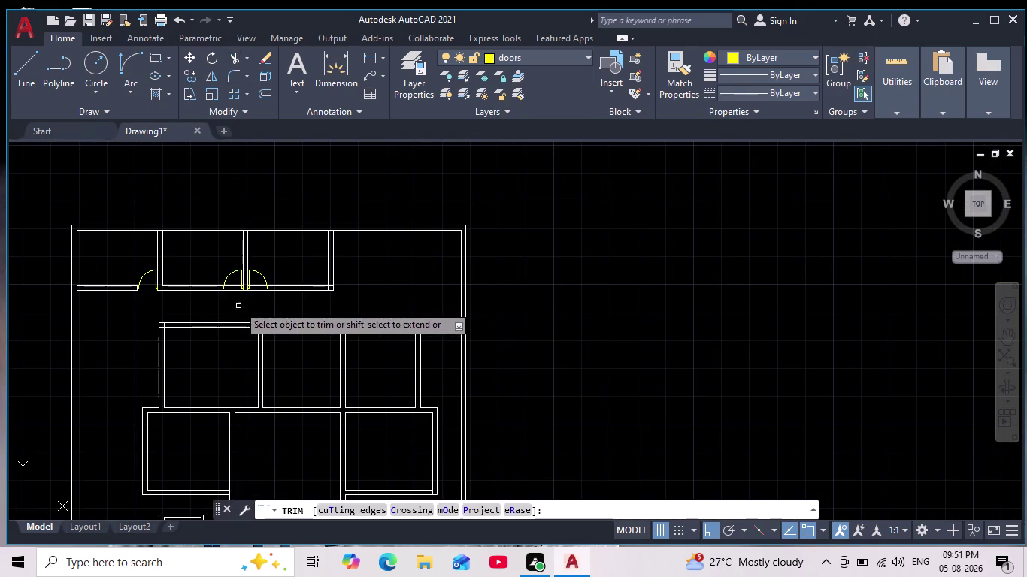
Trim wall lines in the left opening, the double door opening, and beside the right door.
scroll(up, 3)
scroll(up, 3)
drag(217, 218, 226, 311)
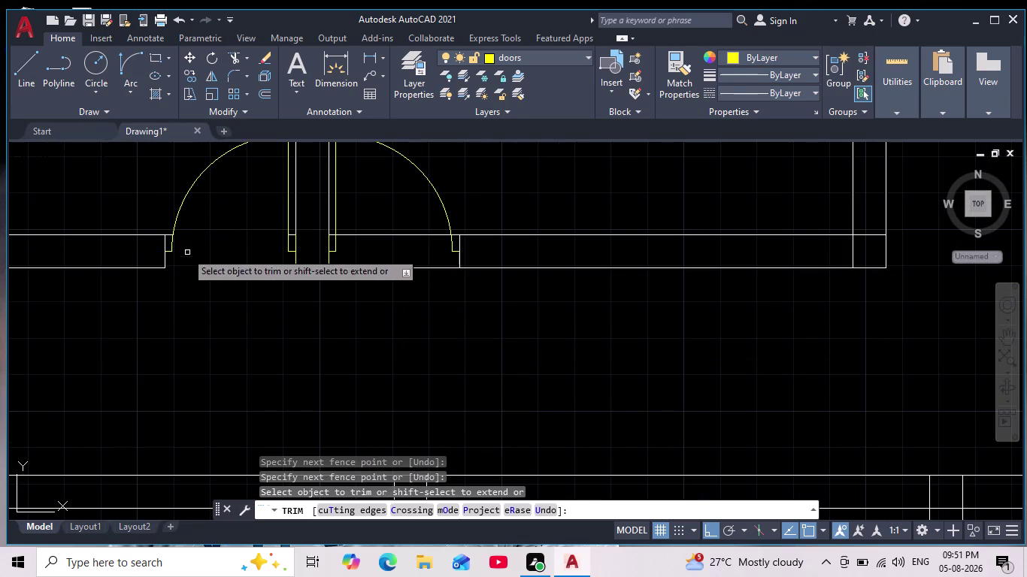
scroll(up, 3)
drag(130, 225, 121, 186)
scroll(down, 3)
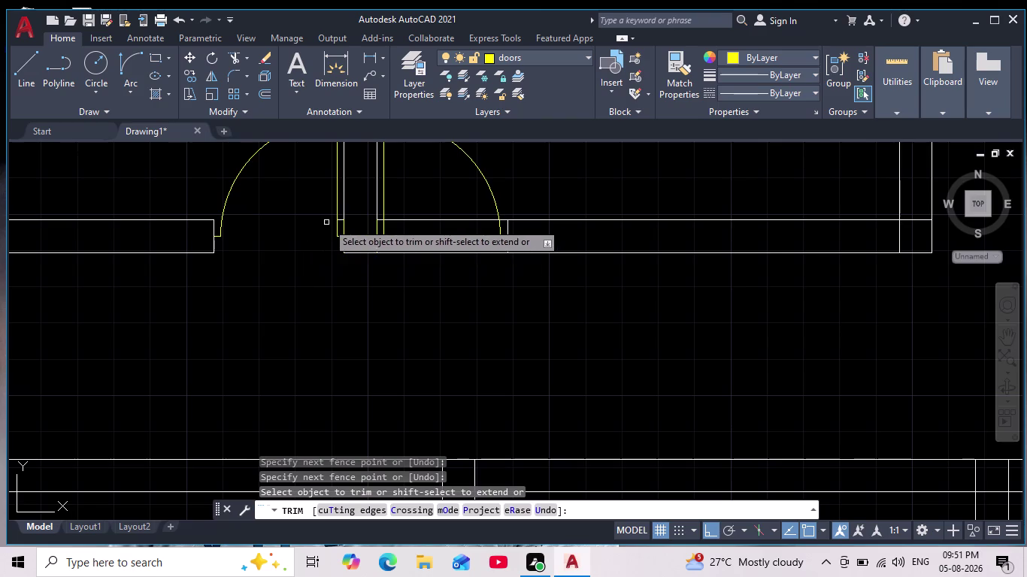
scroll(up, 3)
scroll(up, 3)
drag(319, 170, 324, 229)
scroll(down, 3)
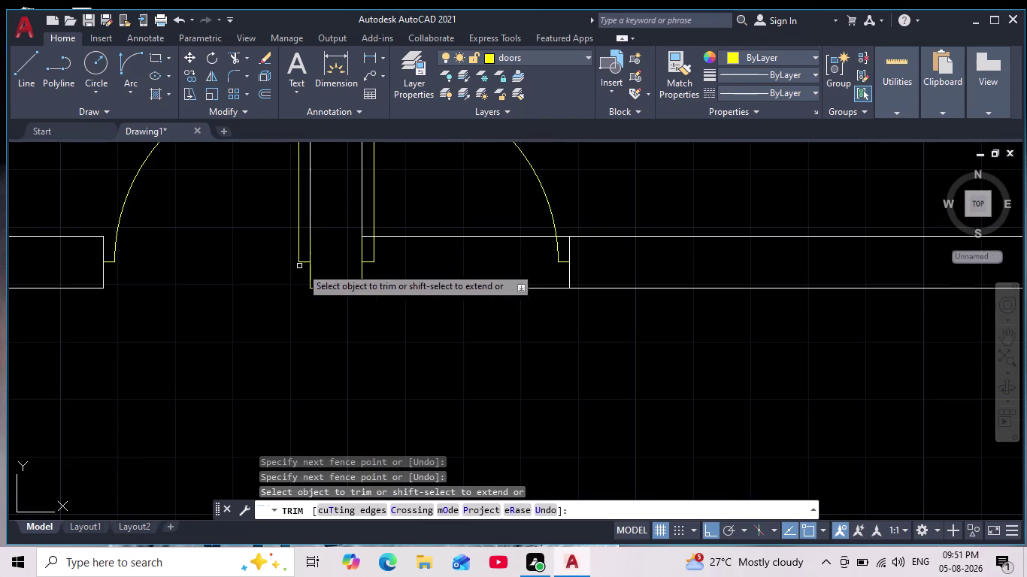
scroll(down, 3)
drag(450, 237, 472, 320)
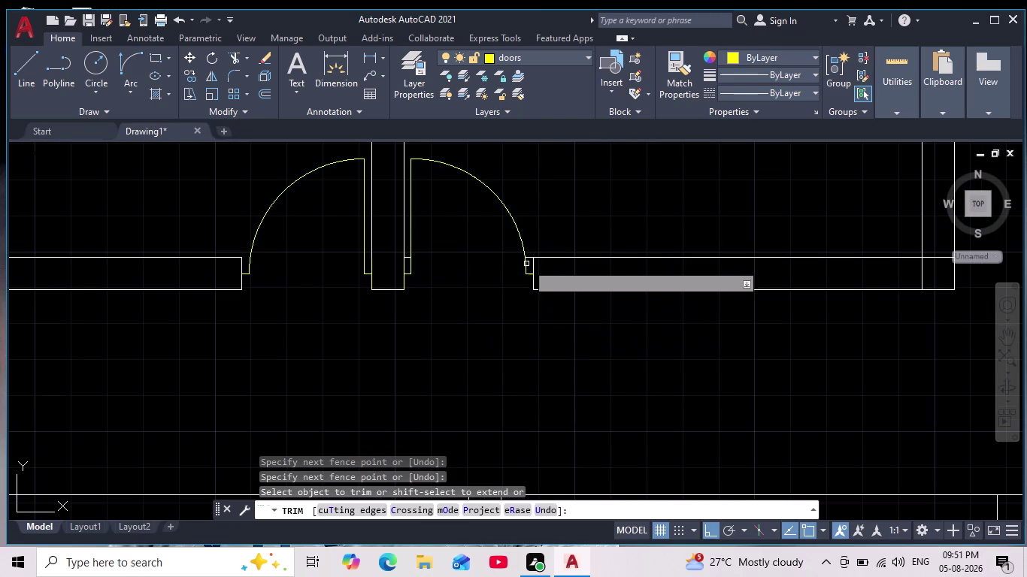
Undo a wrong trim and trim the wall line at the right door jamb instead.
scroll(up, 3)
drag(550, 239, 1026, 576)
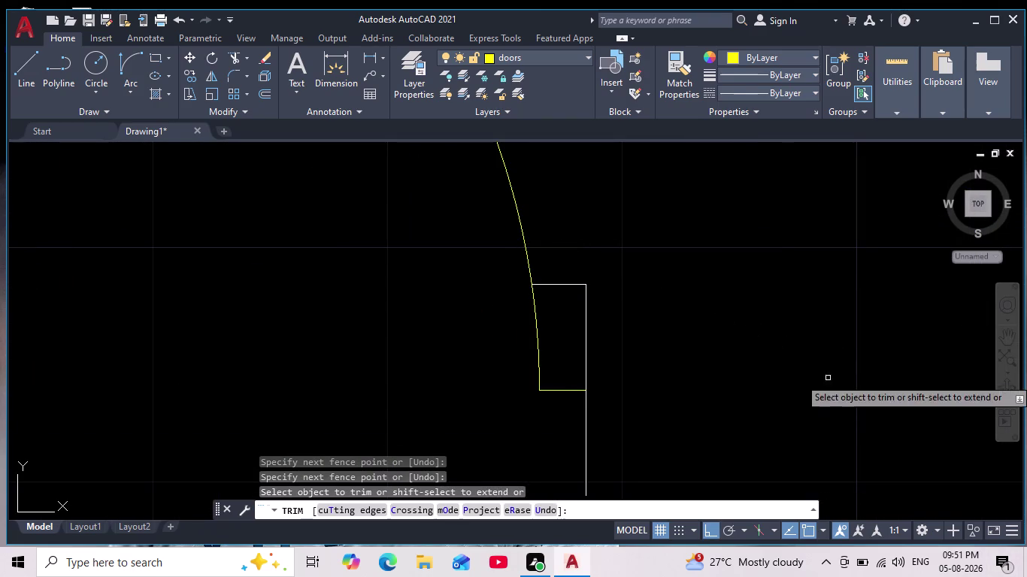
key(ctrl+z)
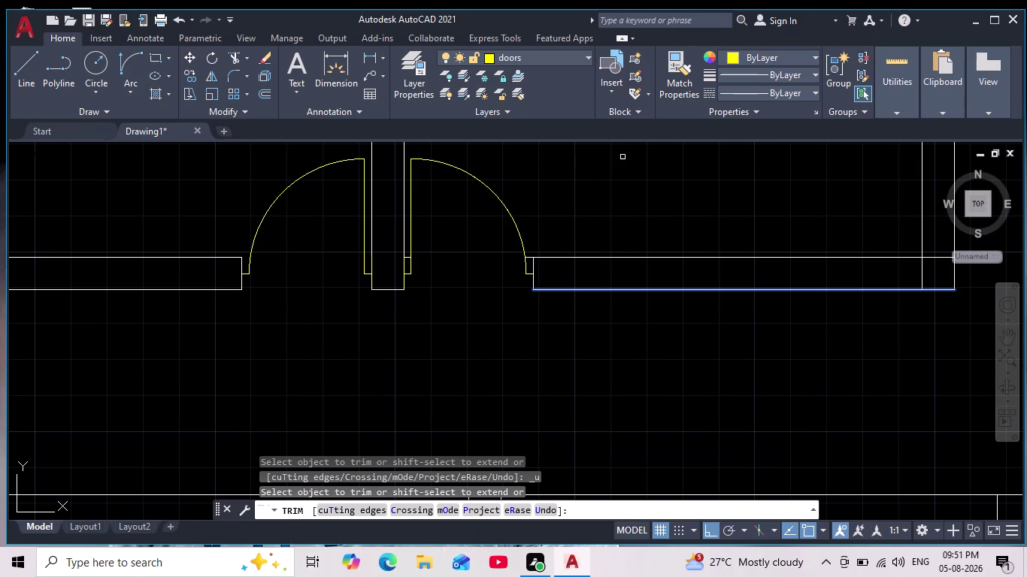
scroll(up, 3)
drag(501, 218, 485, 270)
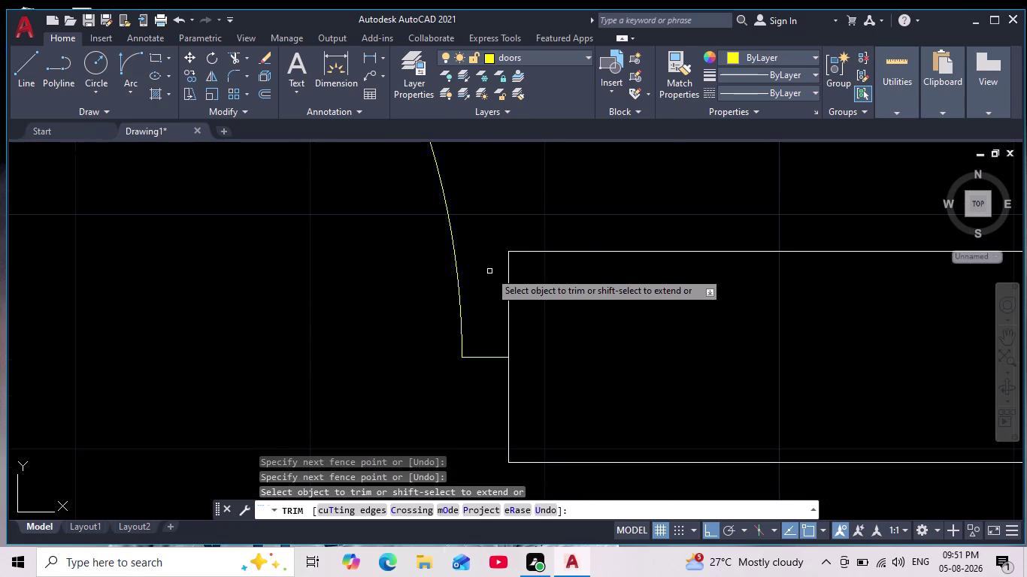
scroll(down, 3)
key(Escape)
key(Escape)
key(Escape)
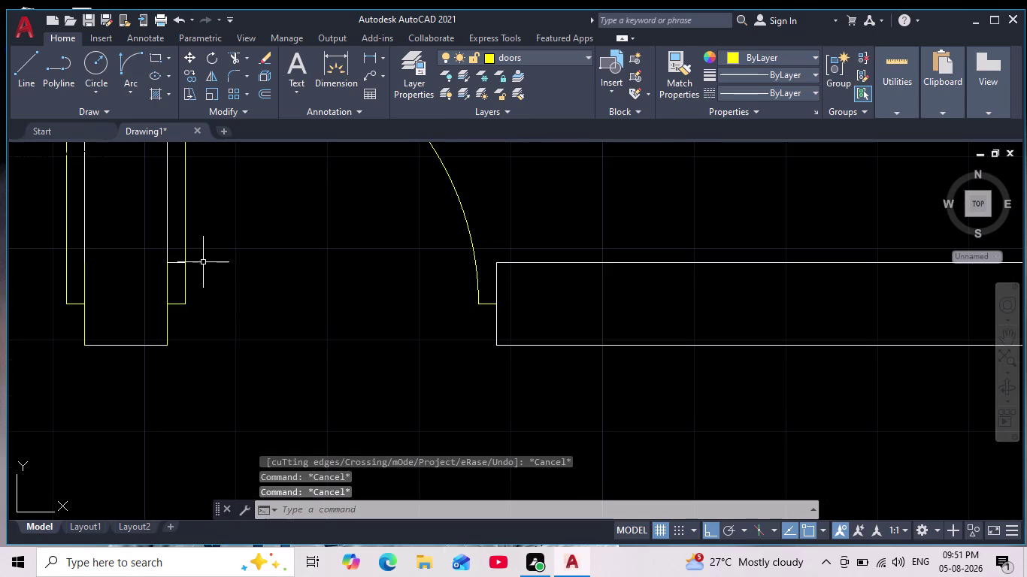
Trim one more leftover wall line, then view the whole floor plan.
key(space)
scroll(up, 3)
drag(216, 238, 214, 293)
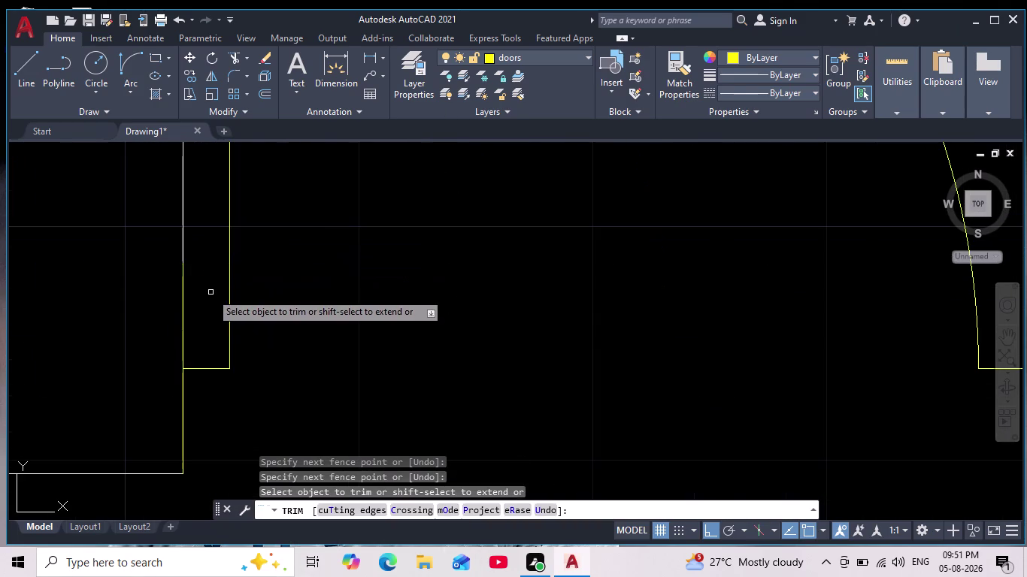
key(Escape)
key(Escape)
scroll(down, 3)
scroll(down, 3)
middle_drag(314, 309, 336, 271)
scroll(down, 3)
scroll(up, 3)
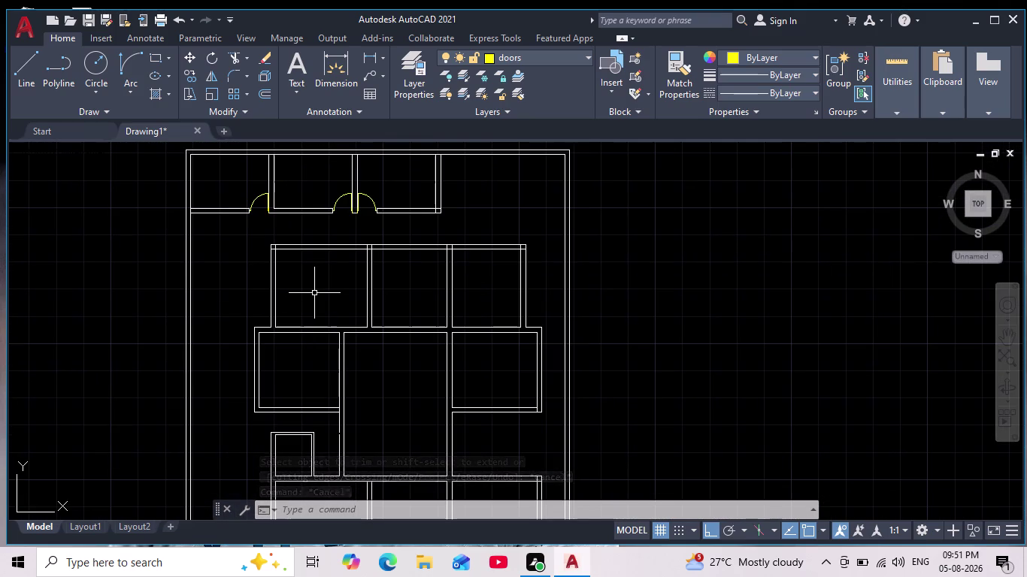
scroll(down, 3)
scroll(up, 3)
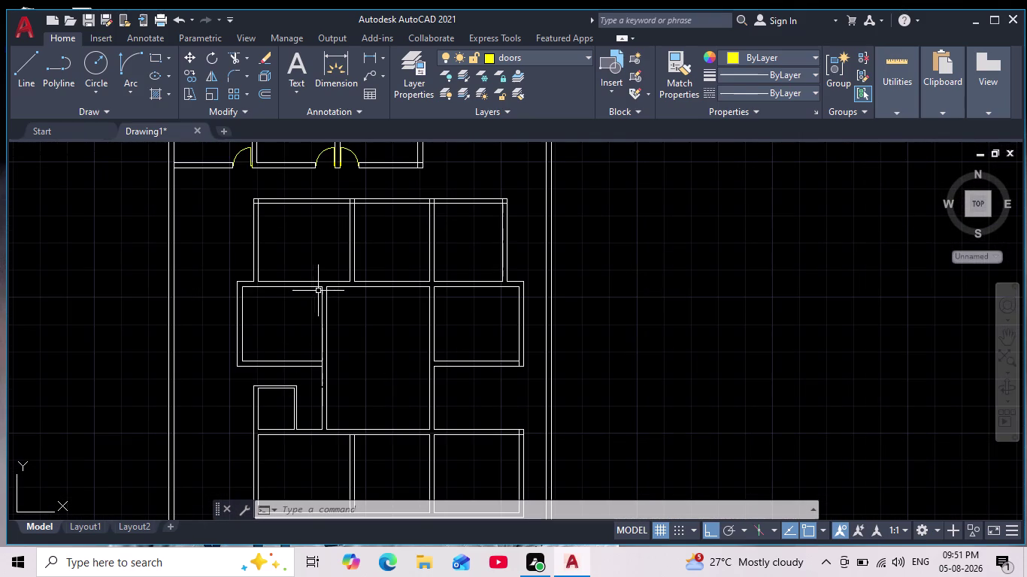
scroll(up, 3)
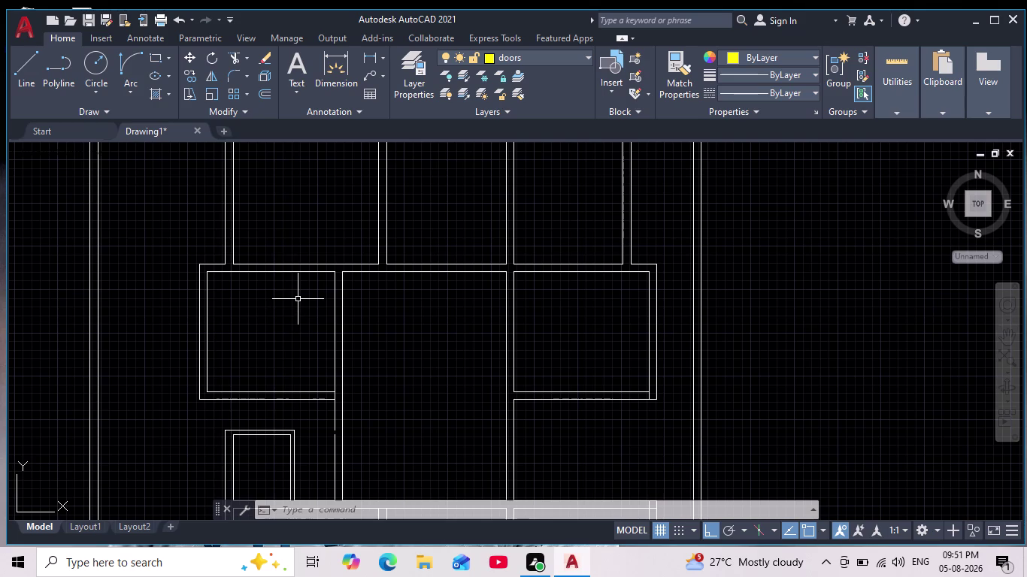
scroll(down, 3)
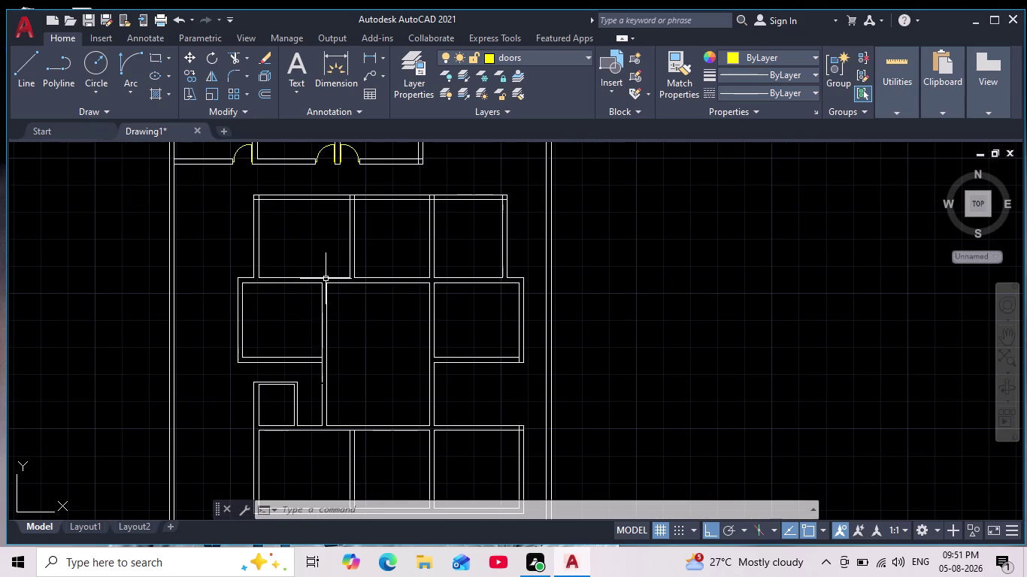
scroll(up, 3)
middle_drag(333, 236, 327, 265)
scroll(down, 3)
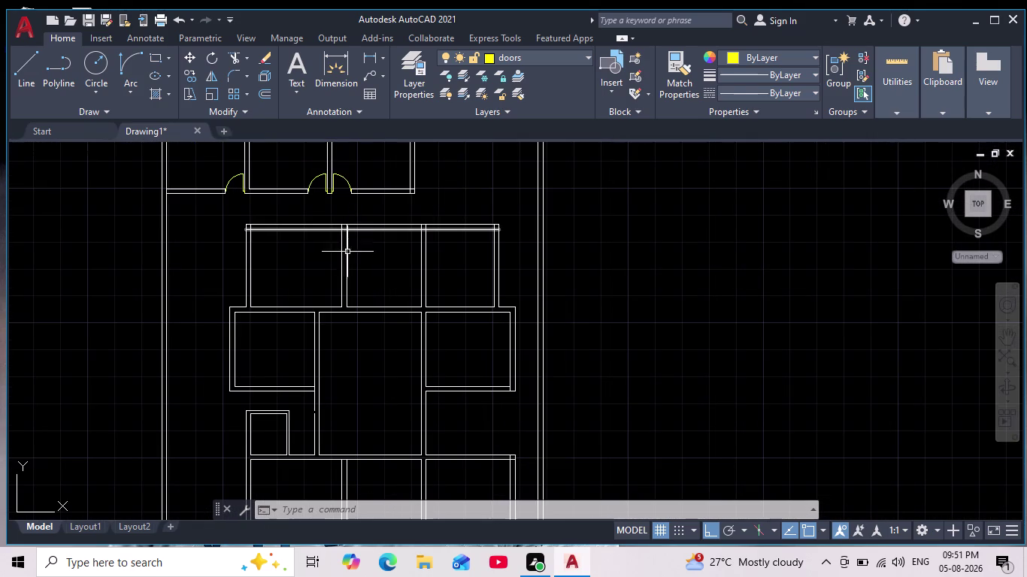
scroll(up, 3)
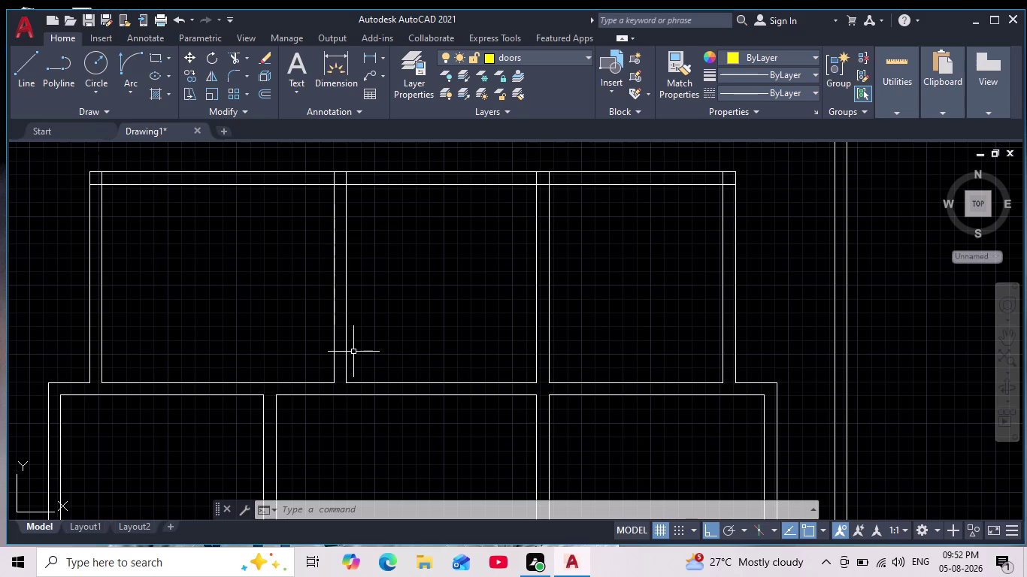
scroll(up, 3)
scroll(down, 3)
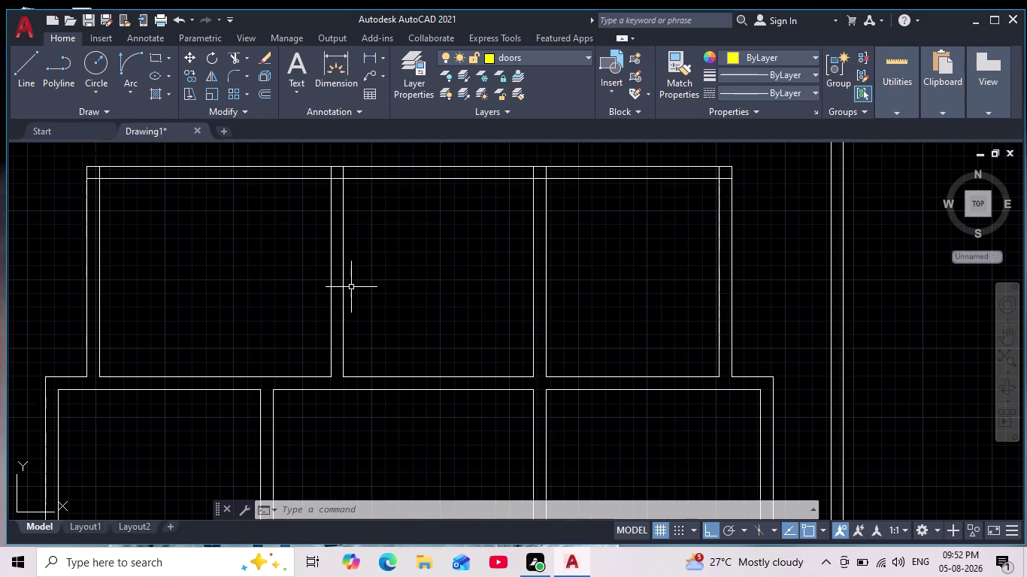
middle_drag(350, 290, 351, 306)
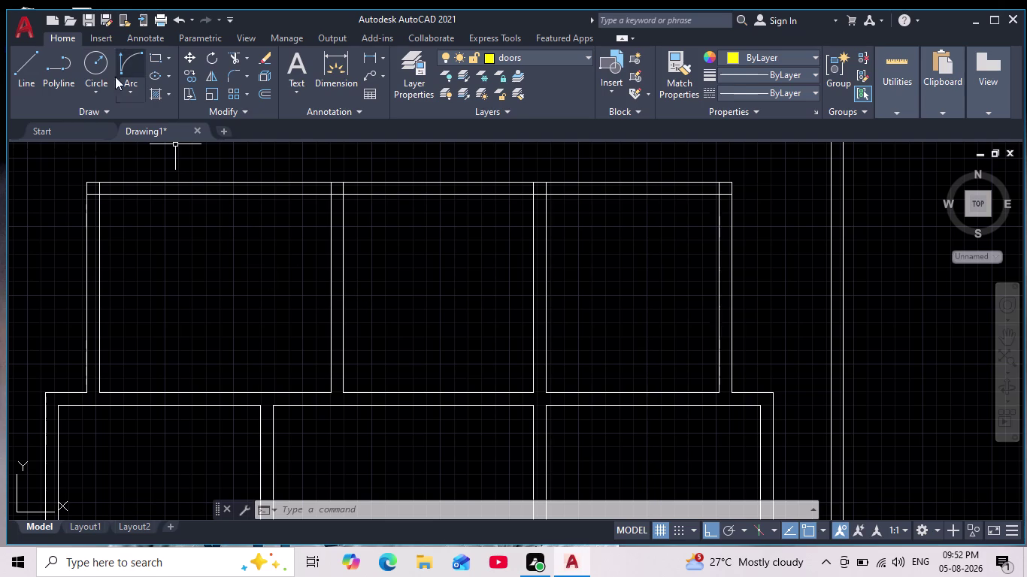
Abandon a first 3'3" line attempt and make layer 0 the current layer.
click(28, 68)
scroll(up, 3)
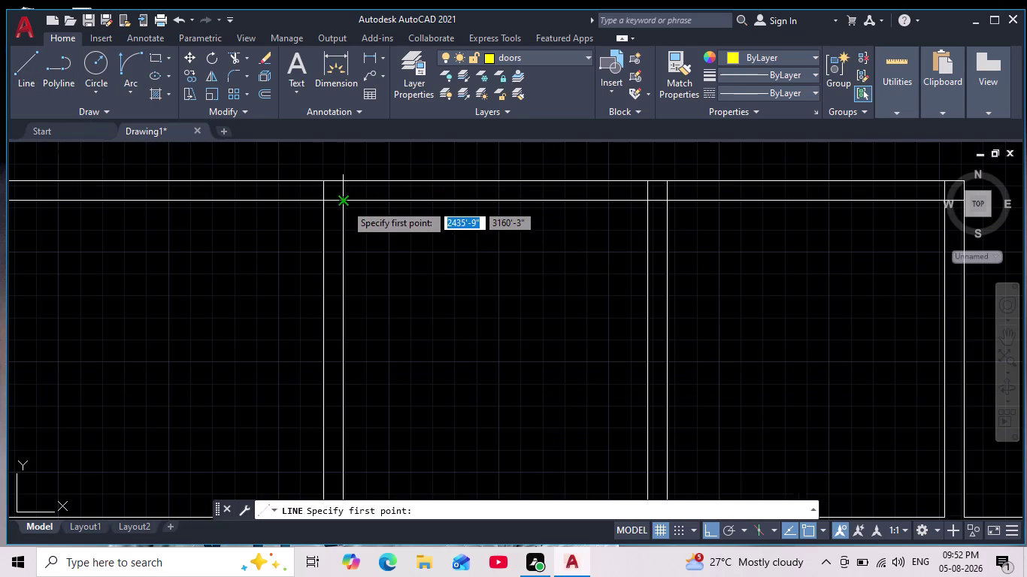
text(3'3)
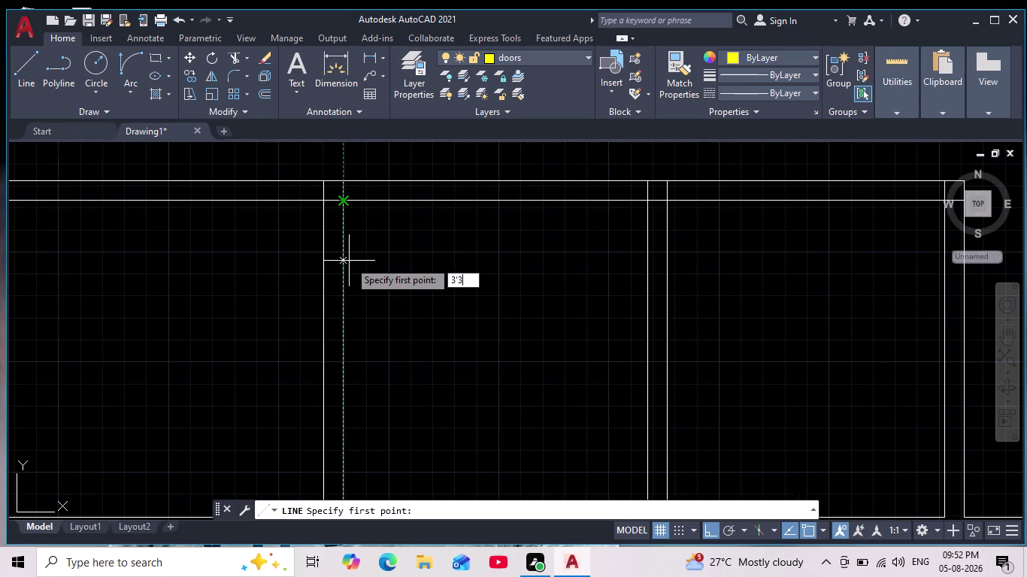
text(")
key(Return)
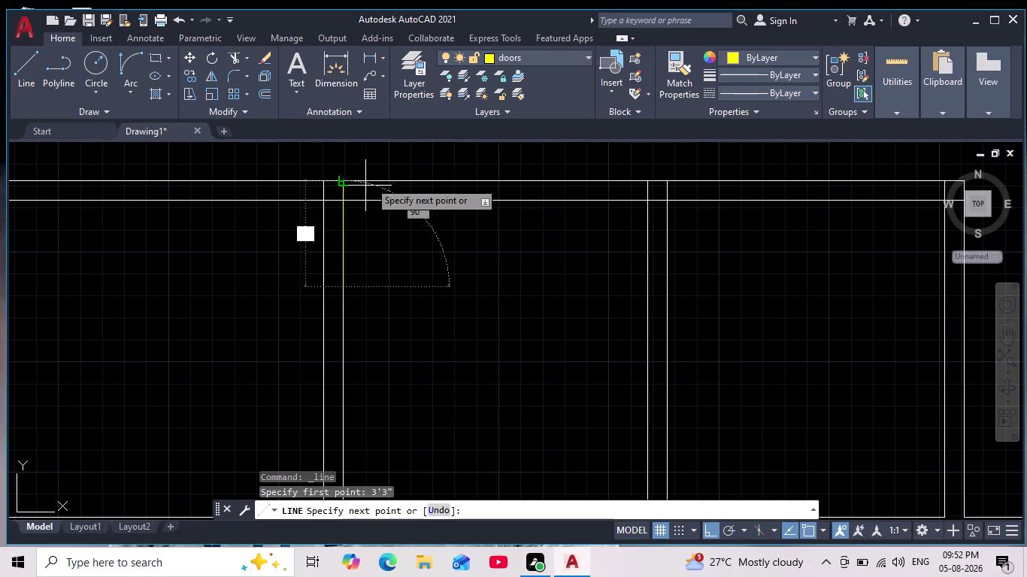
key(Escape)
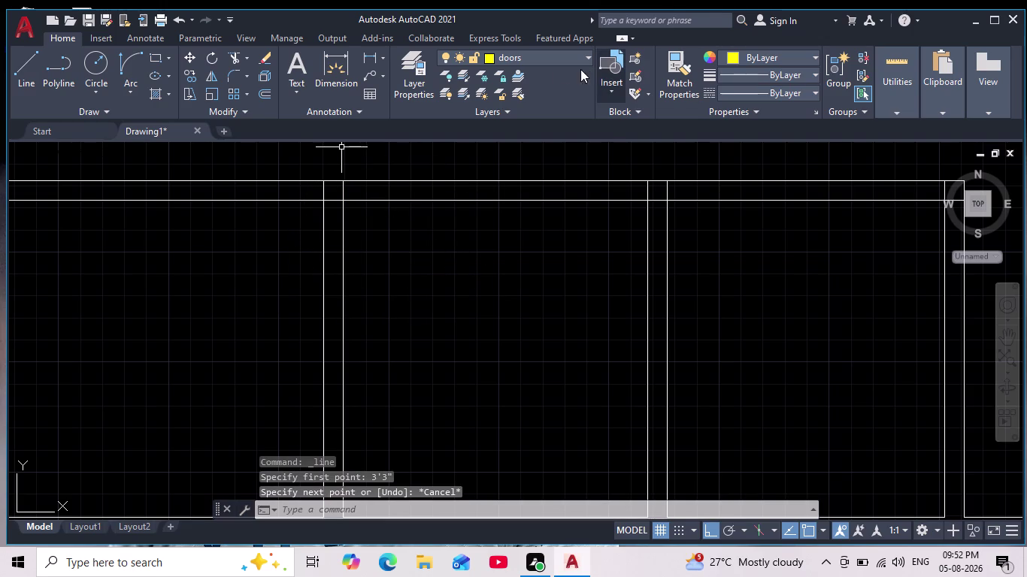
click(558, 53)
click(515, 74)
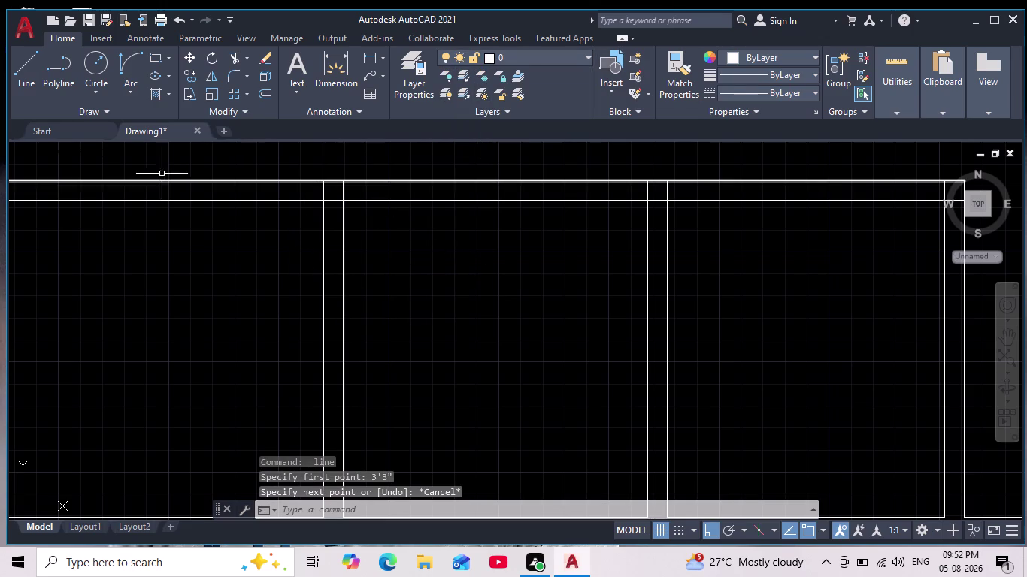
Draw a 2' horizontal line starting 3'3" below the top wall corner.
click(32, 74)
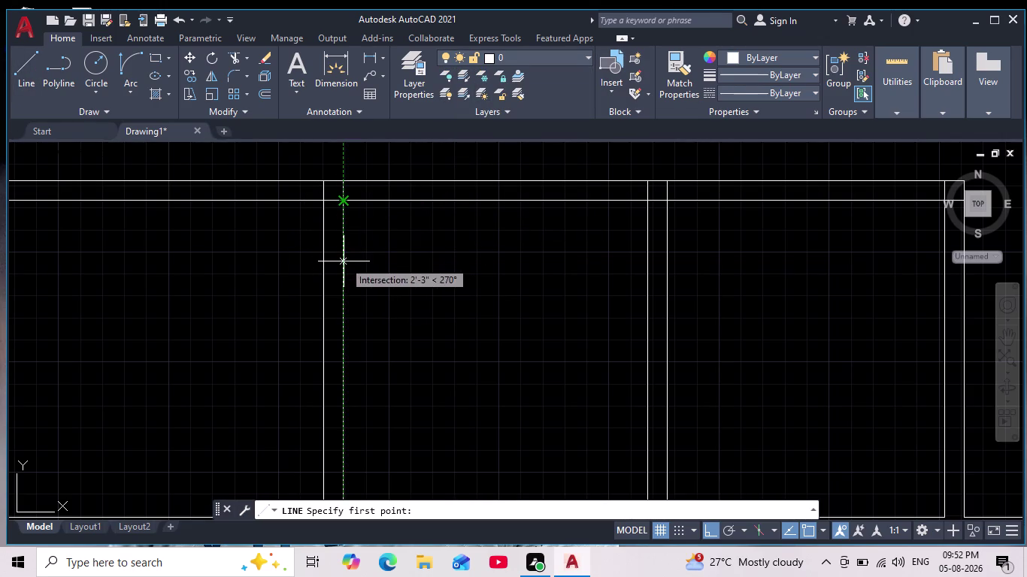
text(3'3")
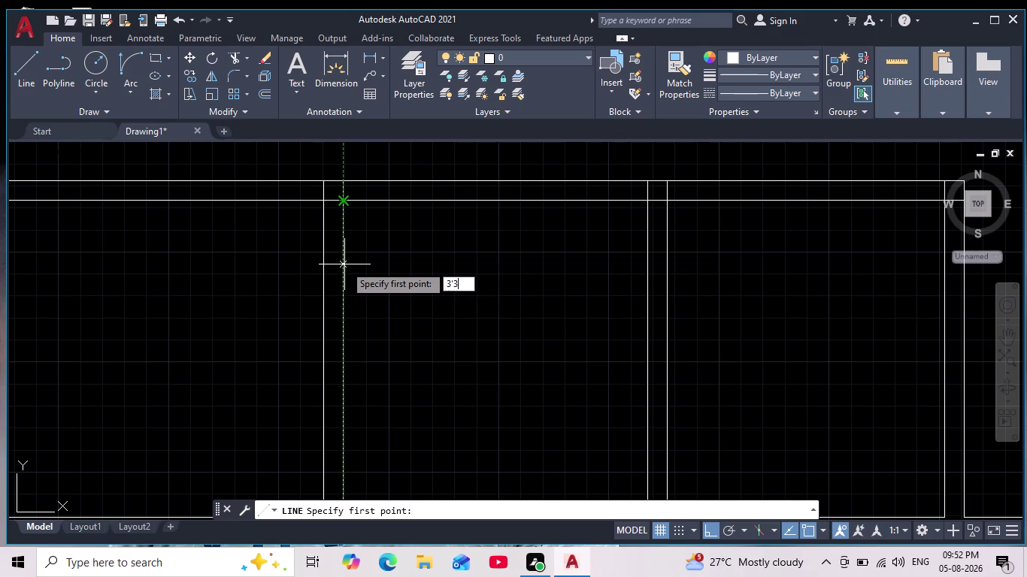
key(Return)
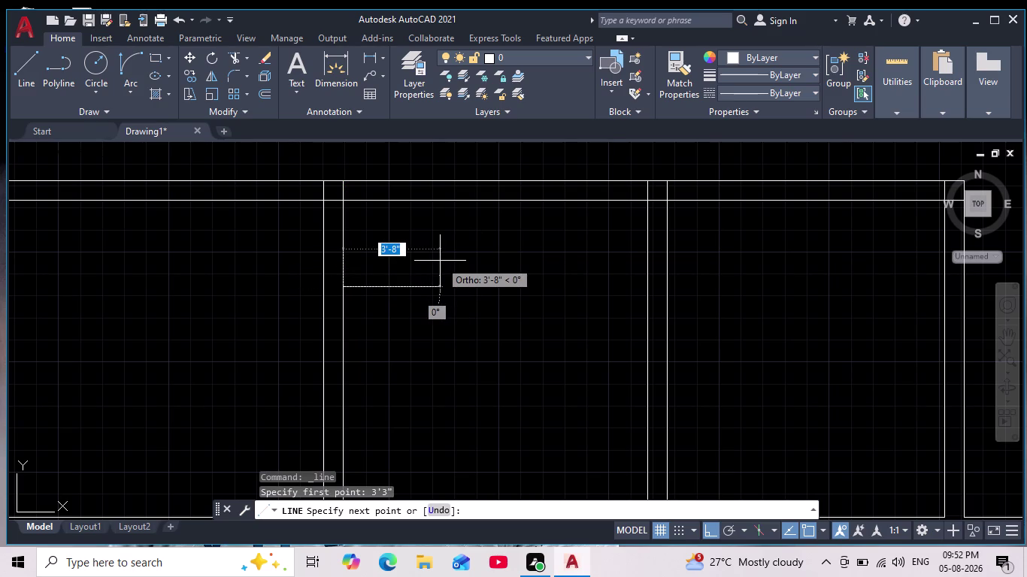
key(2)
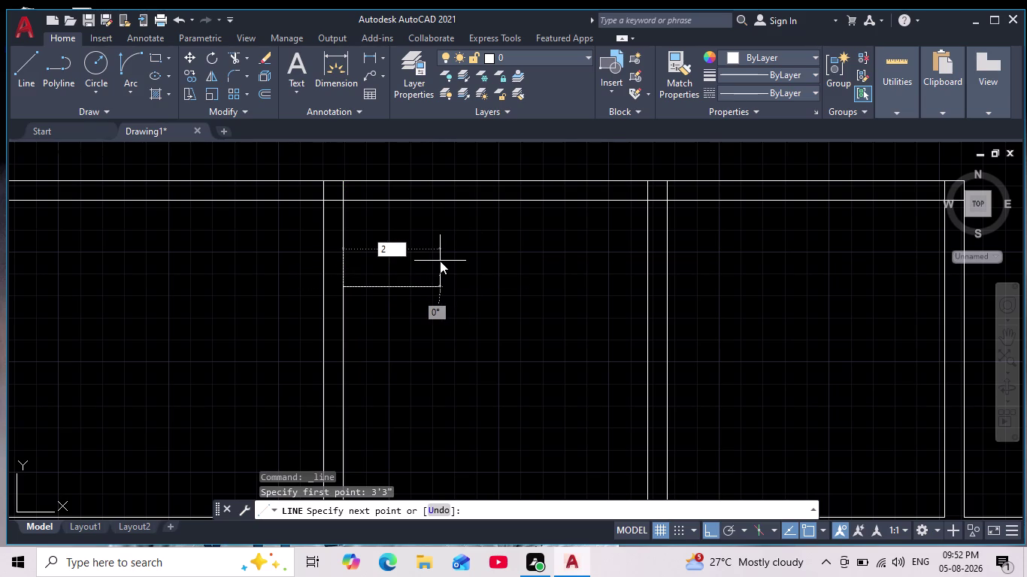
key(apostrophe)
key(Return)
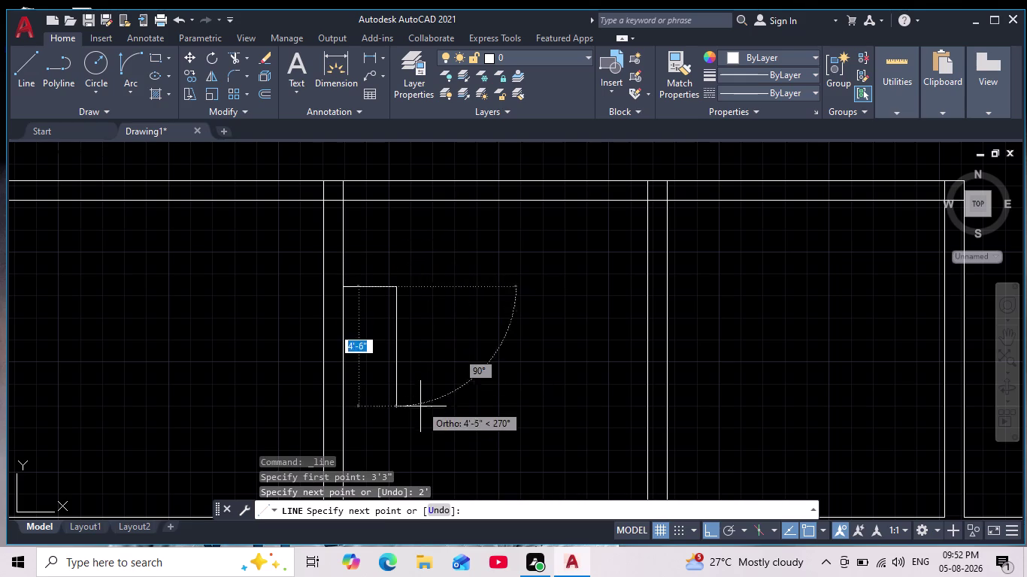
scroll(down, 3)
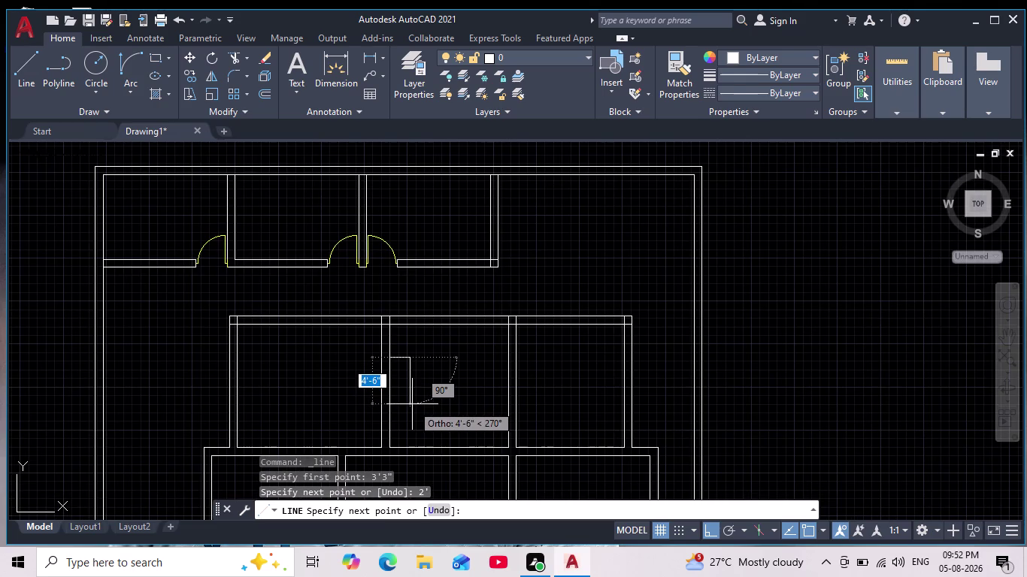
middle_drag(410, 405, 392, 352)
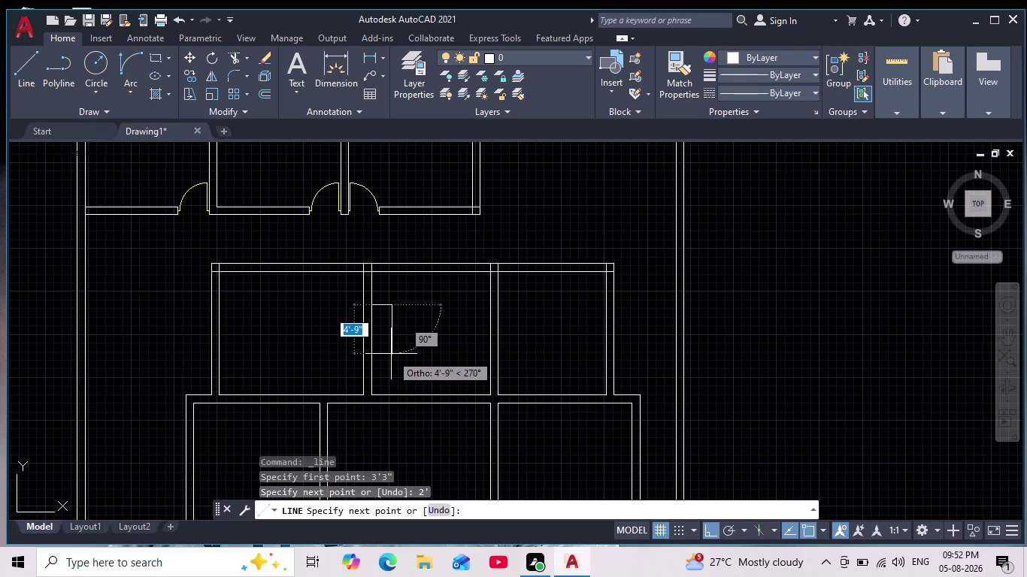
scroll(up, 3)
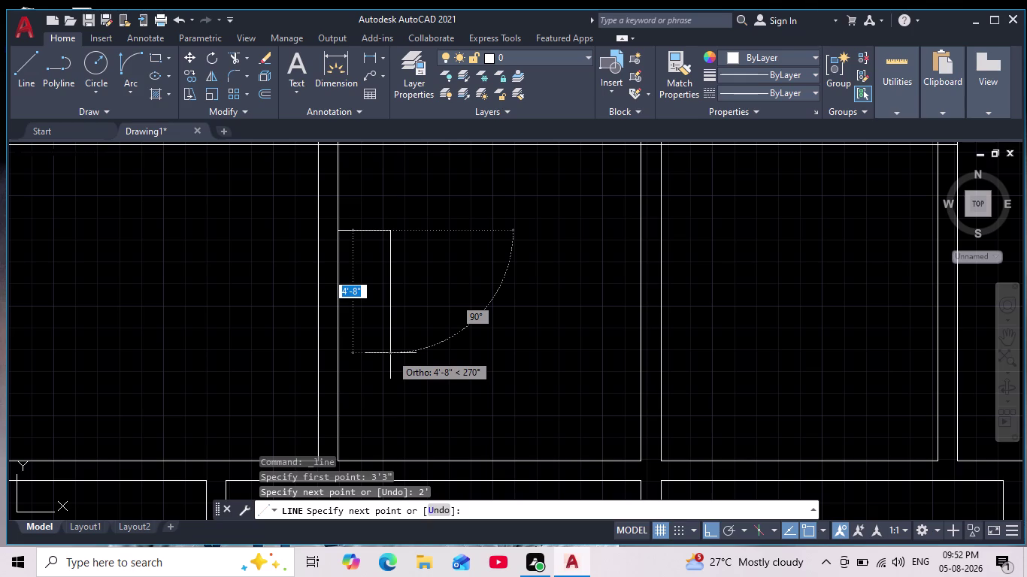
key(Escape)
Offset the short 2' line 4.5 units downward.
key(o)
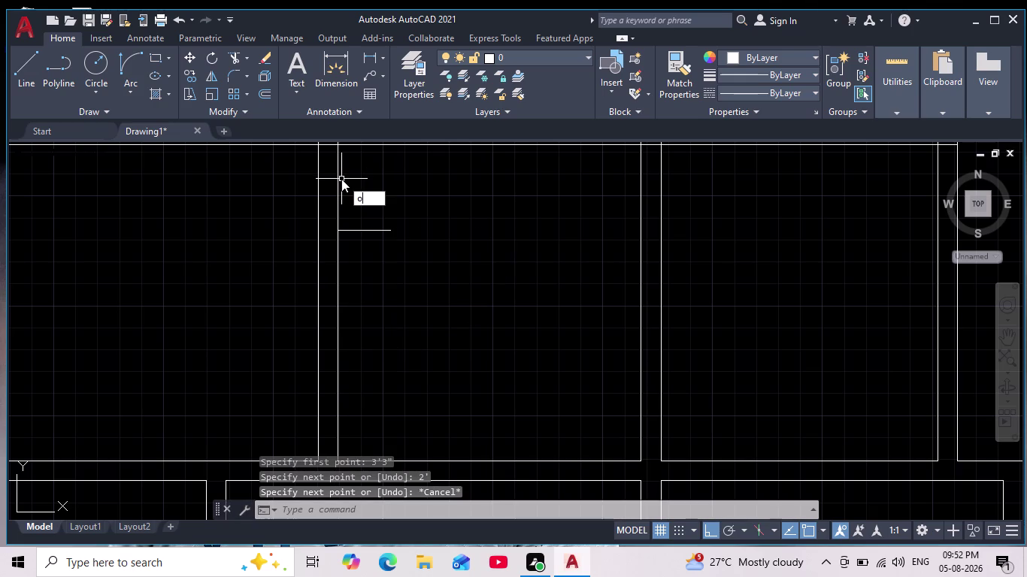
key(Return)
text(4.)
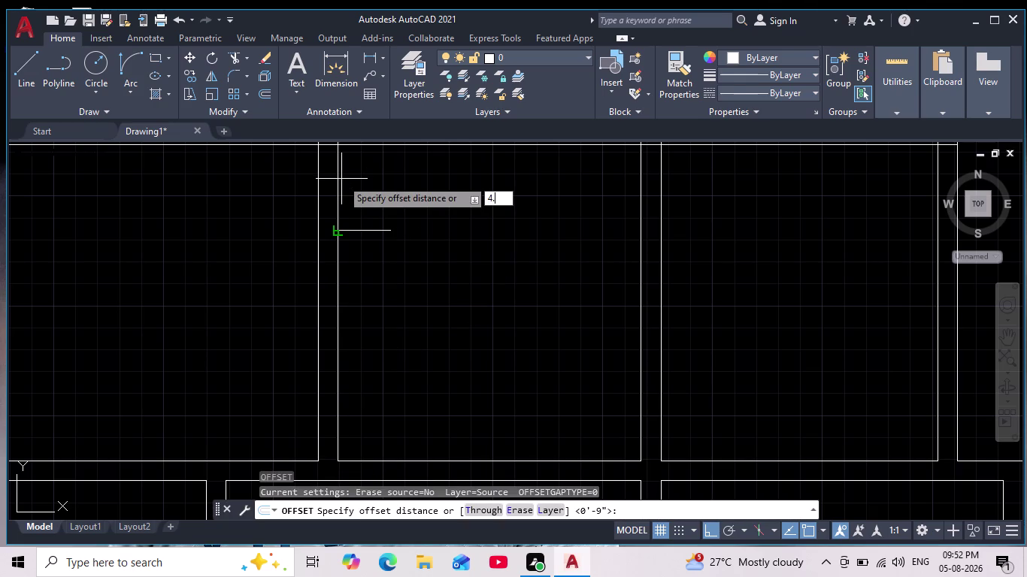
text(5)
key(Return)
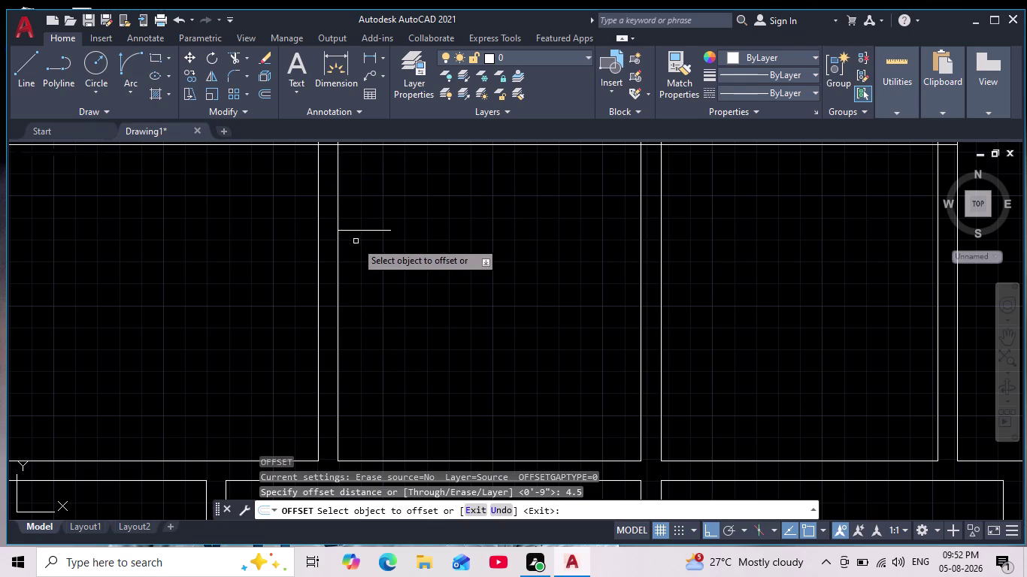
click(351, 229)
click(362, 259)
key(Escape)
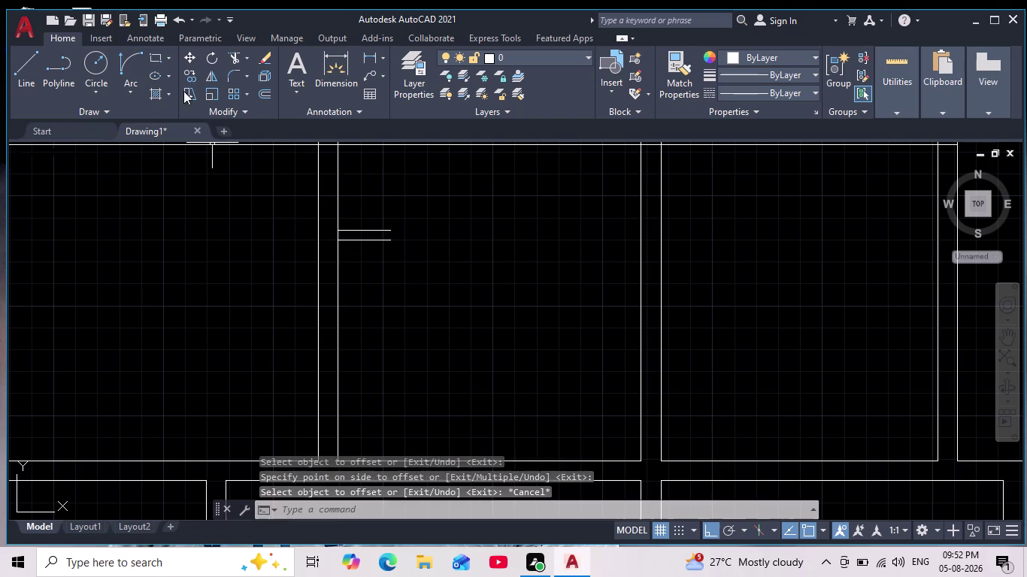
key(Escape)
Fillet the vertical wall line with the lower offset line so they meet at a corner.
click(25, 72)
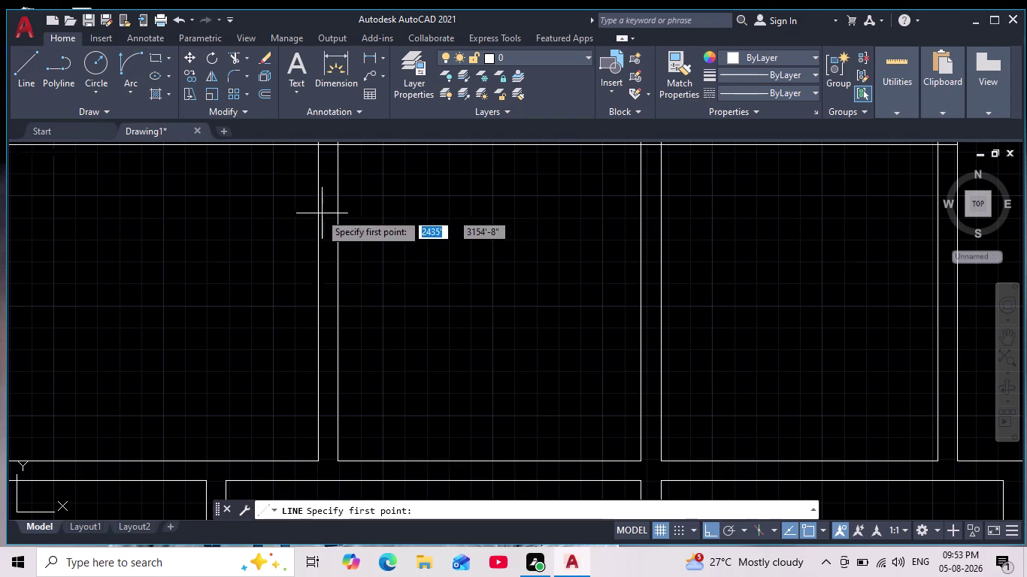
key(Escape)
key(Escape)
click(232, 73)
scroll(up, 3)
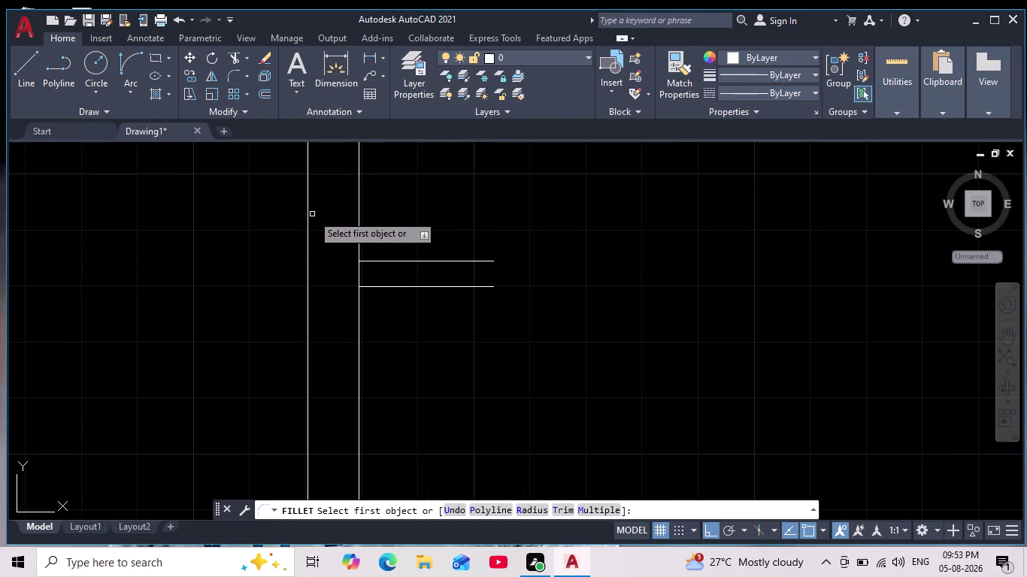
click(312, 217)
click(306, 226)
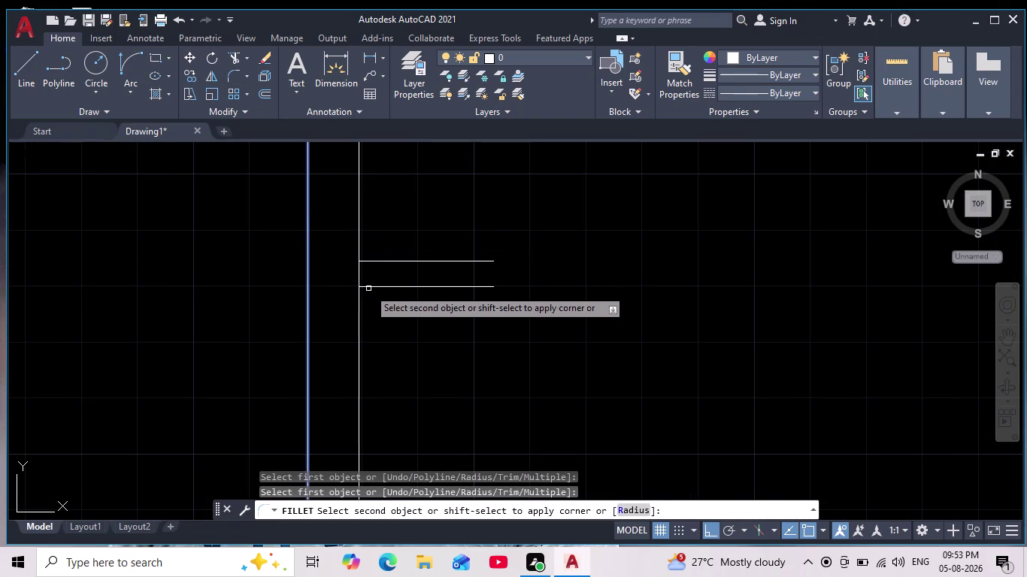
click(368, 288)
scroll(down, 3)
key(Escape)
key(Escape)
scroll(up, 3)
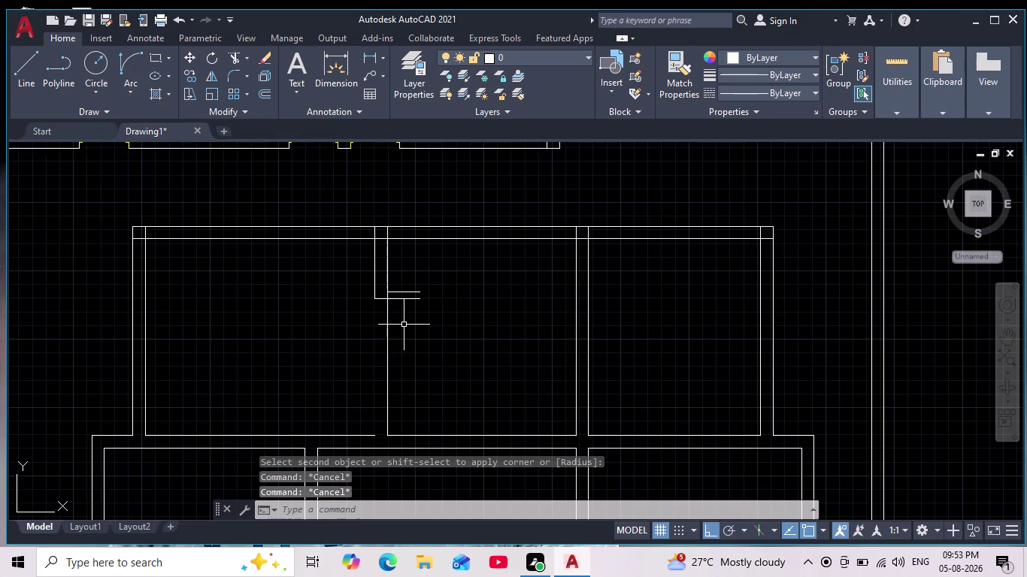
middle_drag(404, 323, 372, 274)
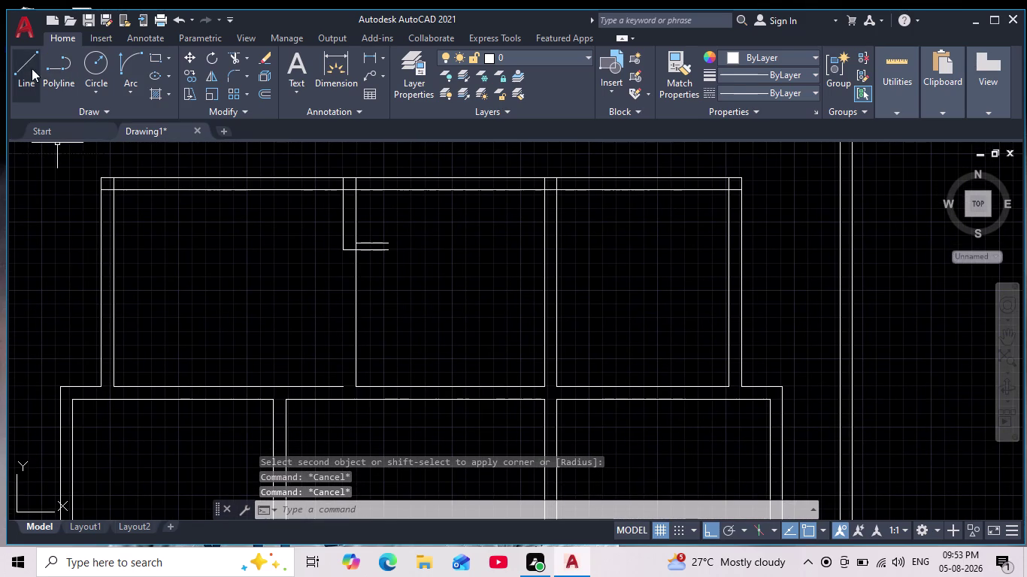
Draw a 5' vertical side down from the short line's end to form the outline.
click(29, 66)
scroll(up, 3)
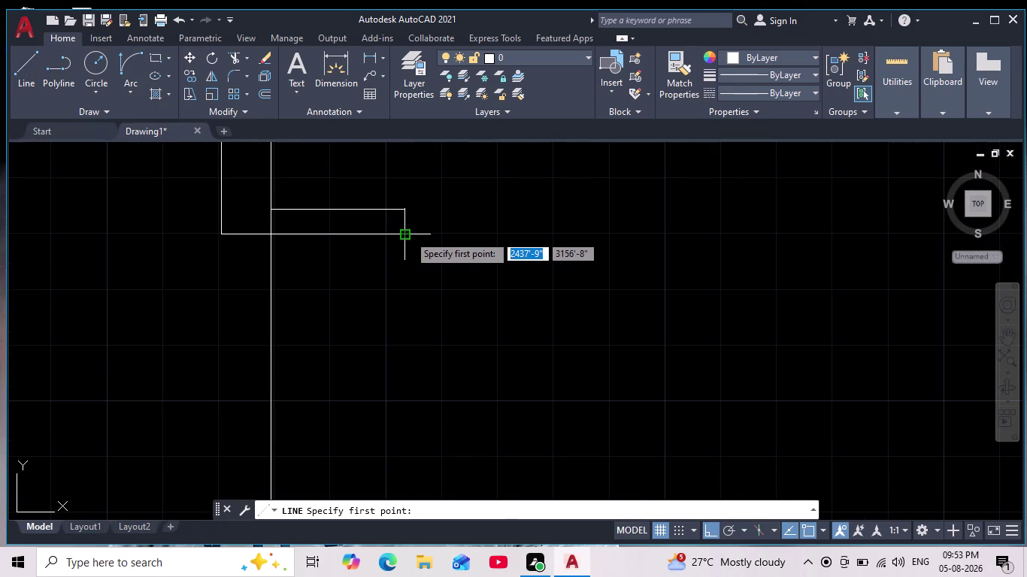
drag(409, 235, 412, 257)
key(5)
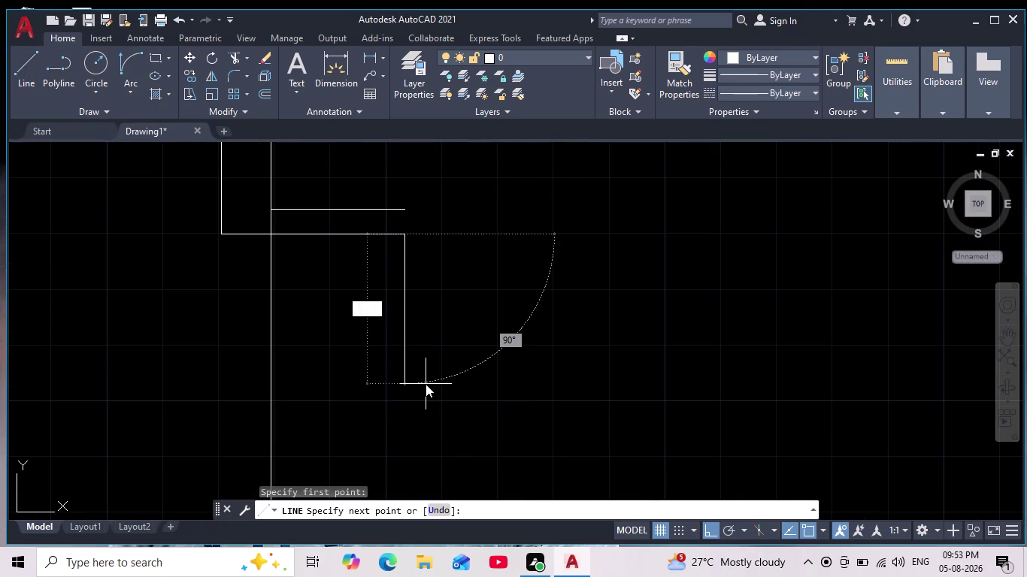
key(apostrophe)
key(Return)
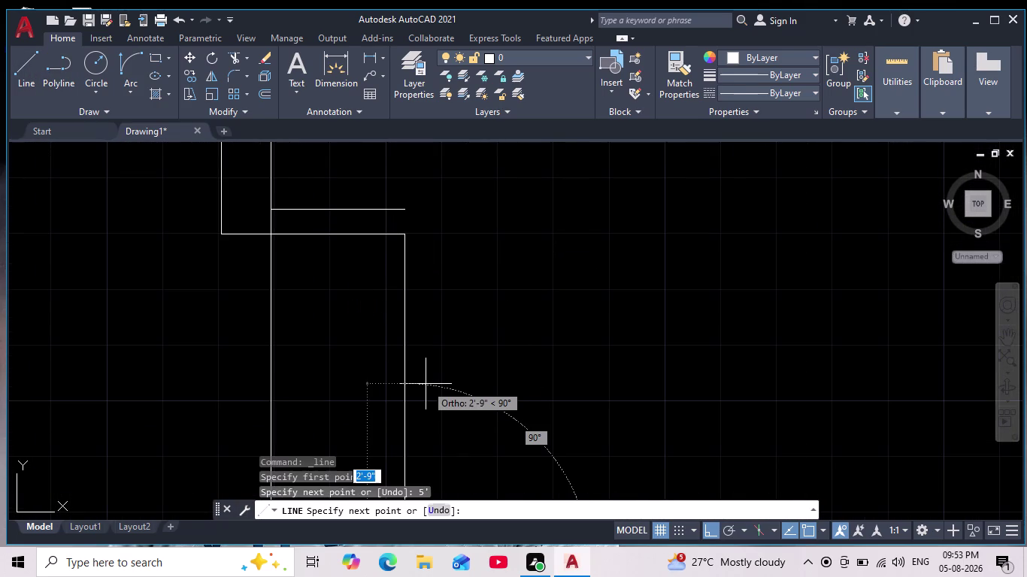
scroll(down, 3)
middle_drag(317, 332, 324, 292)
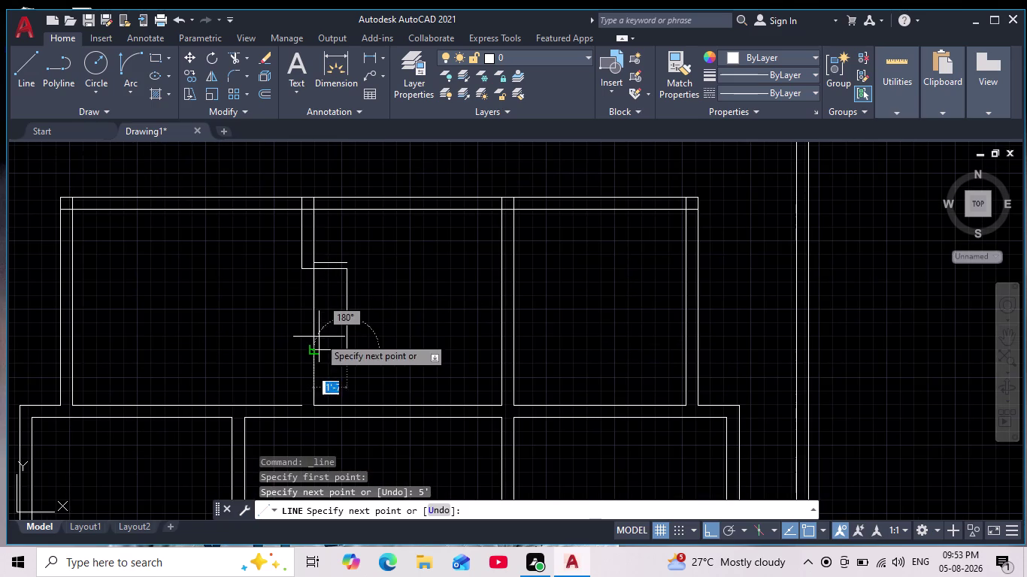
scroll(up, 3)
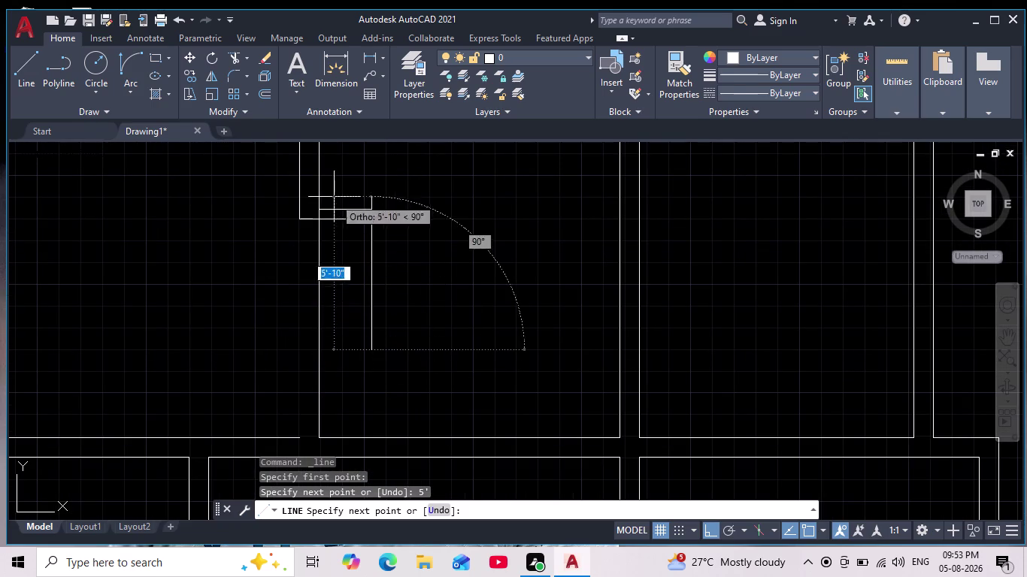
click(324, 348)
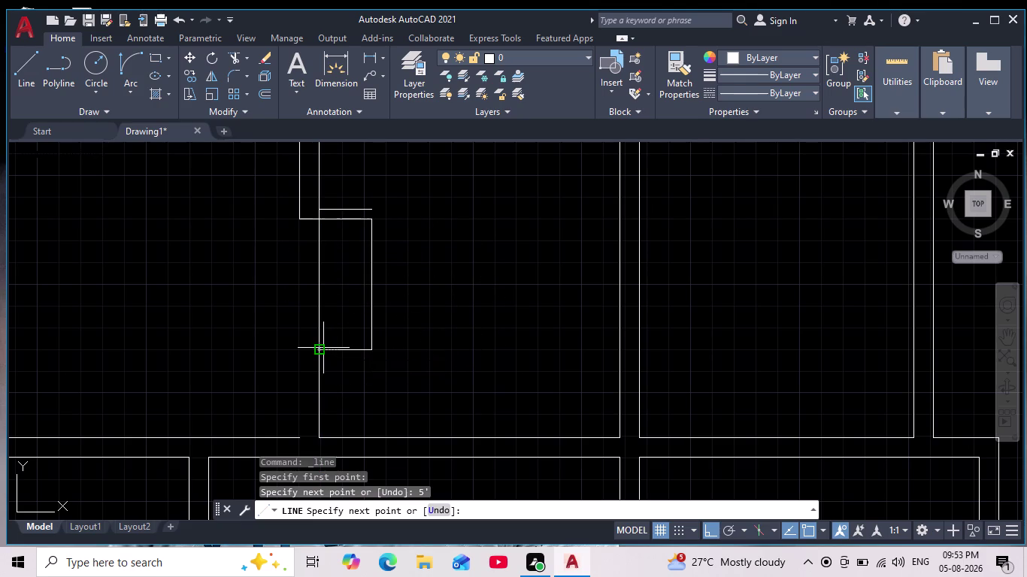
key(Escape)
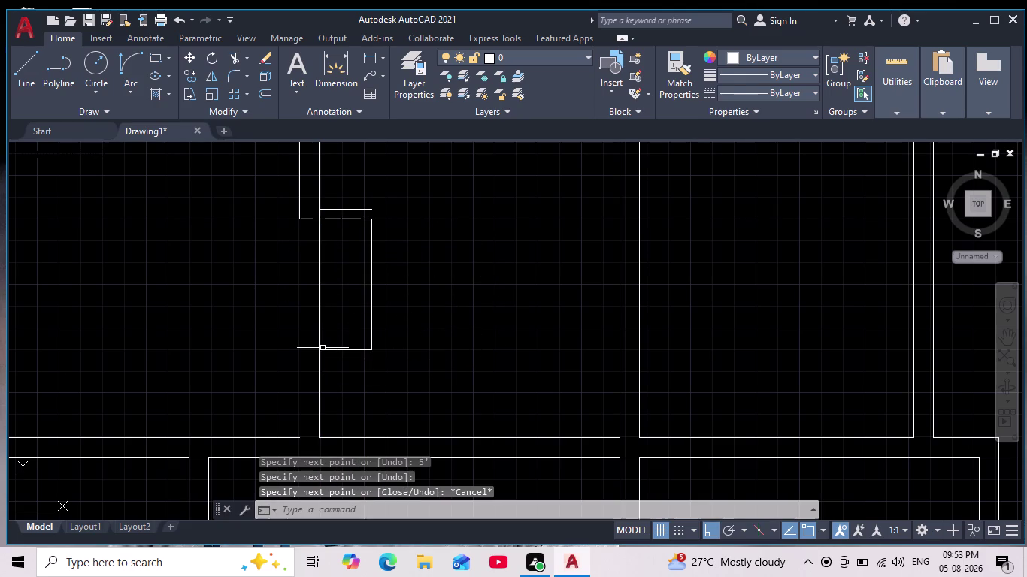
Pan across the floor plan to bring the narrow outline into view.
scroll(up, 3)
scroll(down, 3)
middle_drag(391, 257, 375, 270)
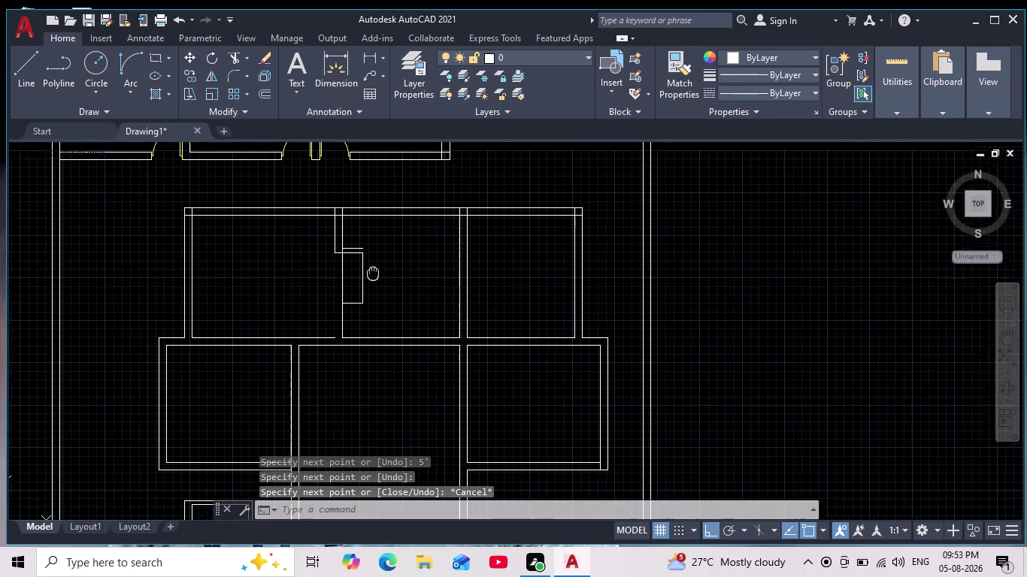
middle_drag(375, 271, 367, 276)
scroll(up, 3)
scroll(up, 3)
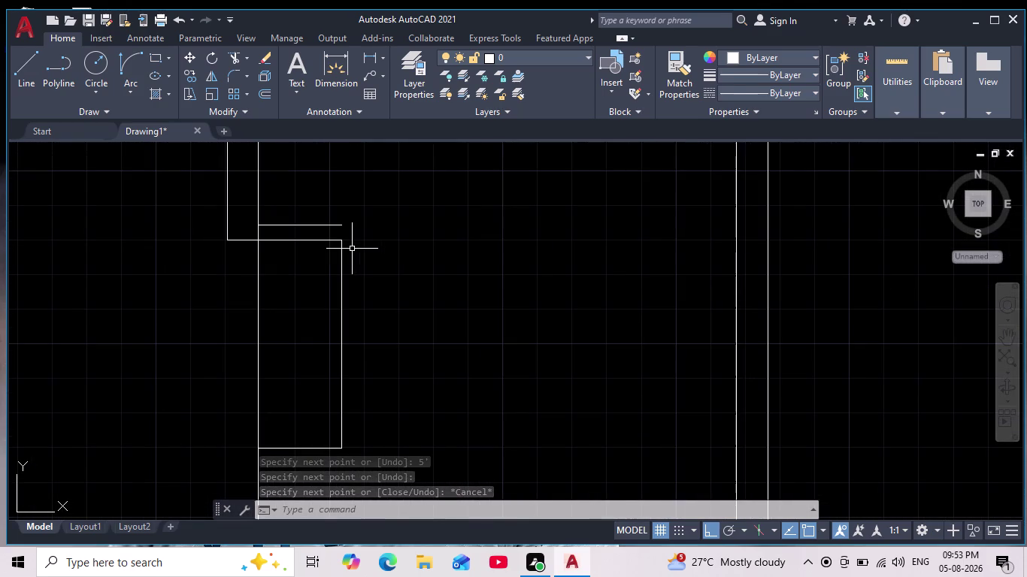
Offset the narrow outline's right line 9 inches to the right.
key(o)
key(Return)
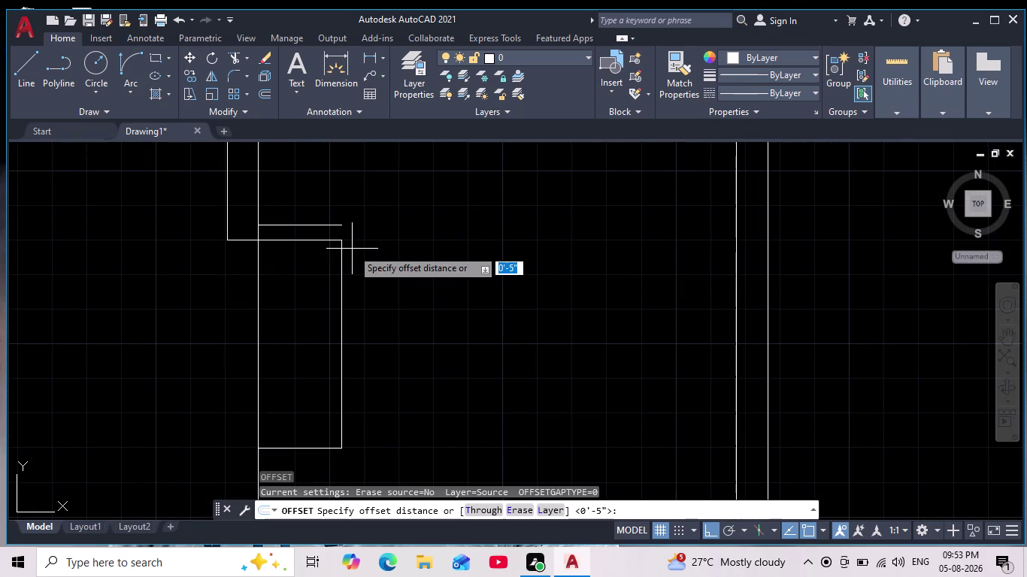
key(9)
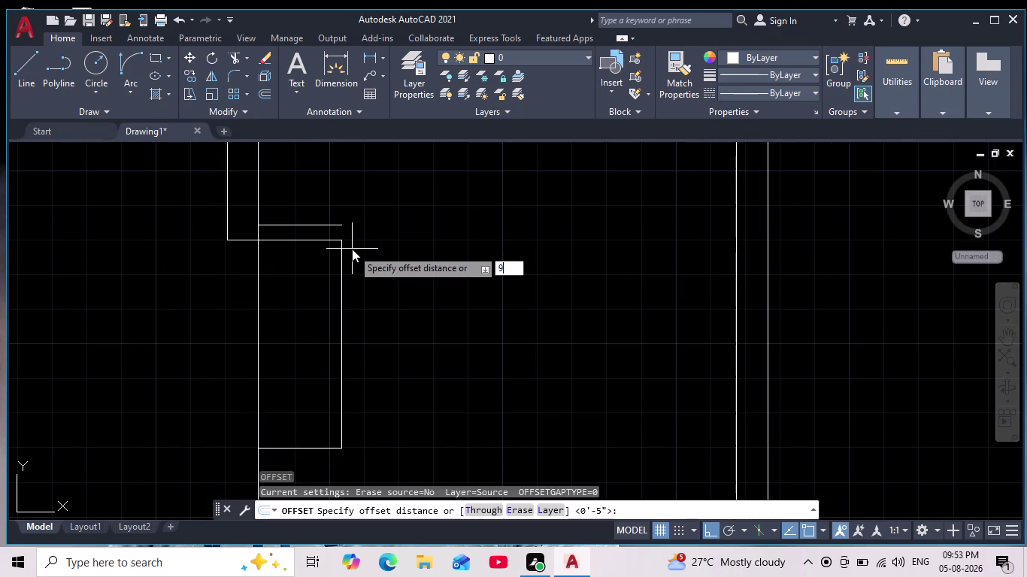
key(Return)
click(341, 318)
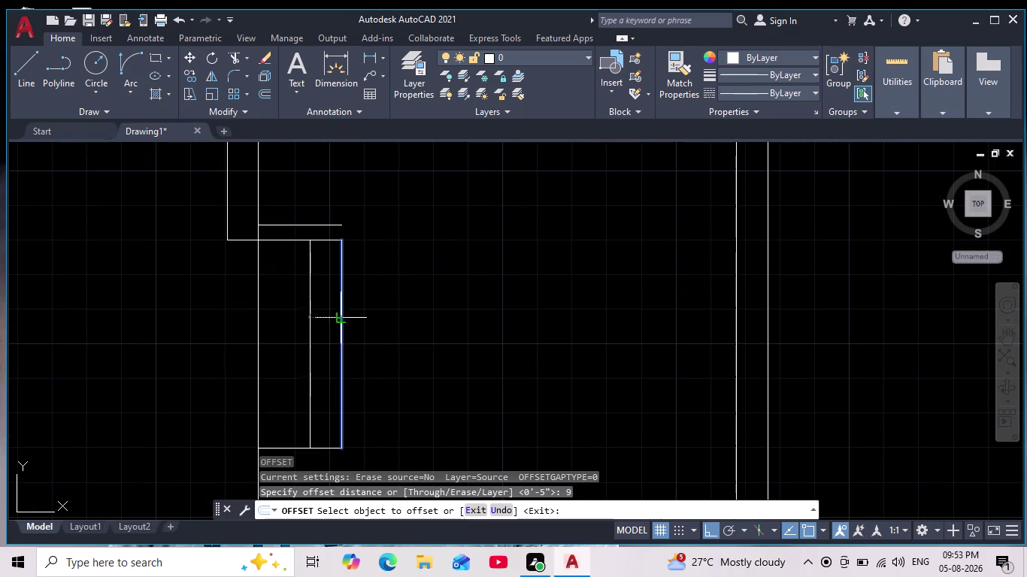
click(361, 315)
scroll(down, 3)
scroll(up, 3)
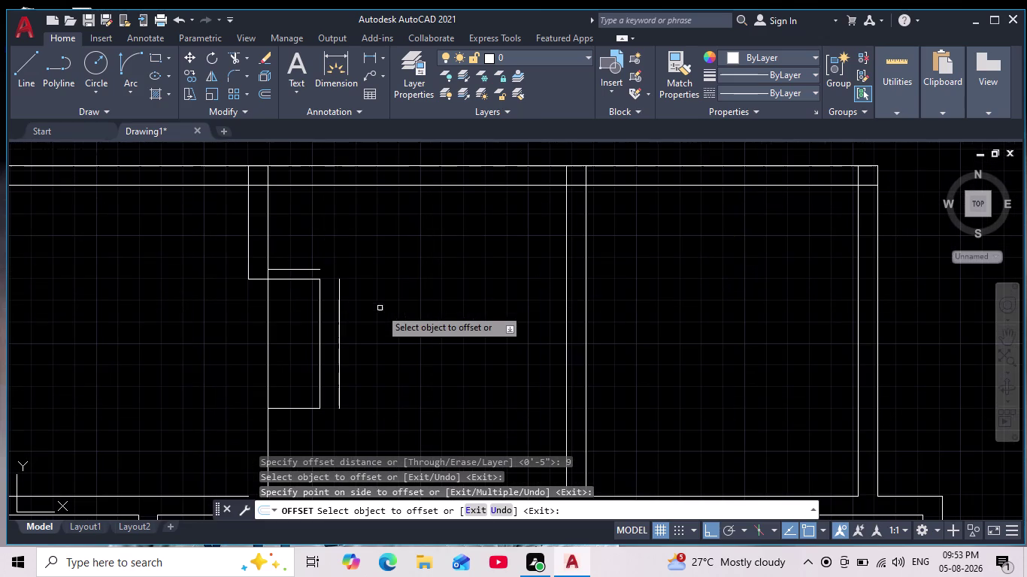
Fillet the new vertical line with the short top line into a clean corner.
click(230, 73)
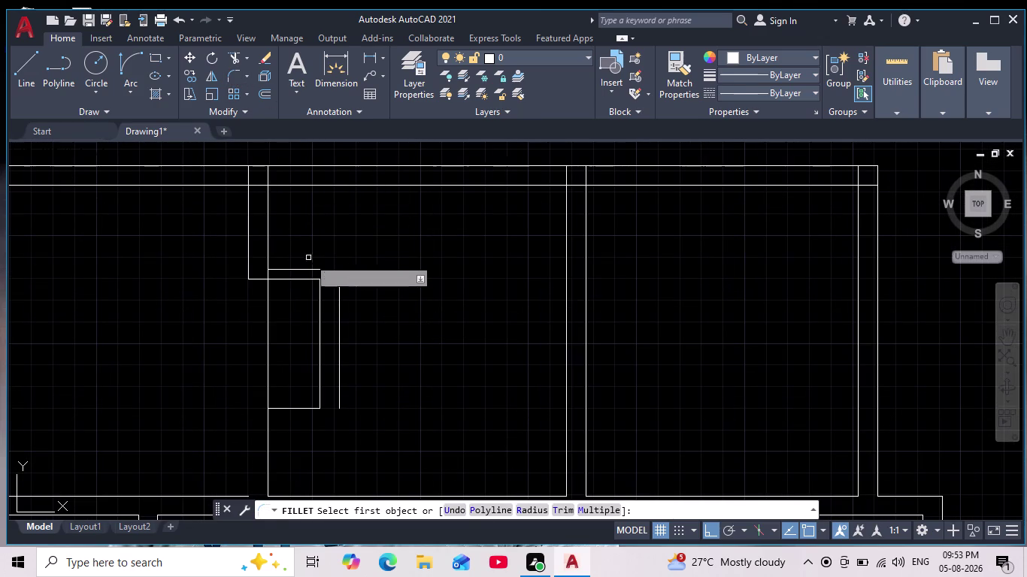
click(309, 271)
click(336, 293)
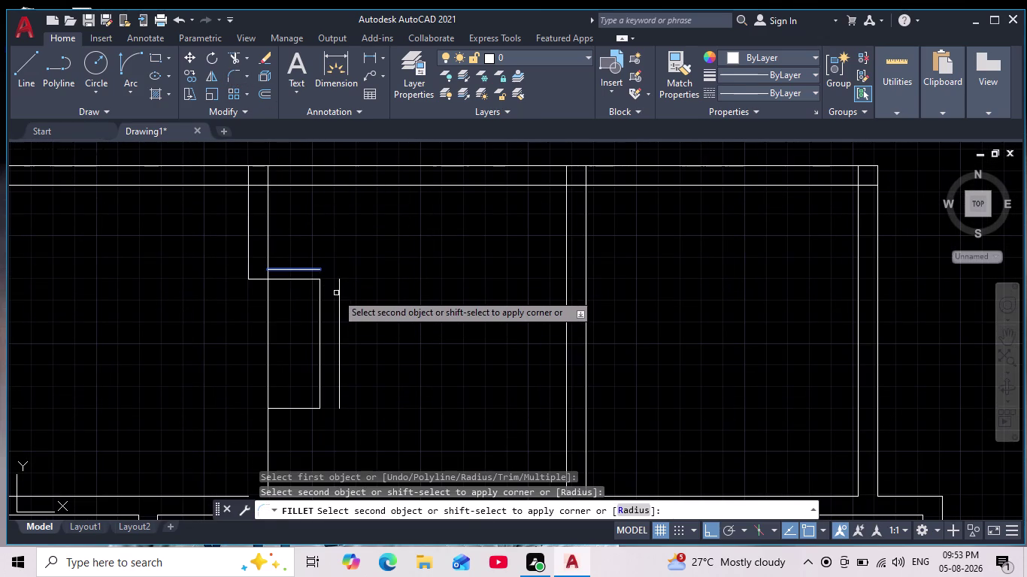
click(339, 297)
scroll(down, 3)
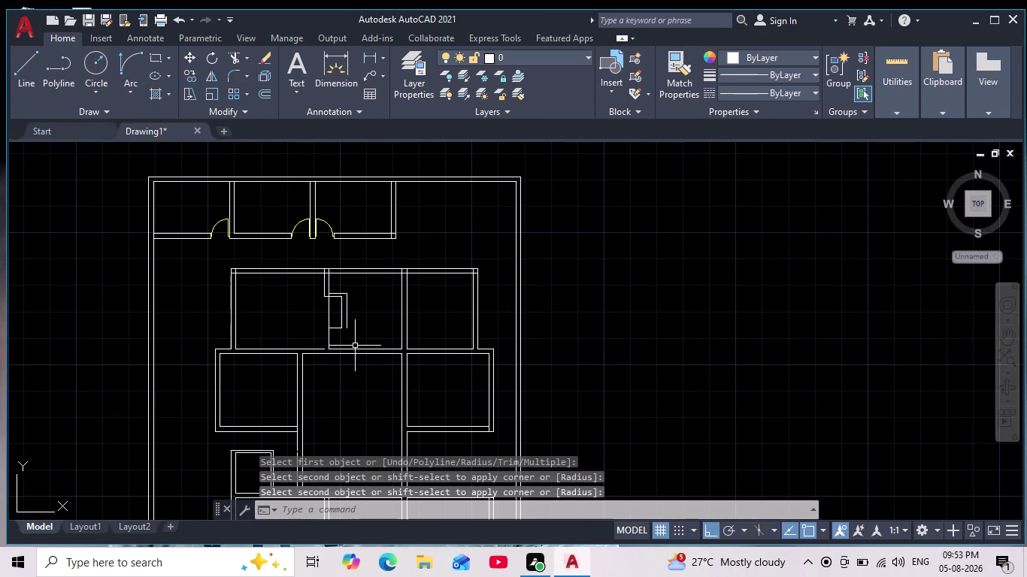
scroll(up, 3)
key(Escape)
key(Escape)
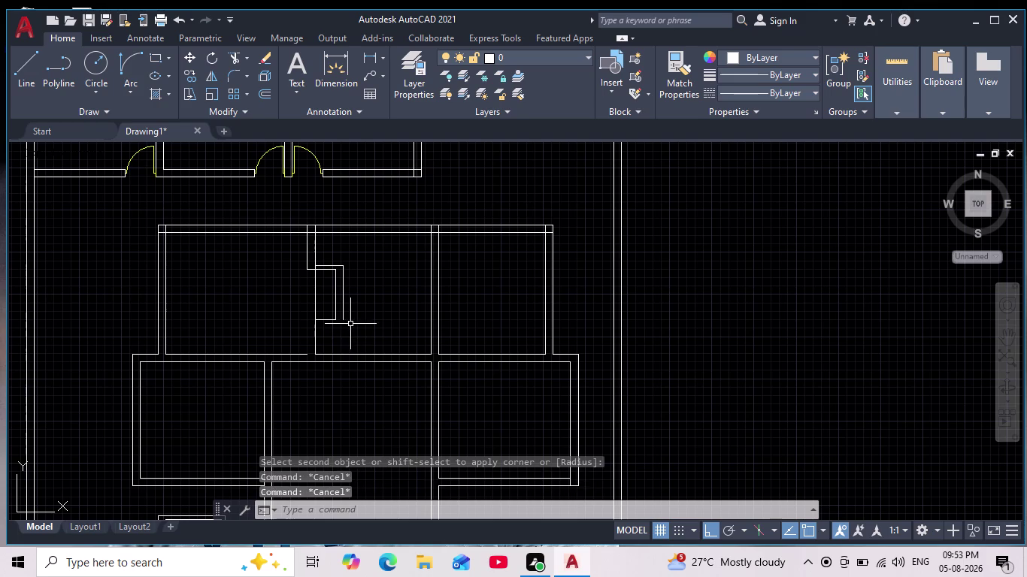
scroll(up, 3)
scroll(up, 3)
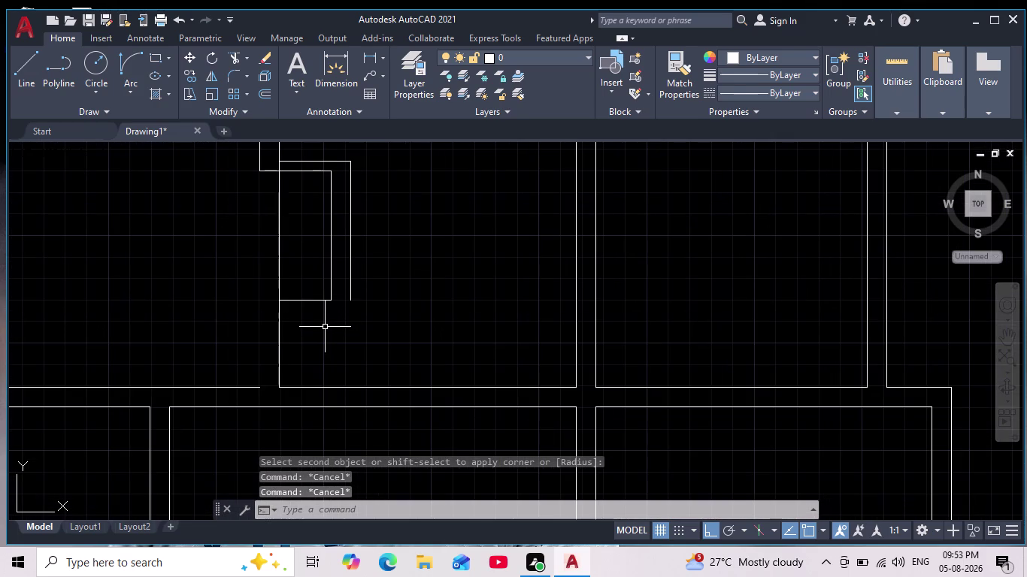
key(o)
key(Return)
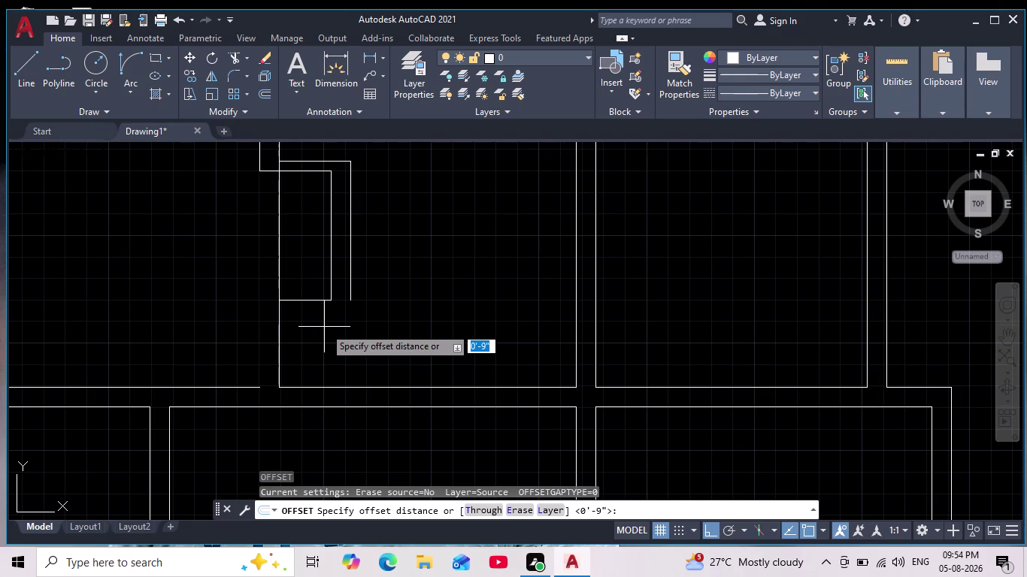
Offset the outline's bottom line 4.5 inches downward.
text(4.)
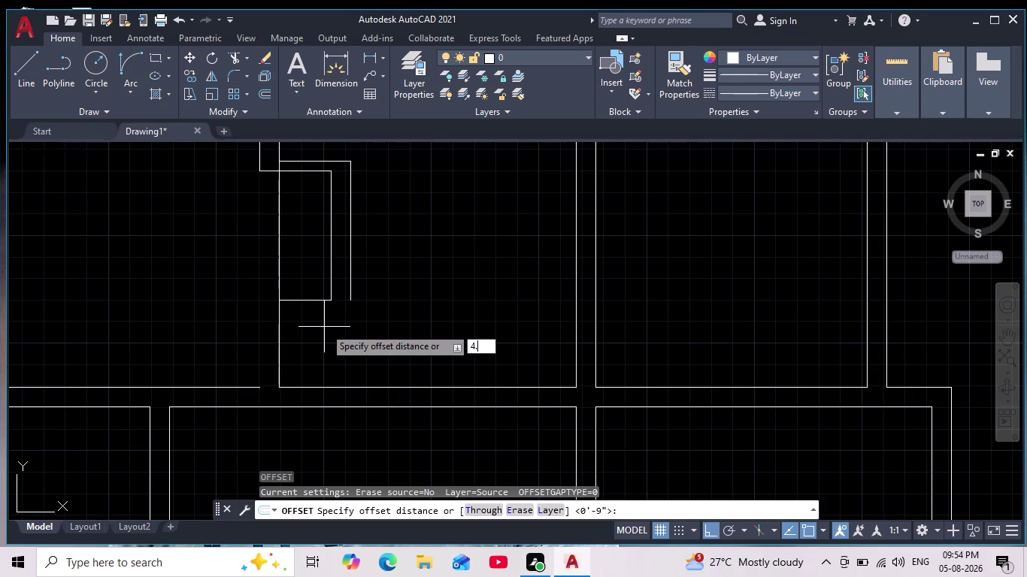
text(5)
key(Return)
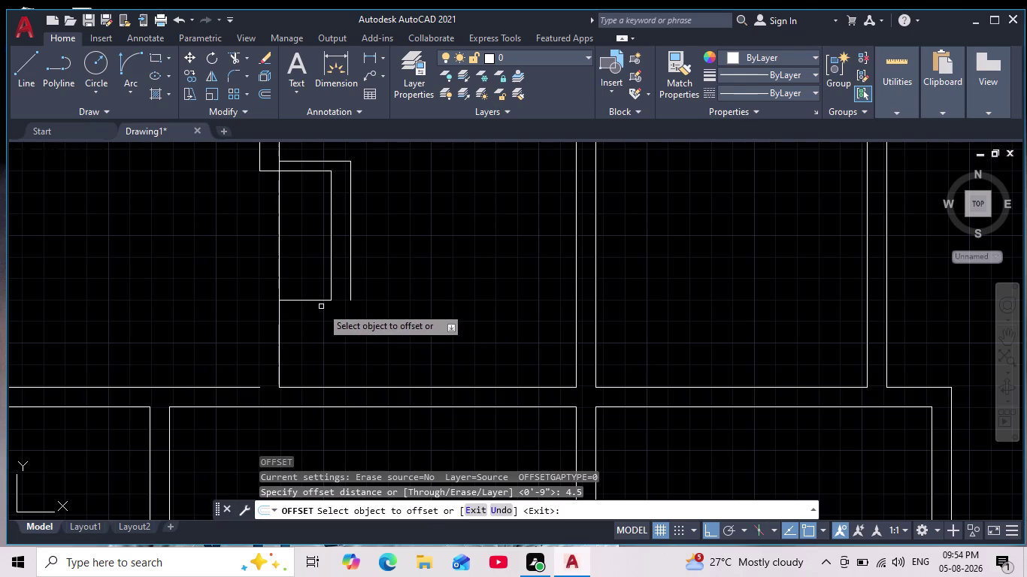
click(299, 300)
click(297, 327)
scroll(down, 3)
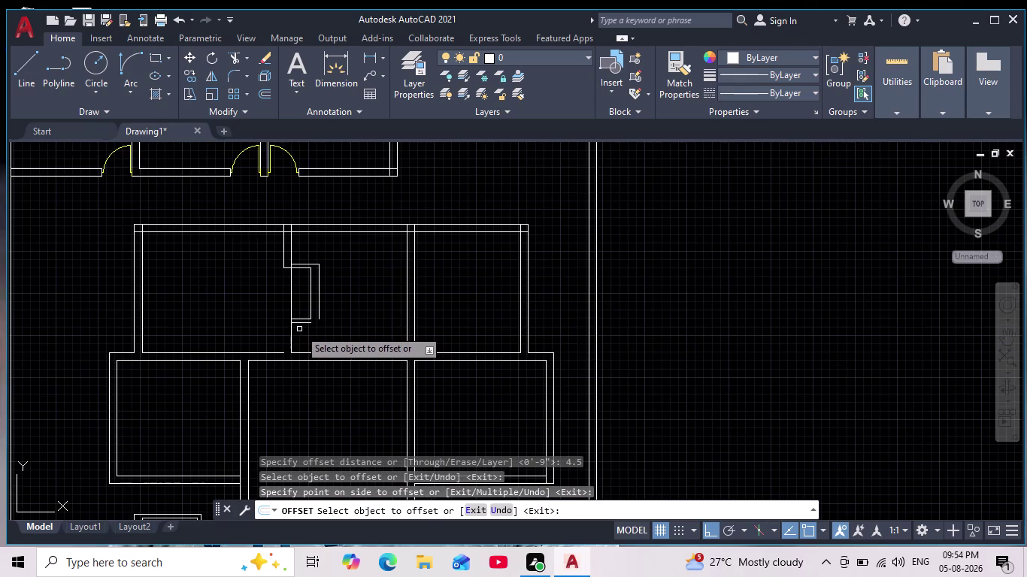
scroll(up, 3)
key(Escape)
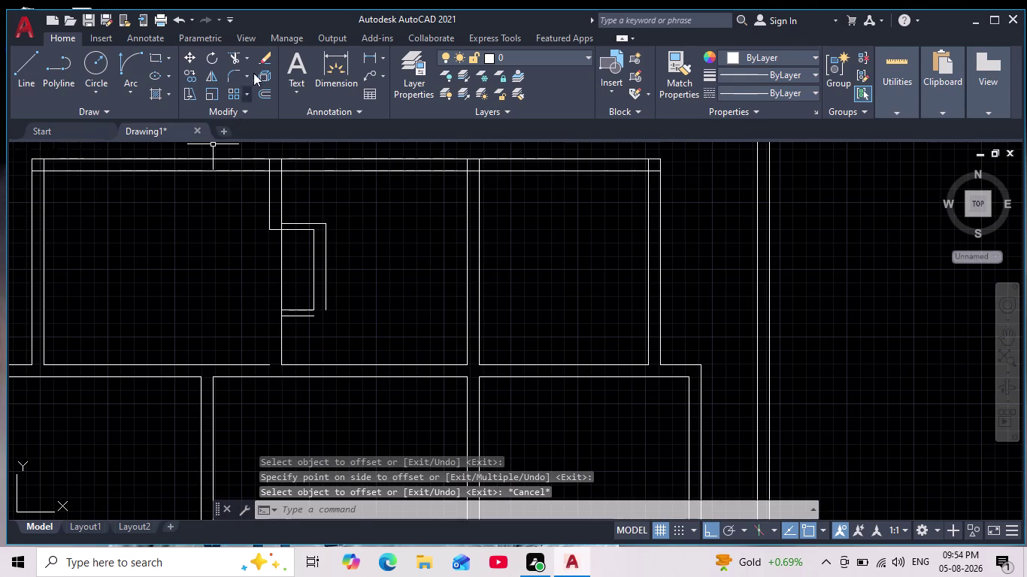
Fillet the new bottom line with the outer vertical line to close the corner.
click(234, 79)
scroll(up, 3)
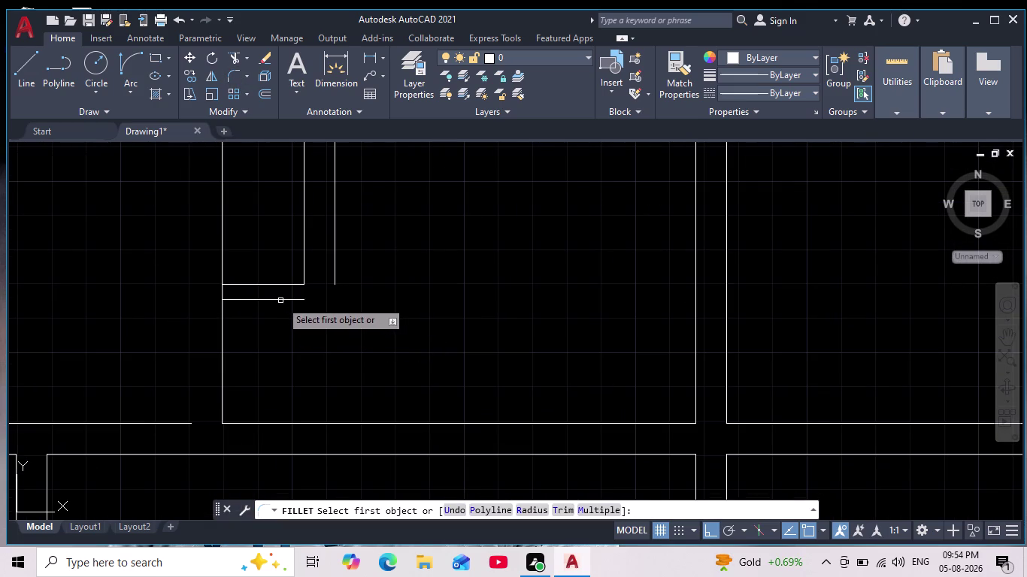
click(280, 300)
click(334, 251)
scroll(down, 3)
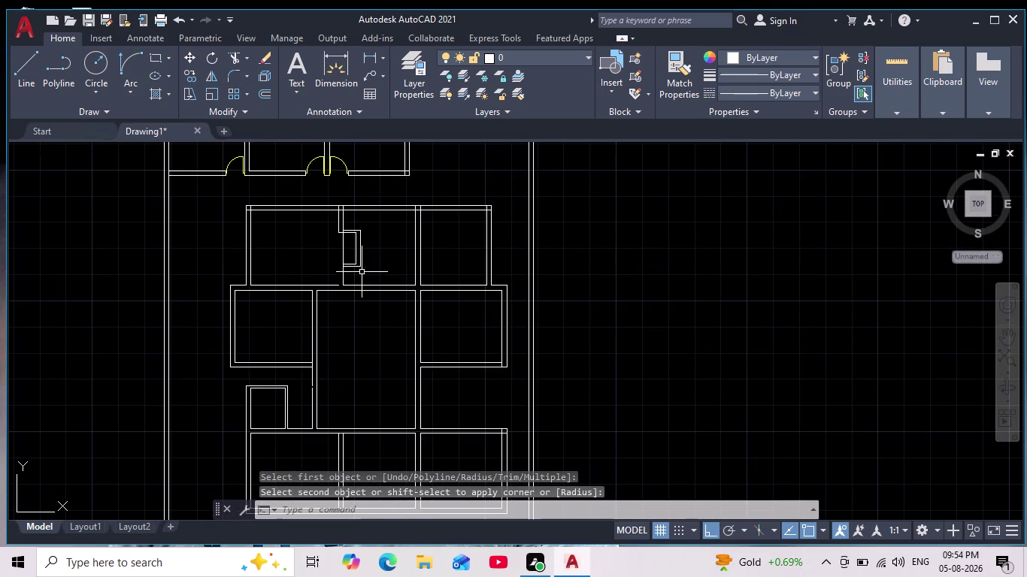
key(Escape)
key(Escape)
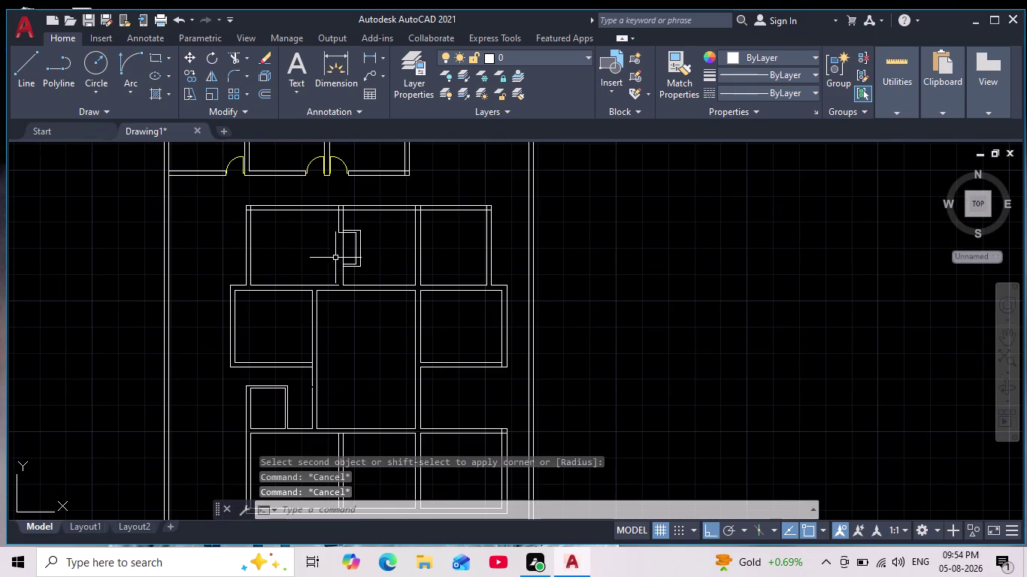
scroll(up, 3)
middle_drag(350, 252, 323, 252)
scroll(up, 3)
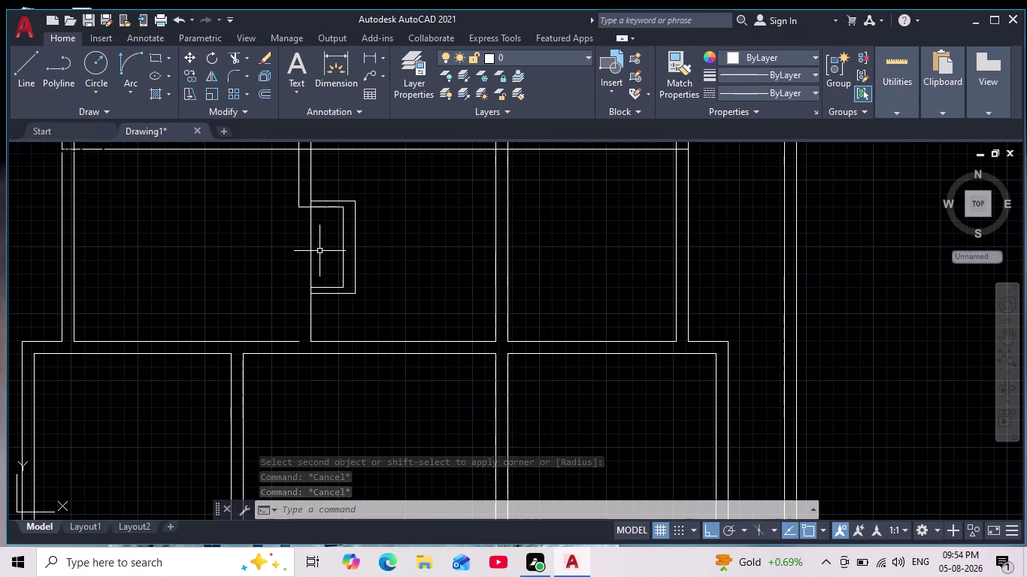
scroll(up, 3)
scroll(down, 3)
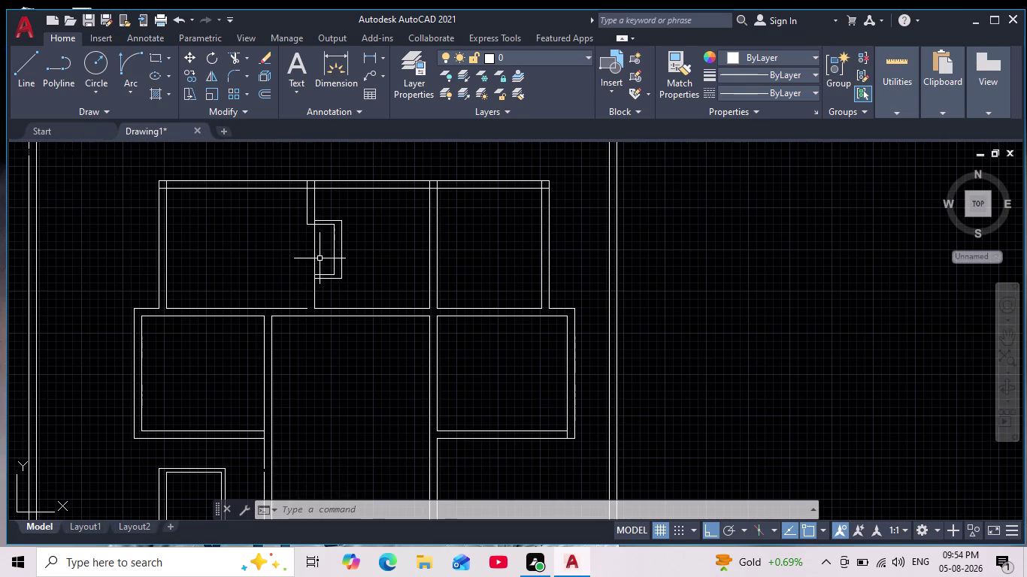
scroll(up, 3)
middle_drag(319, 269, 311, 320)
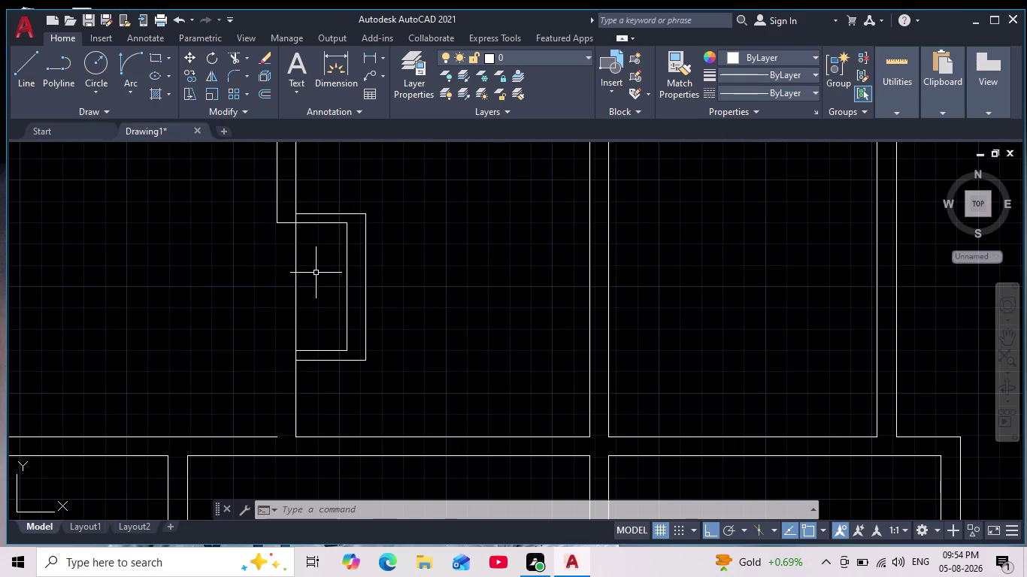
scroll(up, 3)
scroll(down, 3)
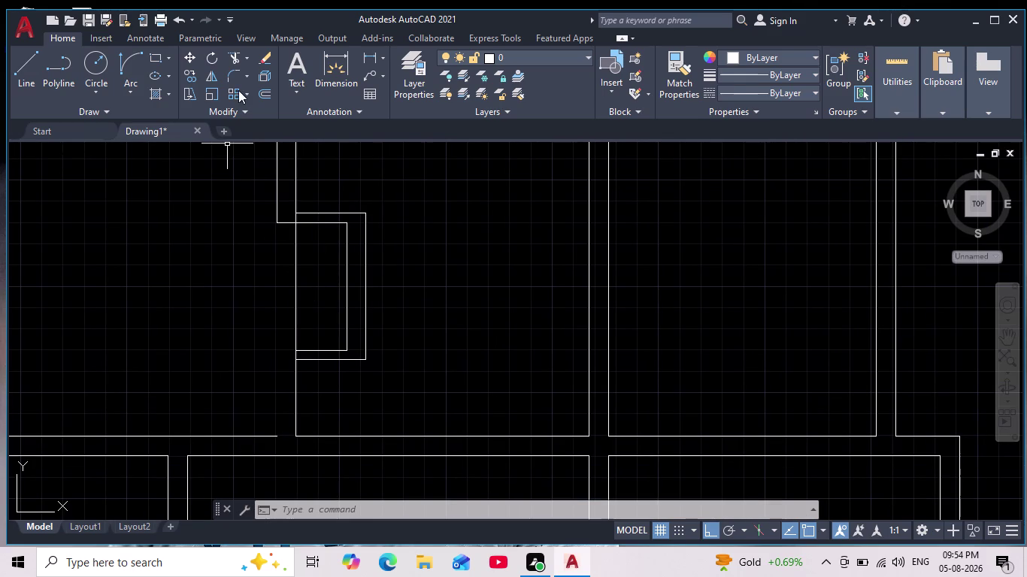
Trim the overlapping wall lines inside the narrow outline with a fence.
click(235, 55)
scroll(up, 3)
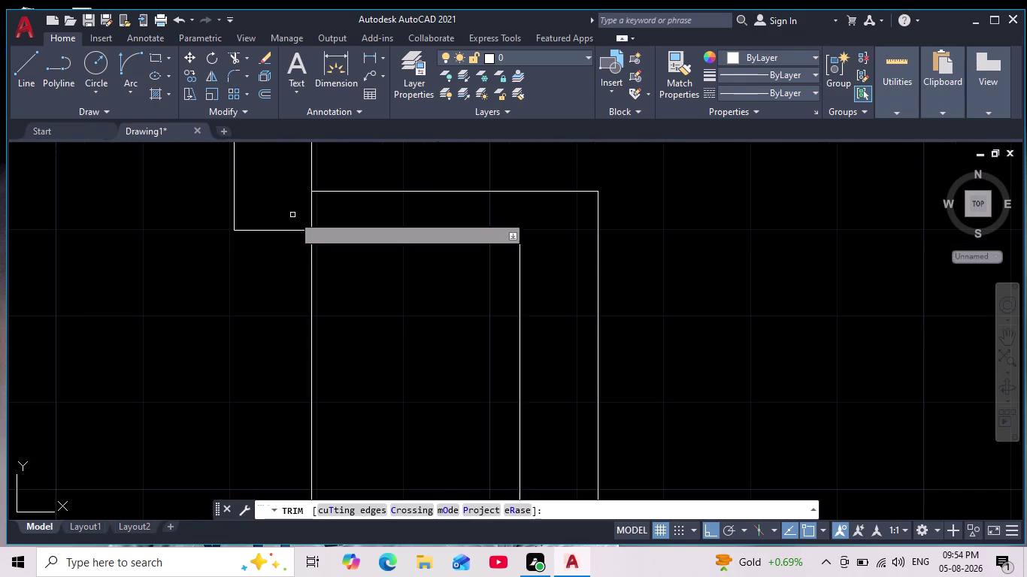
drag(292, 214, 336, 206)
scroll(down, 3)
middle_drag(238, 310, 272, 224)
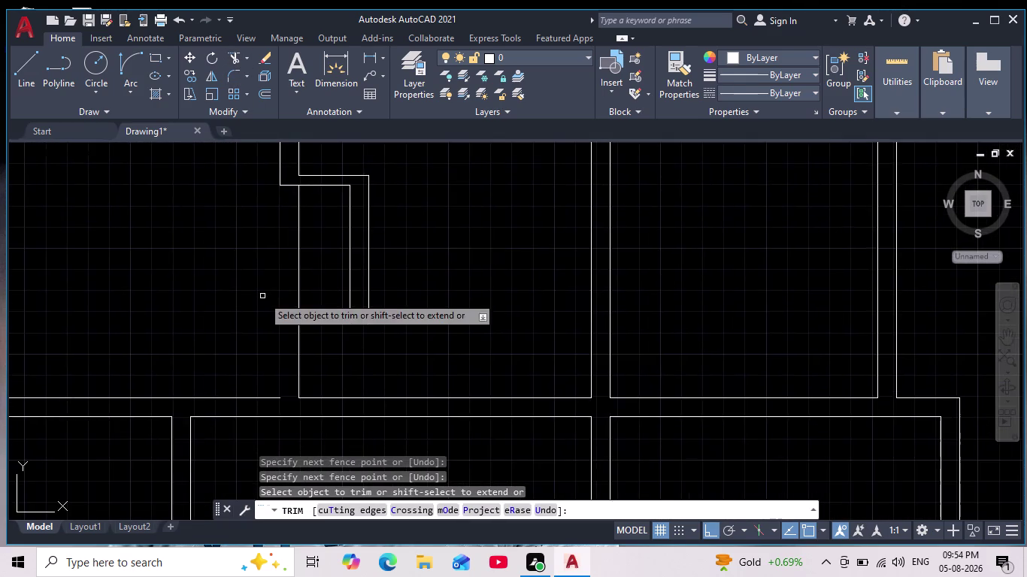
scroll(up, 3)
Fence-trim the remaining crossing inner wall segments, then end the trim.
drag(411, 221, 268, 263)
scroll(down, 3)
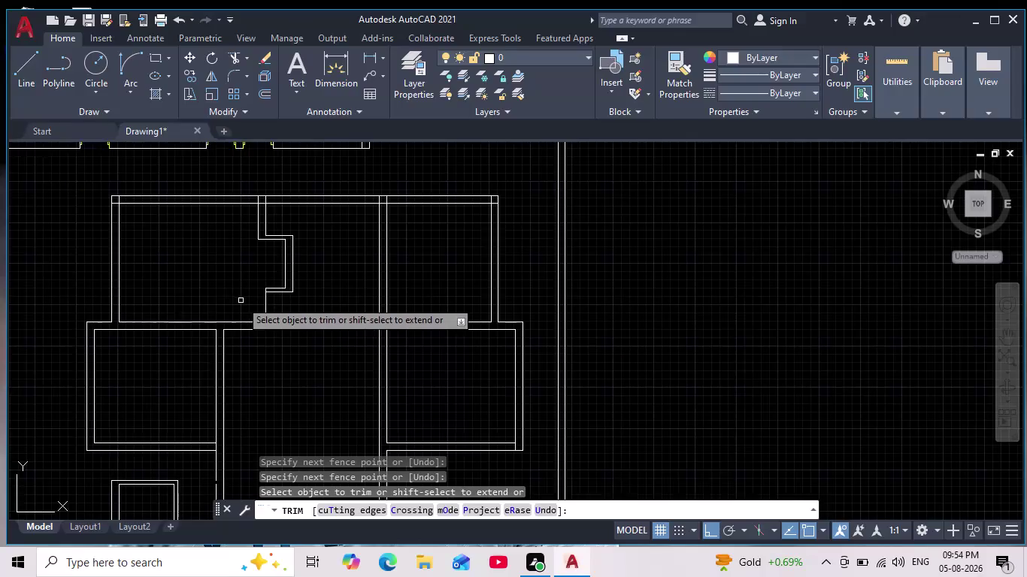
scroll(up, 3)
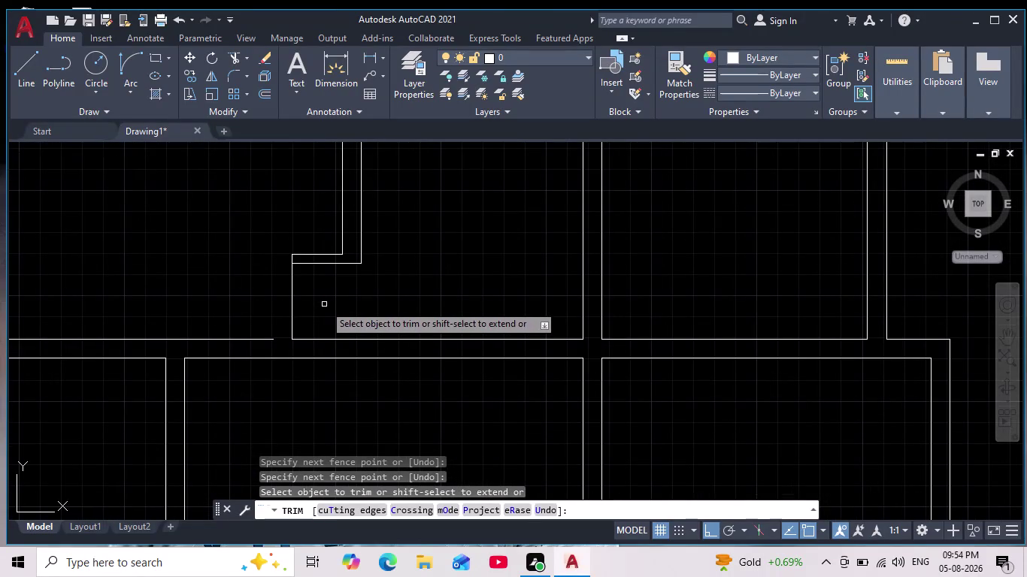
drag(321, 304, 311, 305)
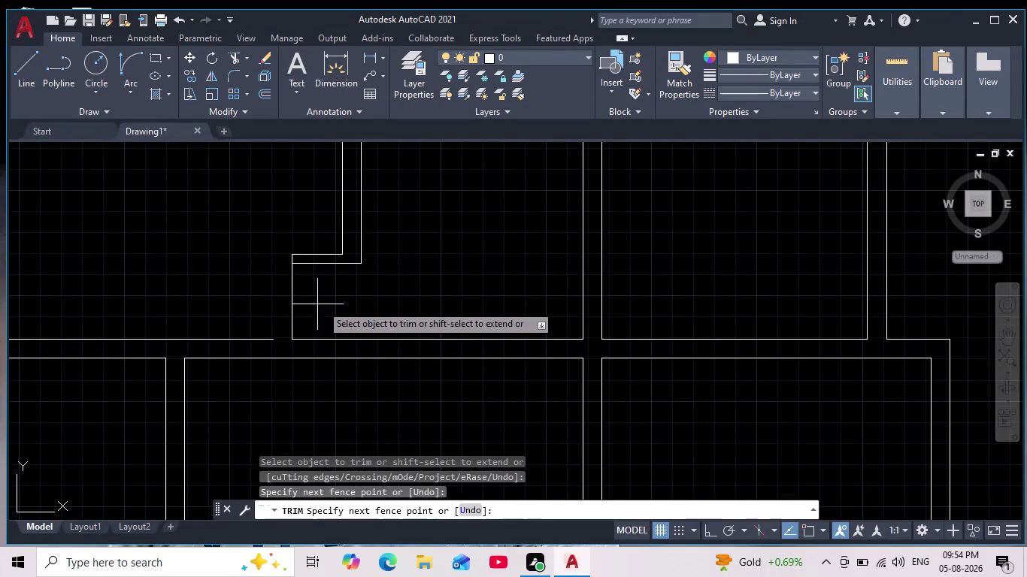
drag(311, 305, 265, 309)
scroll(down, 3)
scroll(up, 3)
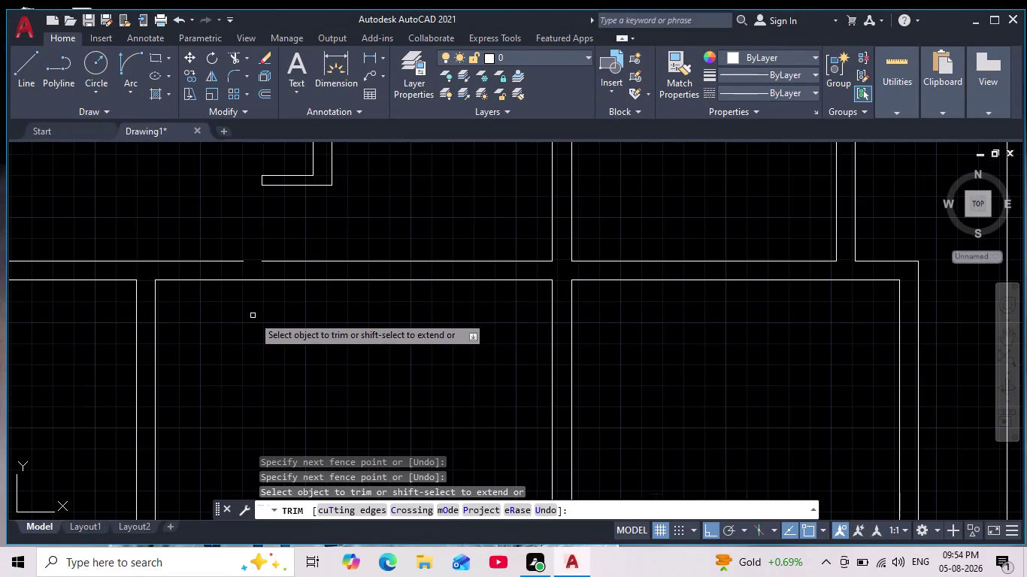
key(Escape)
key(Escape)
key(Escape)
Extend a wall line to its boundary with EX.
text(ex)
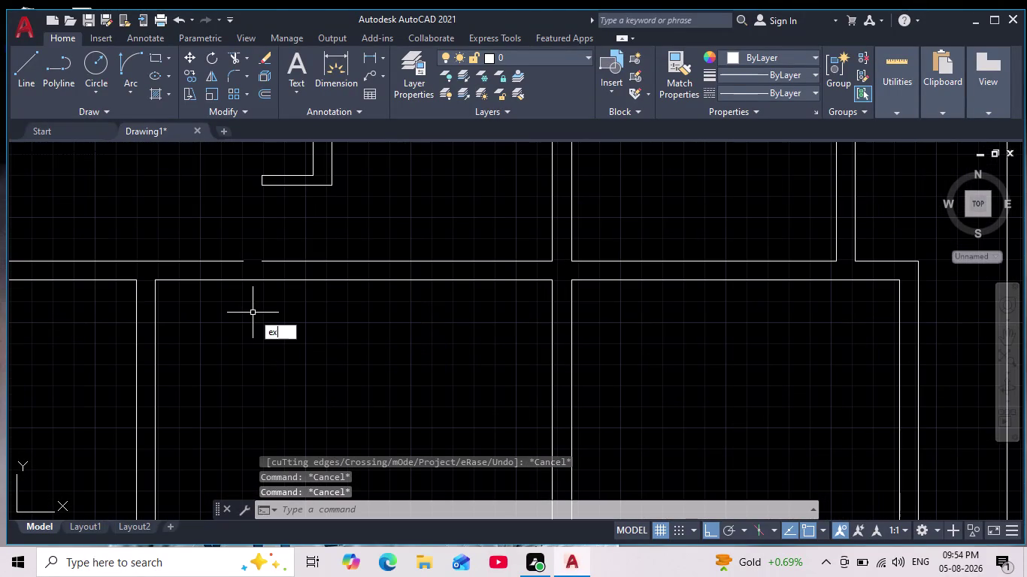
key(Return)
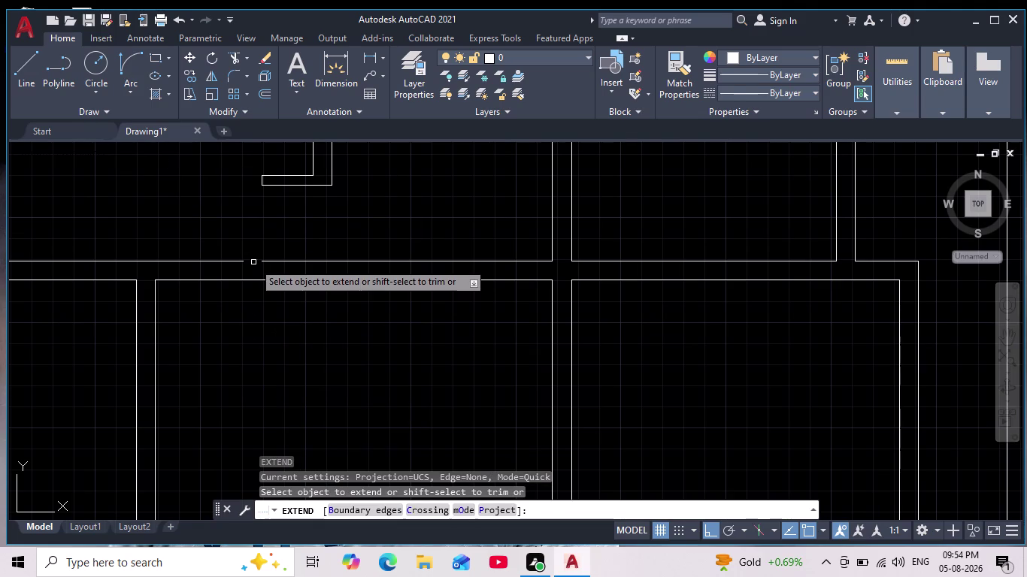
click(230, 263)
scroll(down, 3)
key(Escape)
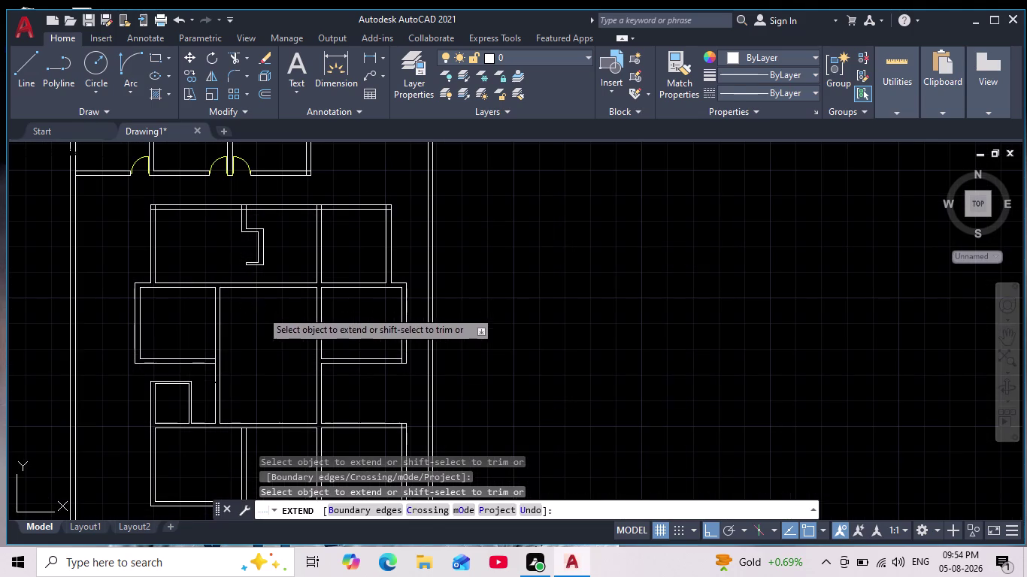
key(Escape)
scroll(up, 3)
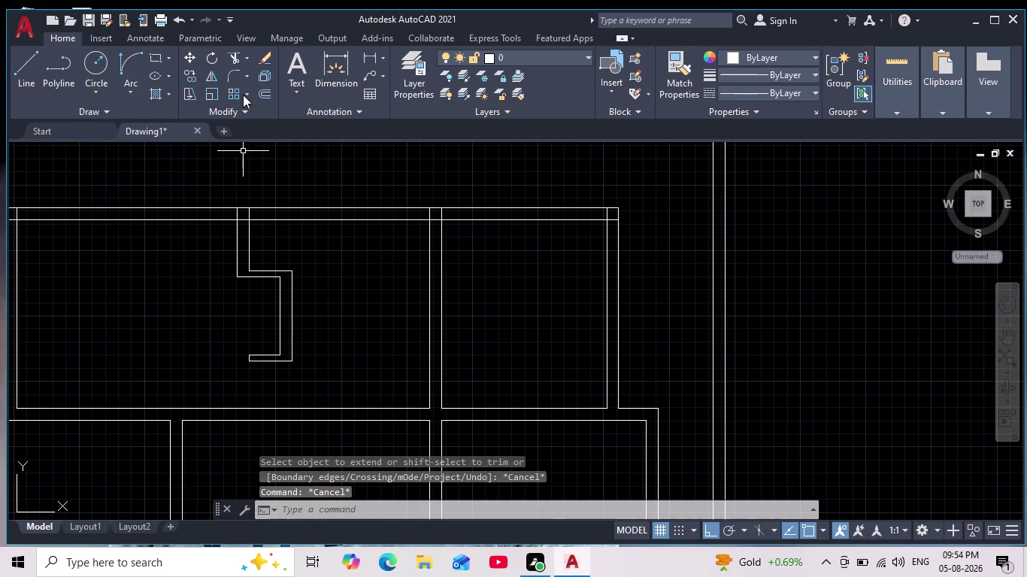
click(234, 56)
scroll(up, 3)
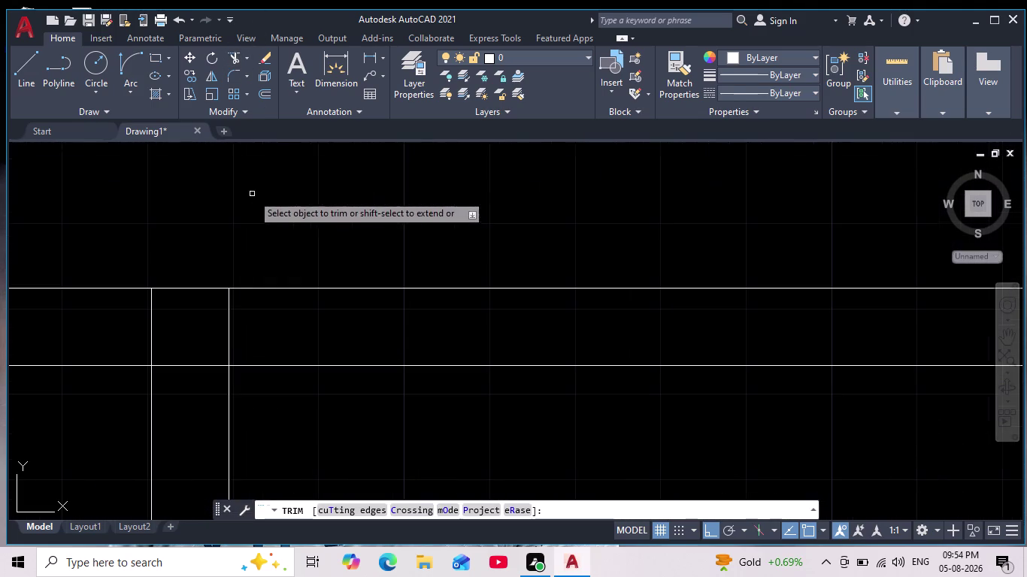
Trim the overlapping and crossing lines at the first interior wall junction.
drag(131, 333, 290, 326)
drag(203, 342, 205, 440)
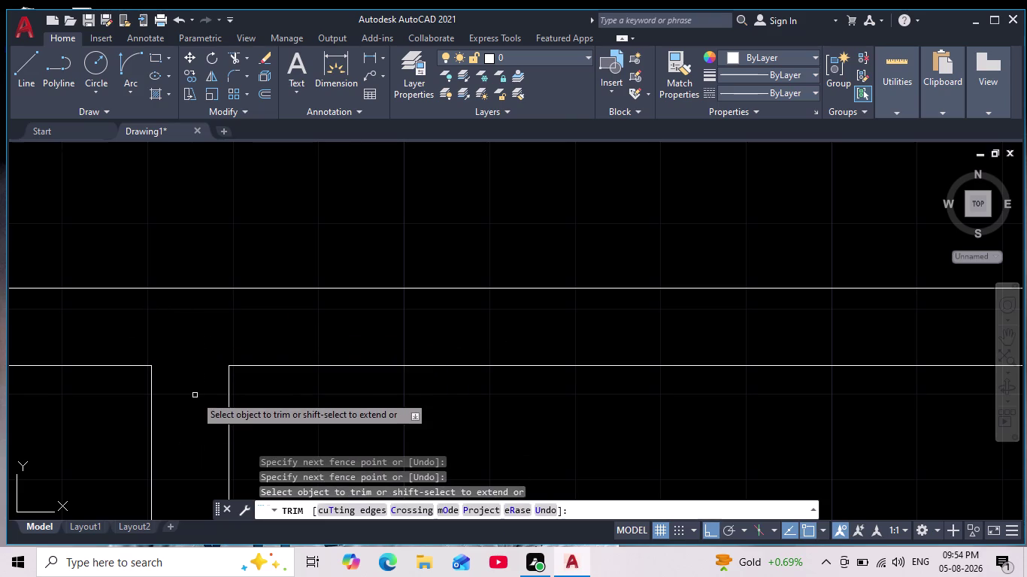
key(Escape)
key(Escape)
key(Escape)
Trim the overlapping wall lines at the next junction with two fences.
scroll(down, 3)
middle_drag(263, 347, 256, 315)
scroll(down, 3)
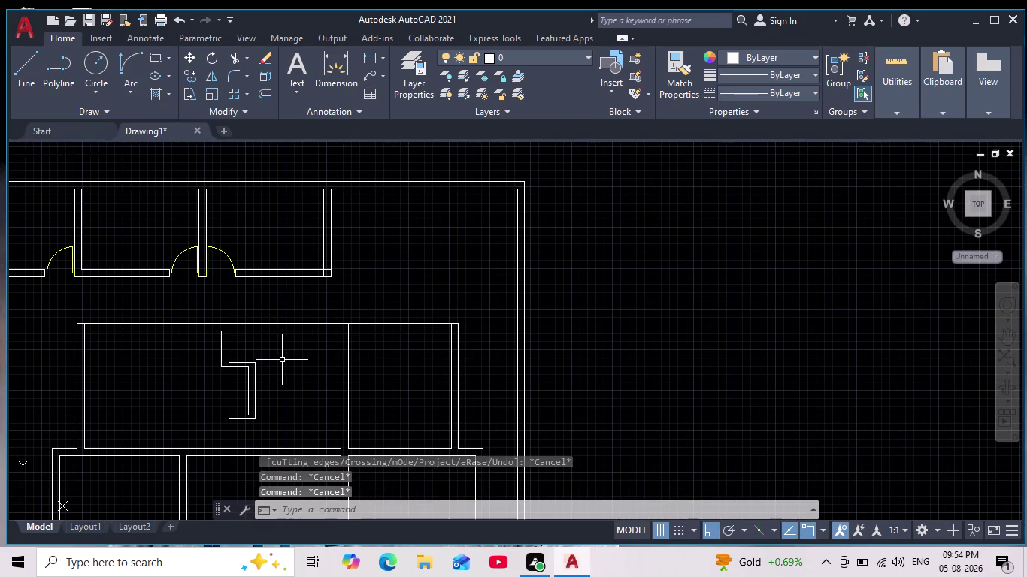
middle_drag(282, 361, 276, 340)
key(space)
scroll(up, 3)
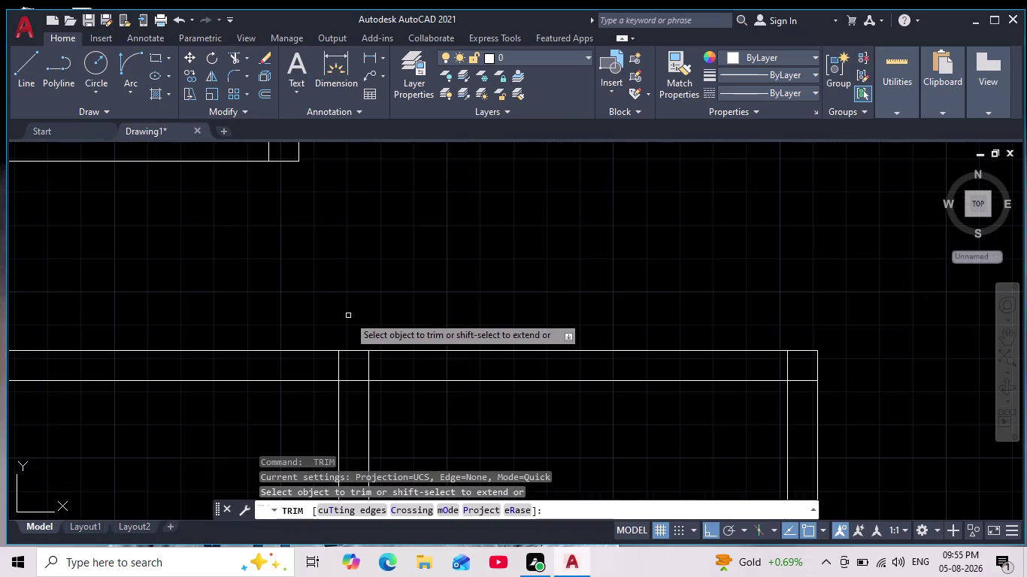
middle_drag(348, 311, 305, 177)
scroll(up, 3)
drag(223, 270, 427, 269)
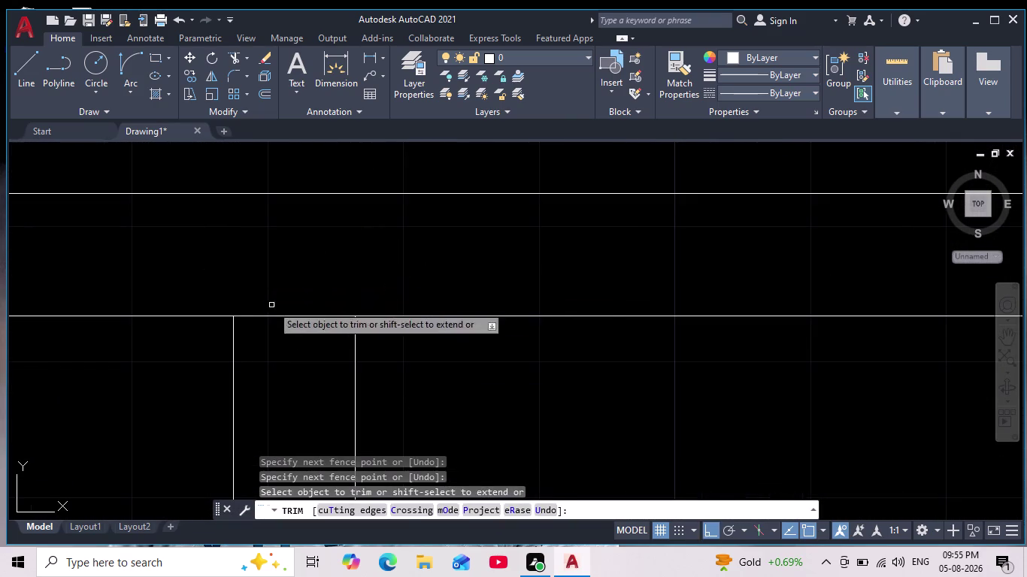
drag(272, 296, 304, 360)
scroll(down, 3)
Trim the wall lines at another corner, then view the whole floor plan.
middle_drag(426, 371, 353, 280)
scroll(up, 3)
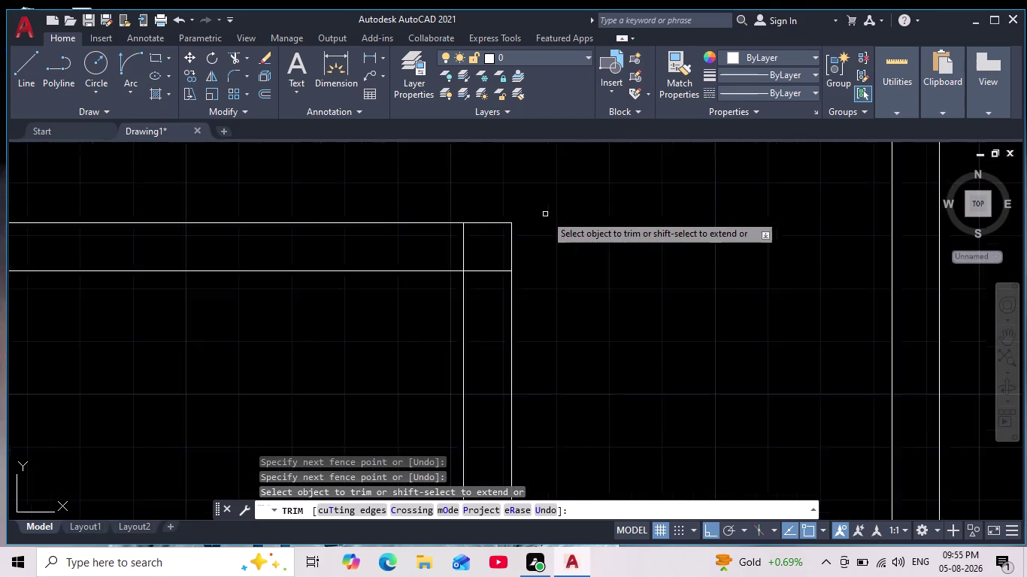
scroll(up, 3)
drag(402, 276, 473, 340)
scroll(down, 3)
middle_drag(582, 346, 581, 347)
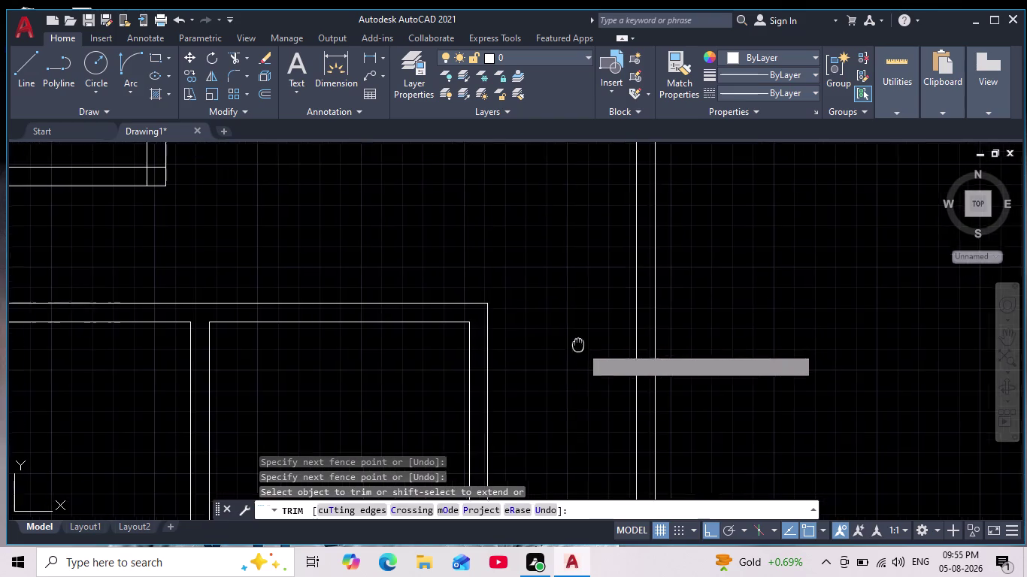
middle_drag(581, 347, 499, 225)
scroll(down, 3)
scroll(up, 3)
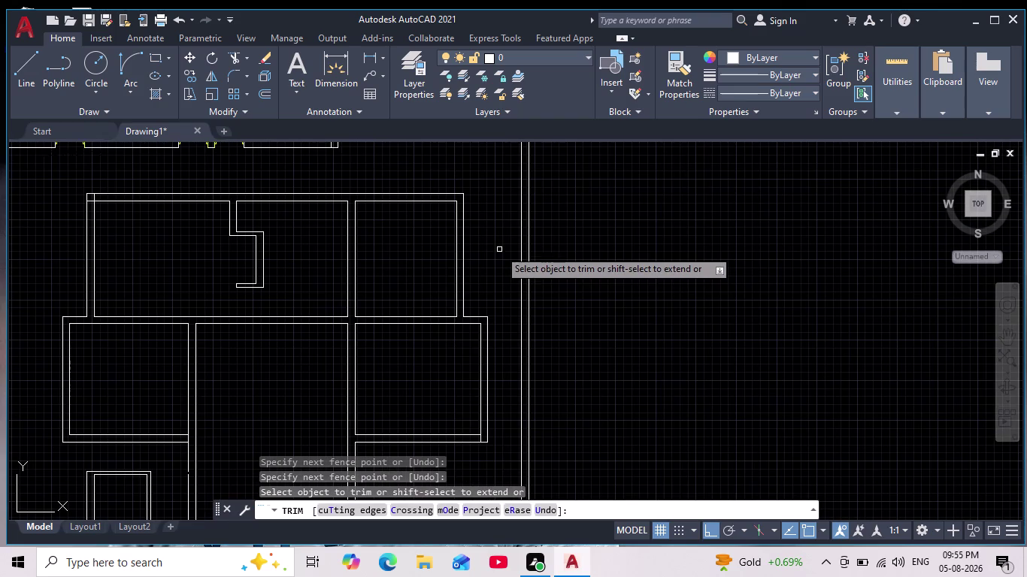
key(Escape)
key(Escape)
key(Escape)
key(Escape)
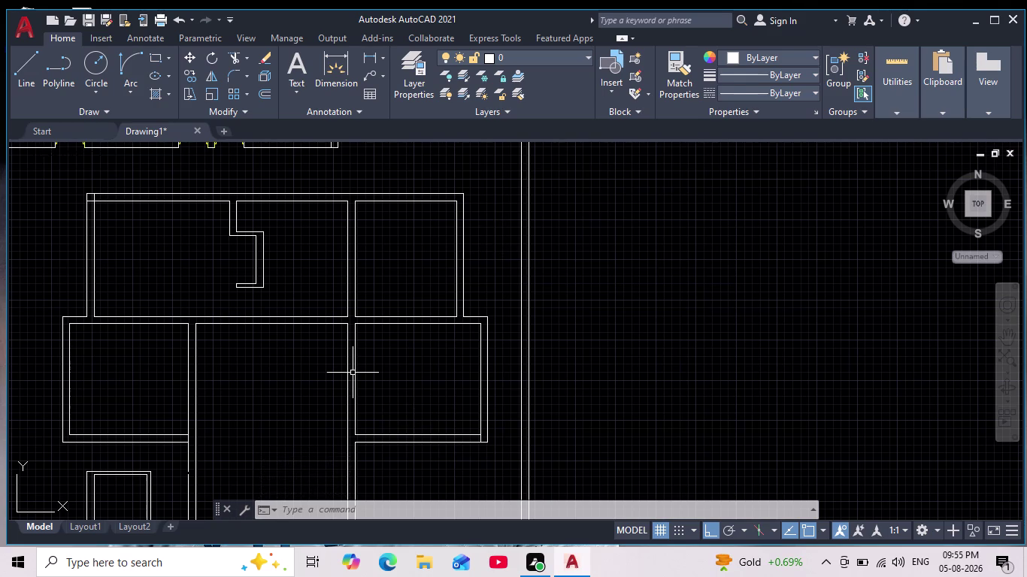
scroll(down, 3)
middle_drag(312, 404, 302, 357)
scroll(down, 3)
middle_drag(291, 351, 323, 341)
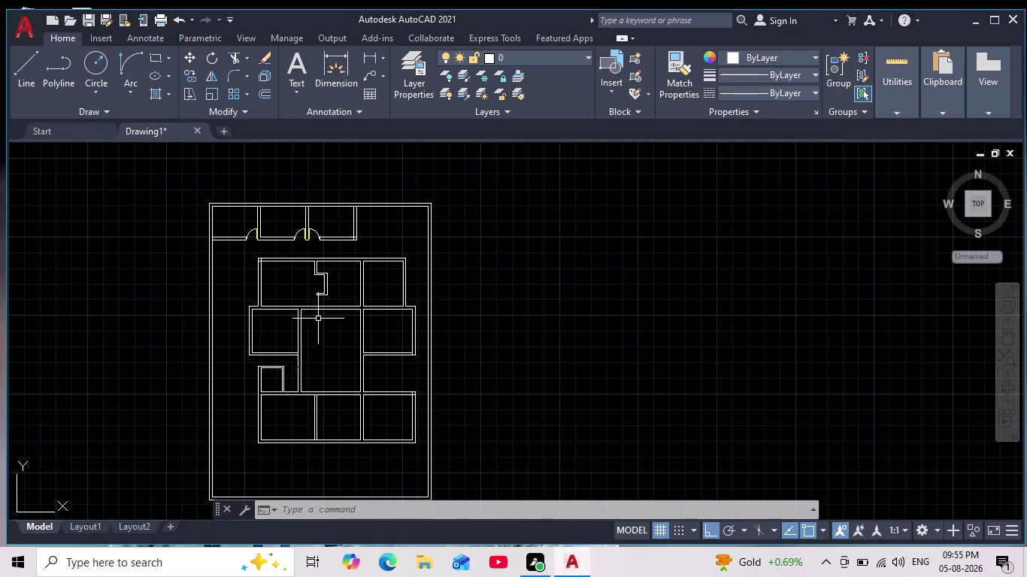
scroll(up, 3)
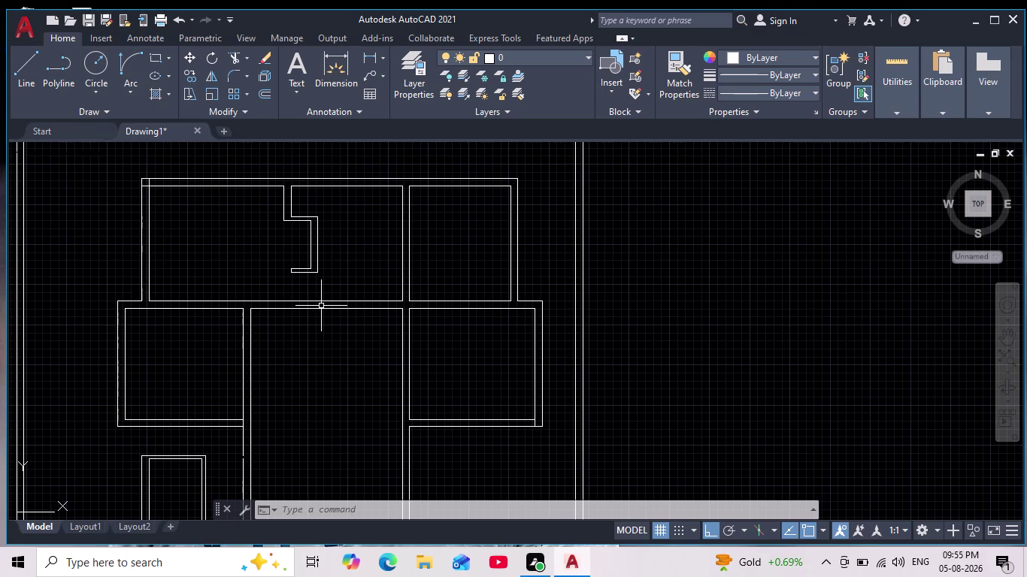
scroll(up, 3)
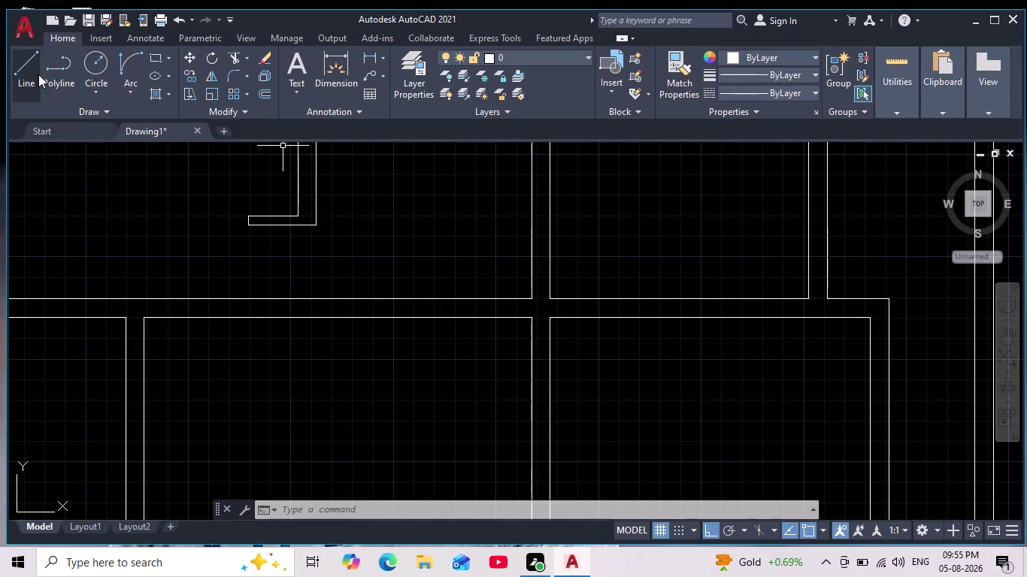
Make doors the current layer and start a door line, abandoning the first attempt.
click(587, 59)
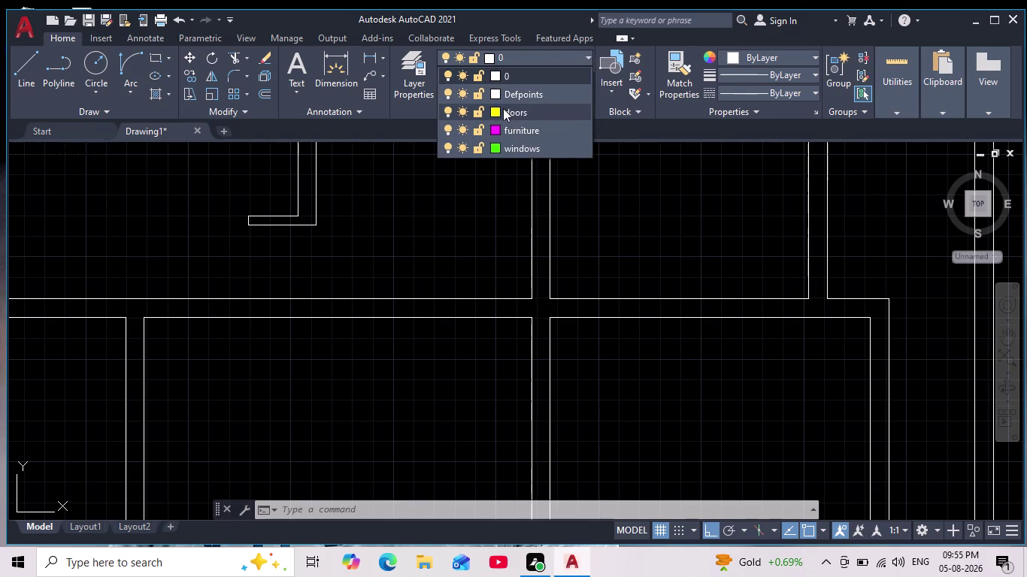
click(509, 114)
click(26, 69)
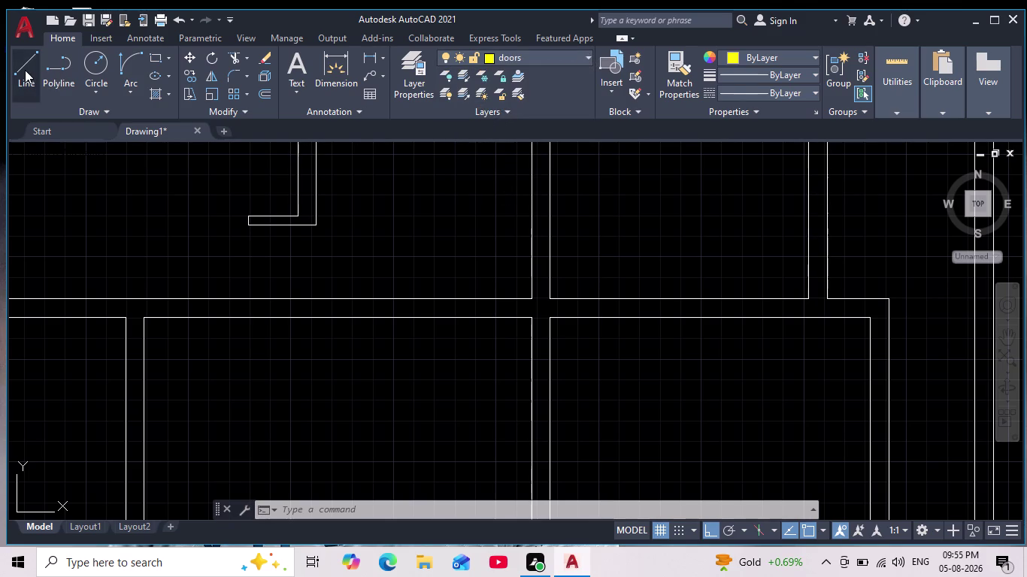
scroll(up, 3)
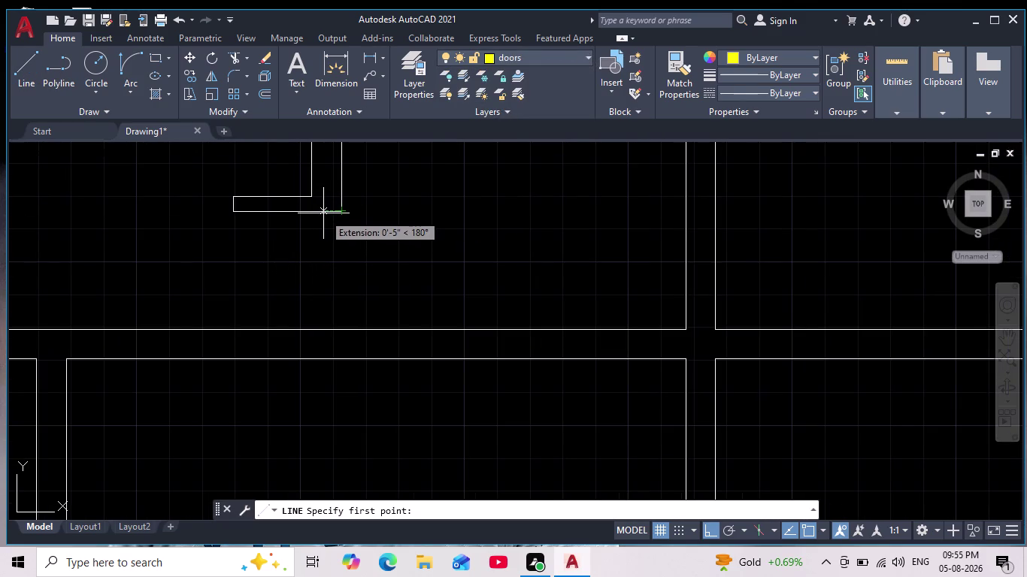
click(324, 213)
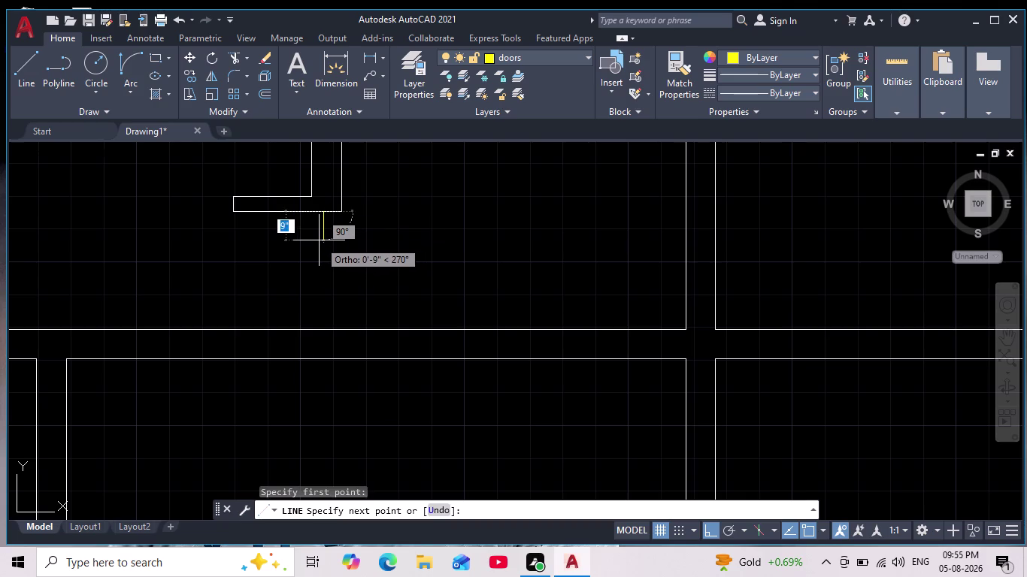
key(2)
key(Return)
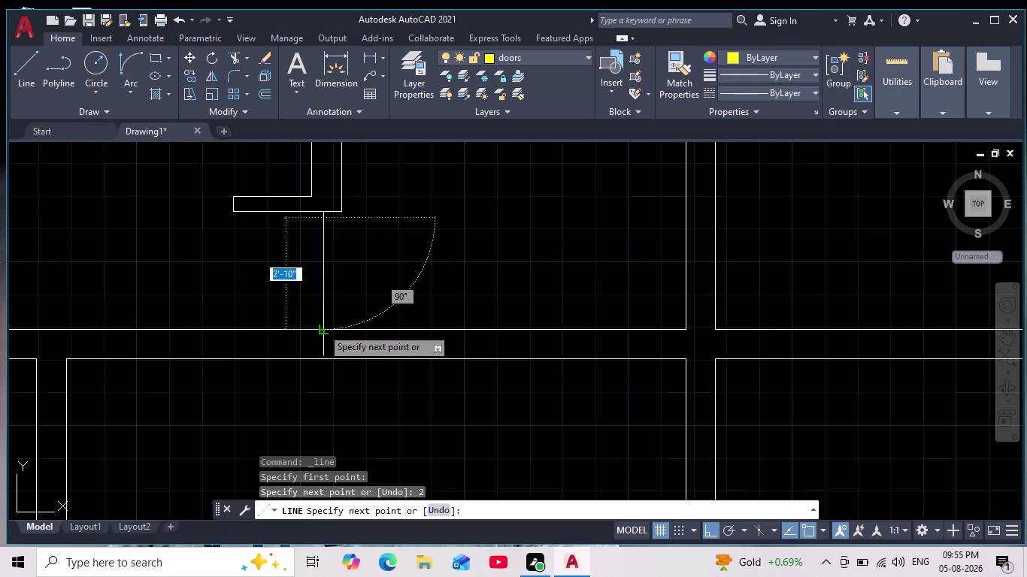
key(Escape)
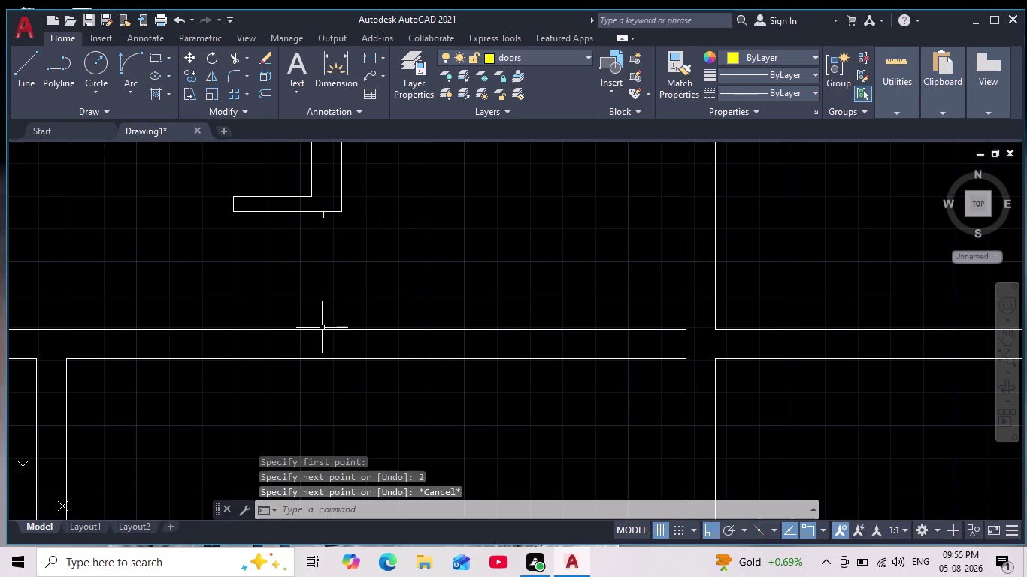
Draw a vertical door leaf line from the interior wall end to the opposite wall.
click(24, 73)
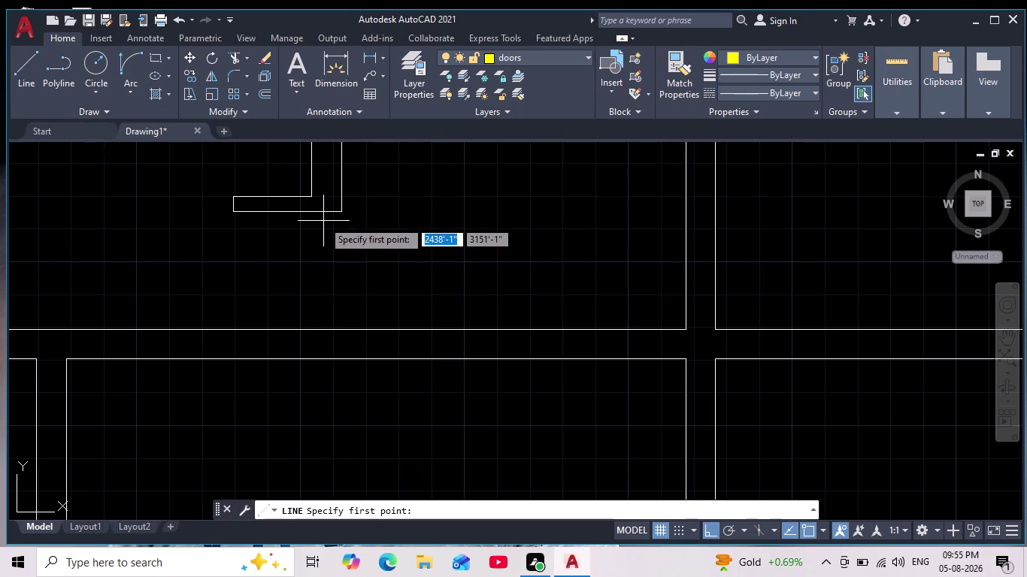
click(320, 331)
key(2)
key(Return)
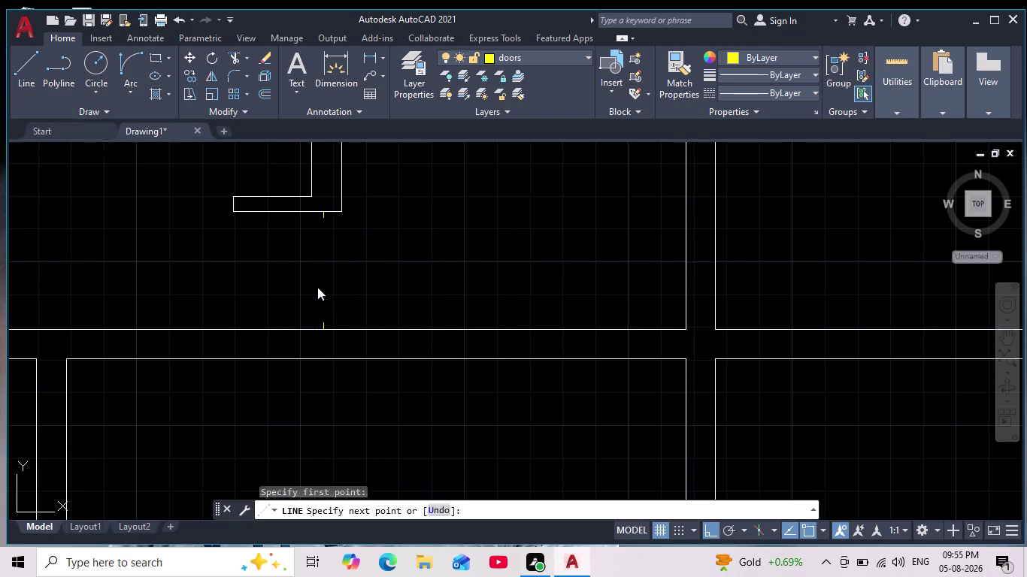
scroll(up, 3)
scroll(down, 3)
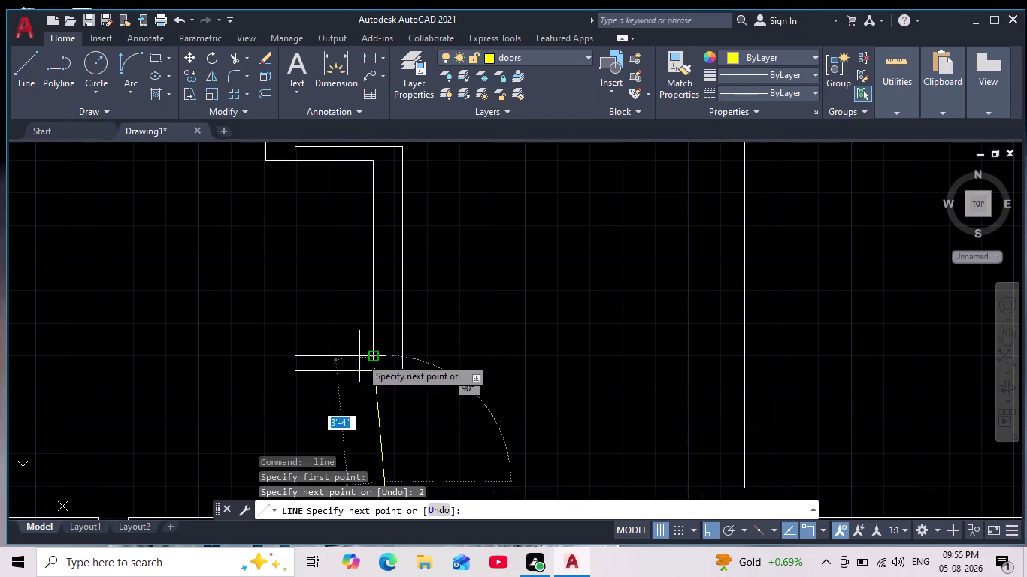
scroll(up, 3)
middle_drag(389, 400, 362, 296)
scroll(up, 3)
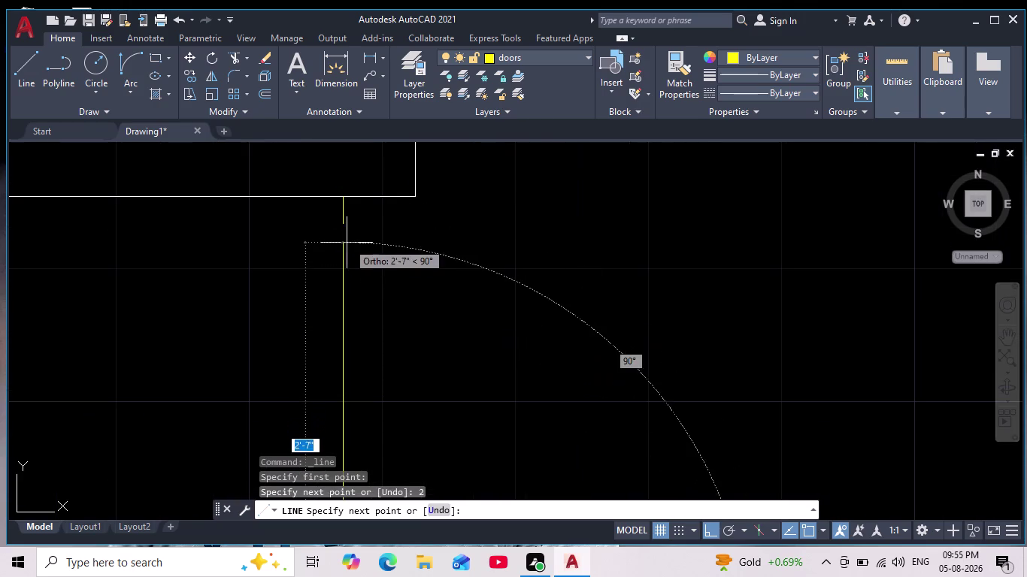
click(339, 225)
key(Escape)
scroll(down, 3)
click(359, 279)
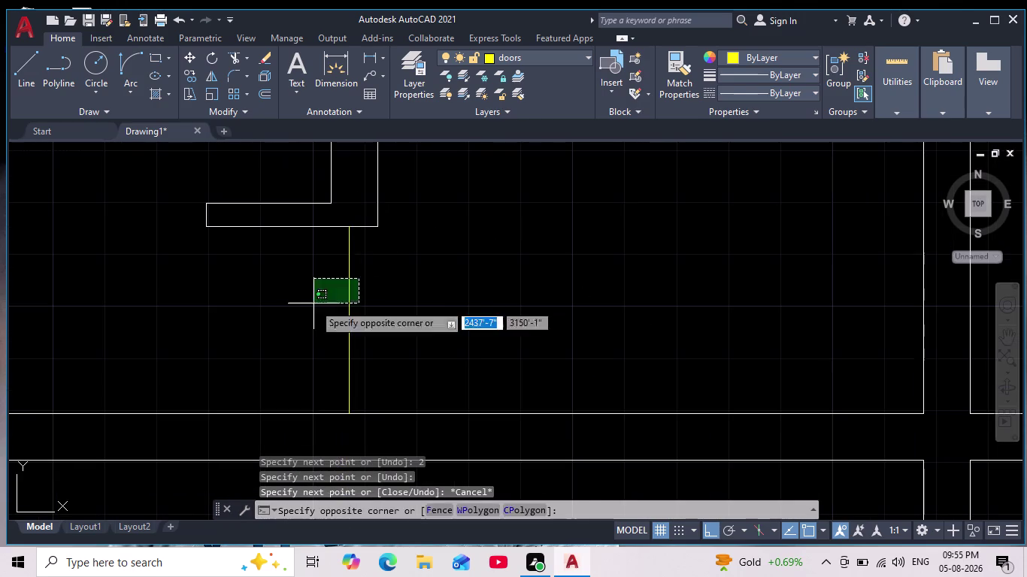
click(314, 304)
Rotate the door leaf line 270° about its bottom end so it lies horizontal.
click(212, 57)
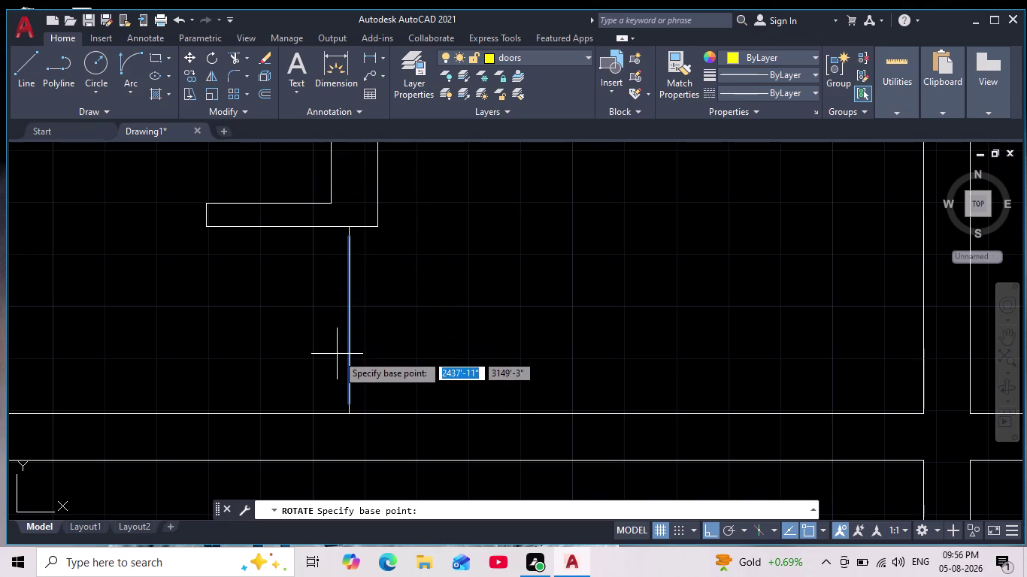
scroll(up, 3)
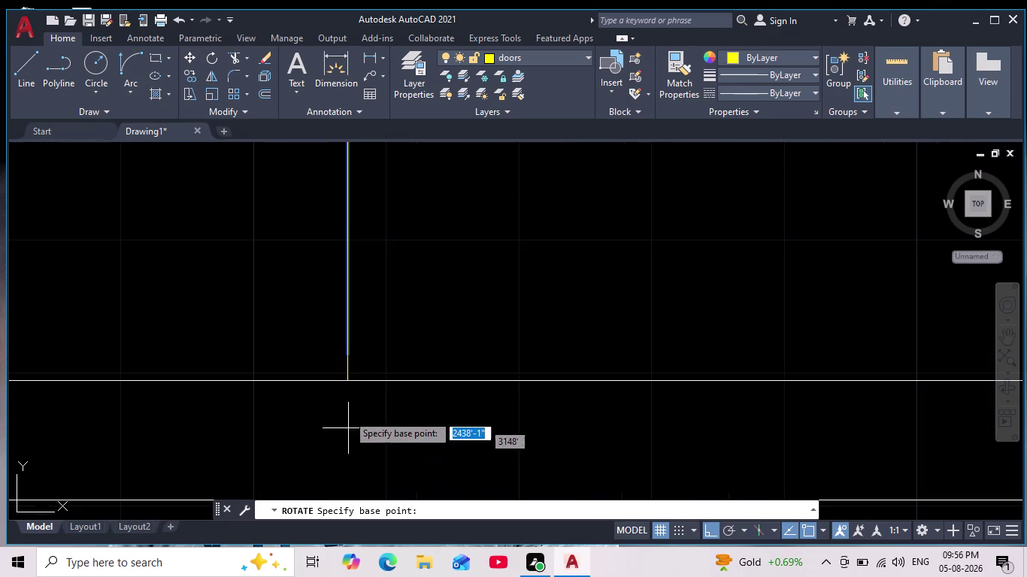
click(343, 355)
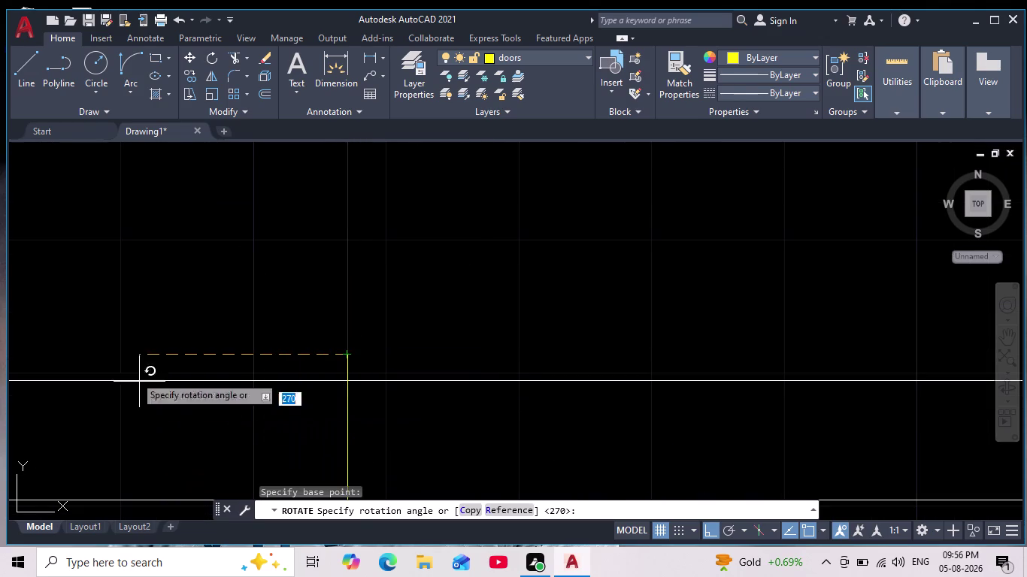
click(306, 185)
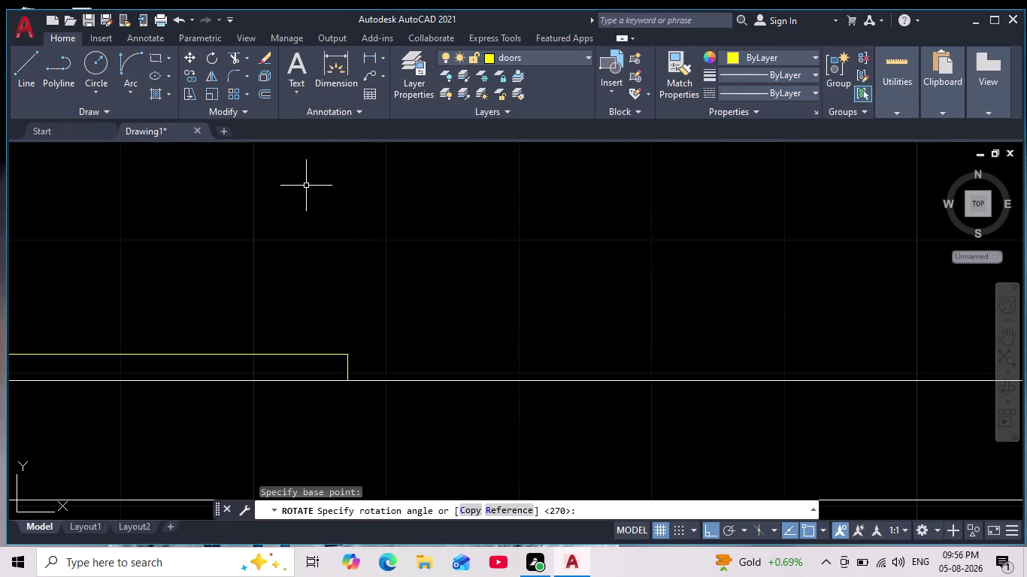
scroll(down, 3)
middle_drag(297, 222, 301, 265)
click(125, 64)
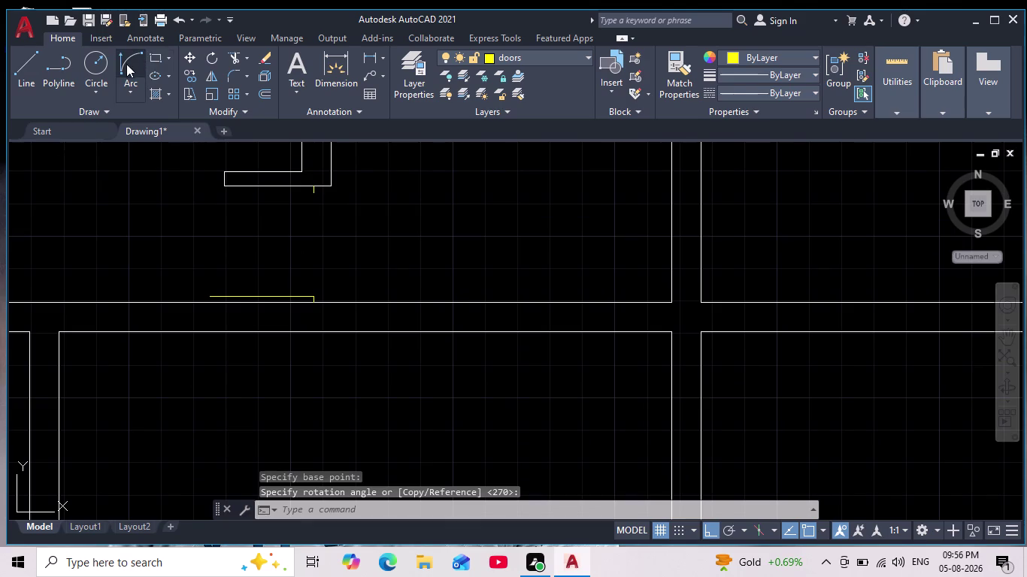
Draw the door's swing arc from the leaf end to the wall, setting its direction.
scroll(up, 3)
drag(199, 281, 225, 279)
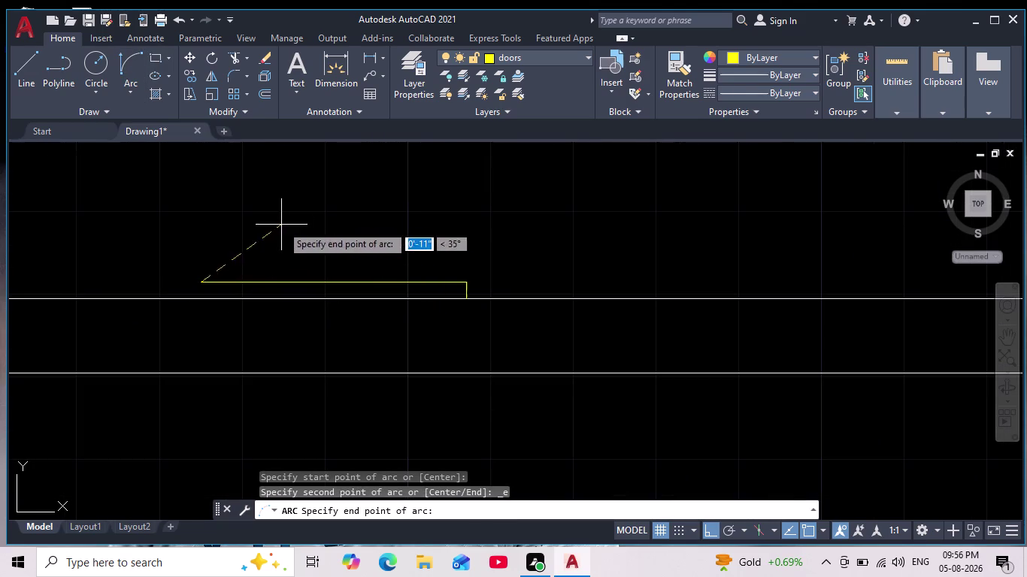
middle_drag(283, 227, 239, 287)
scroll(down, 3)
scroll(up, 3)
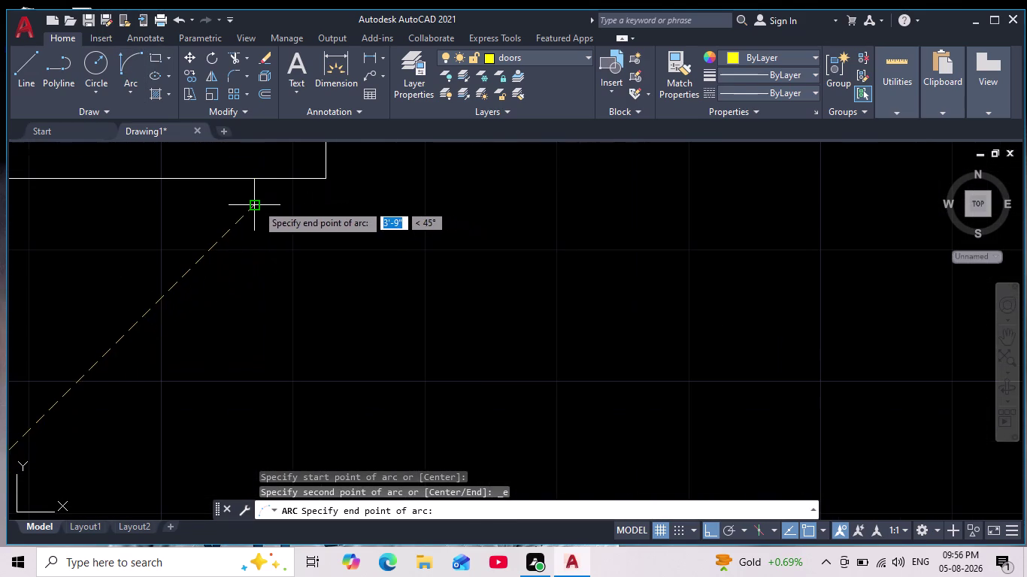
click(255, 204)
middle_drag(184, 221, 432, 159)
scroll(down, 3)
click(184, 194)
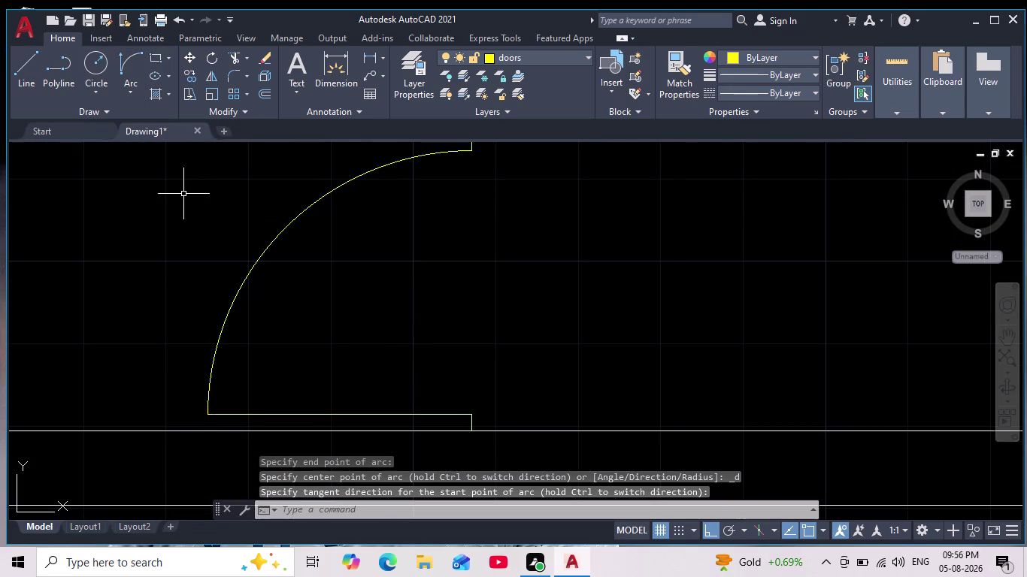
Zoom and pan out to review and recentre the whole floor plan.
scroll(down, 3)
scroll(down, 3)
middle_drag(207, 266, 234, 278)
scroll(down, 3)
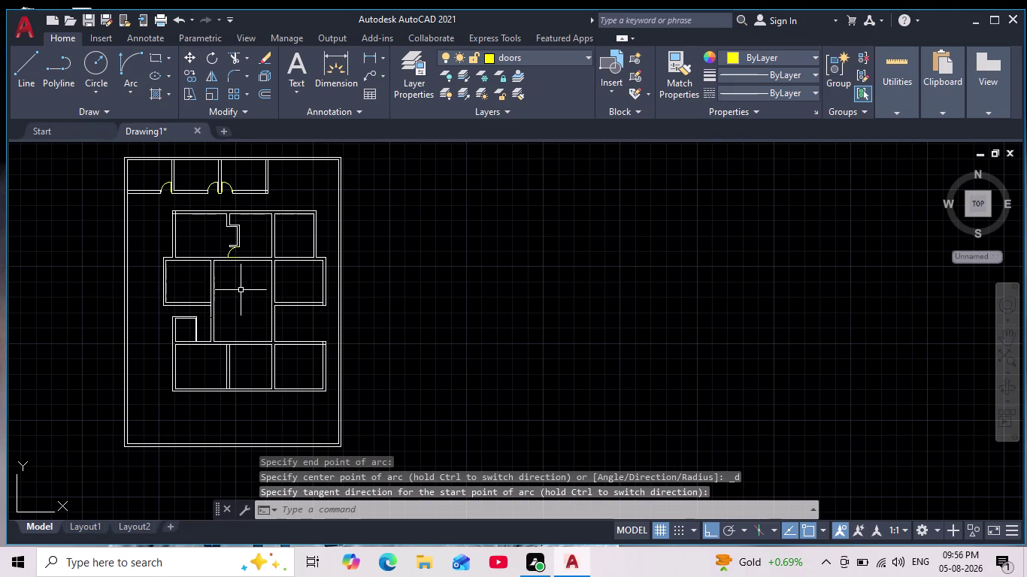
middle_drag(241, 288, 246, 312)
scroll(down, 3)
scroll(up, 3)
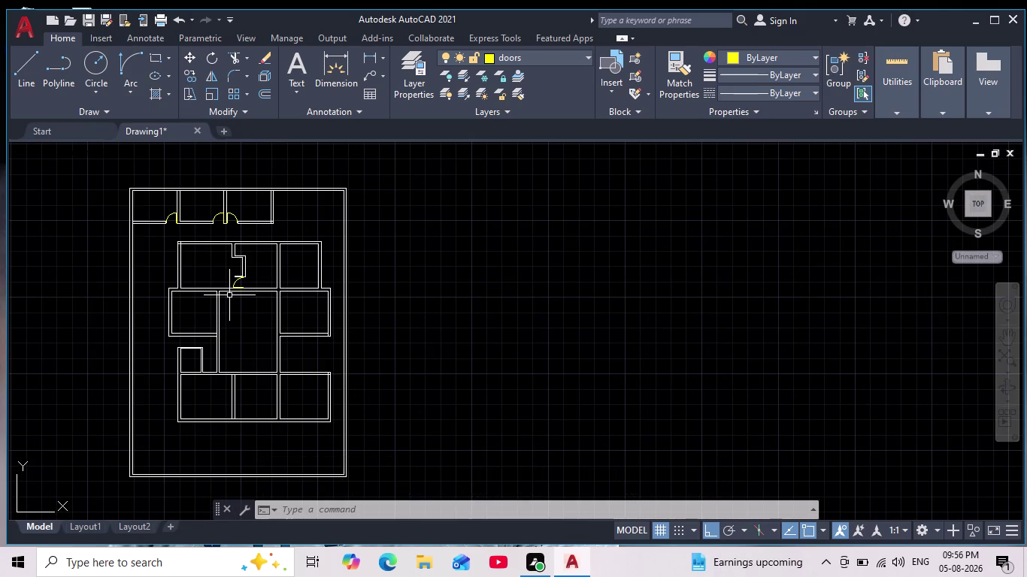
scroll(up, 3)
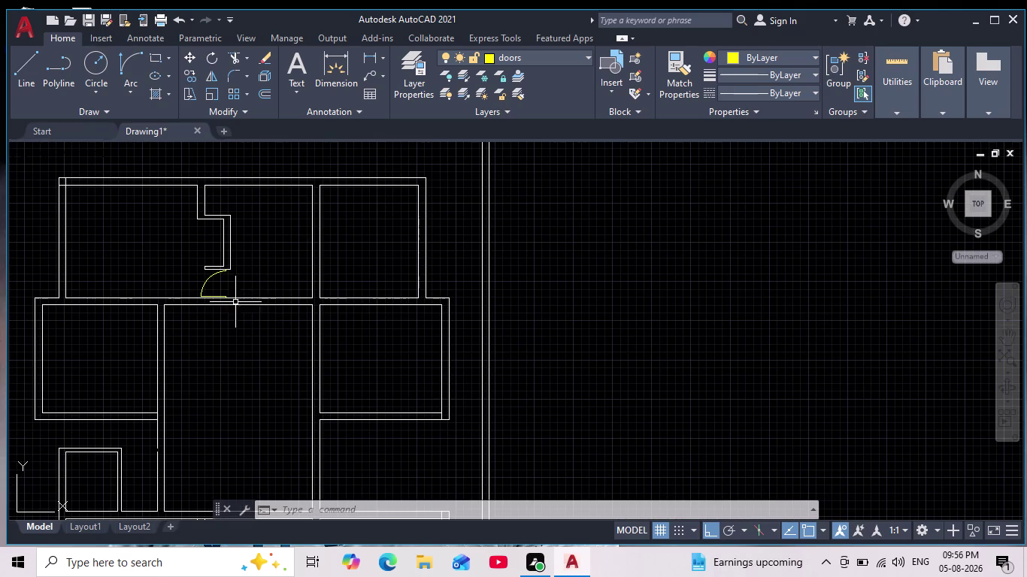
scroll(up, 3)
scroll(down, 3)
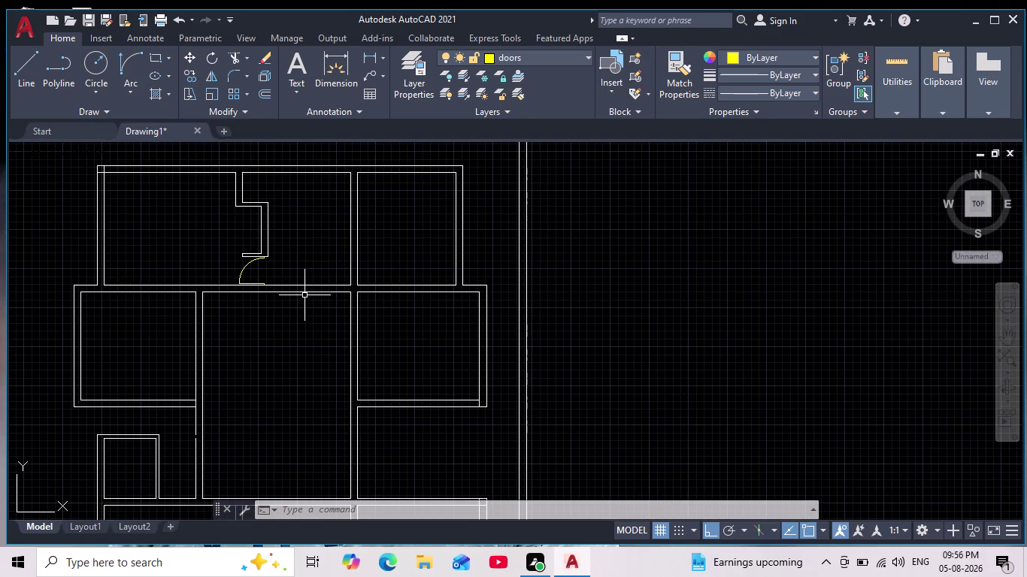
scroll(up, 3)
scroll(up, 3)
Draw a short 5-unit line closing the wall end at the door opening.
click(30, 69)
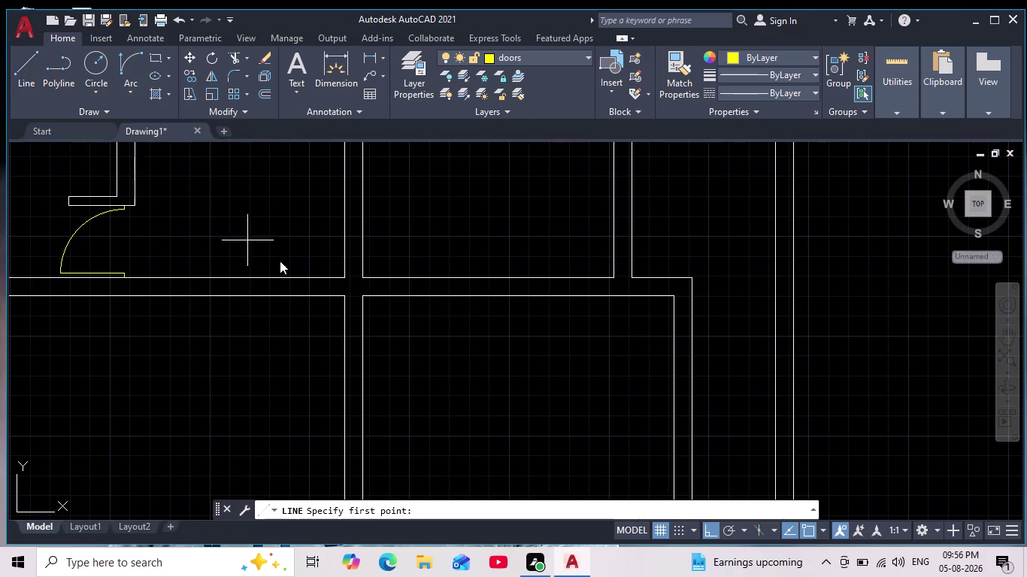
scroll(up, 3)
drag(302, 244, 309, 245)
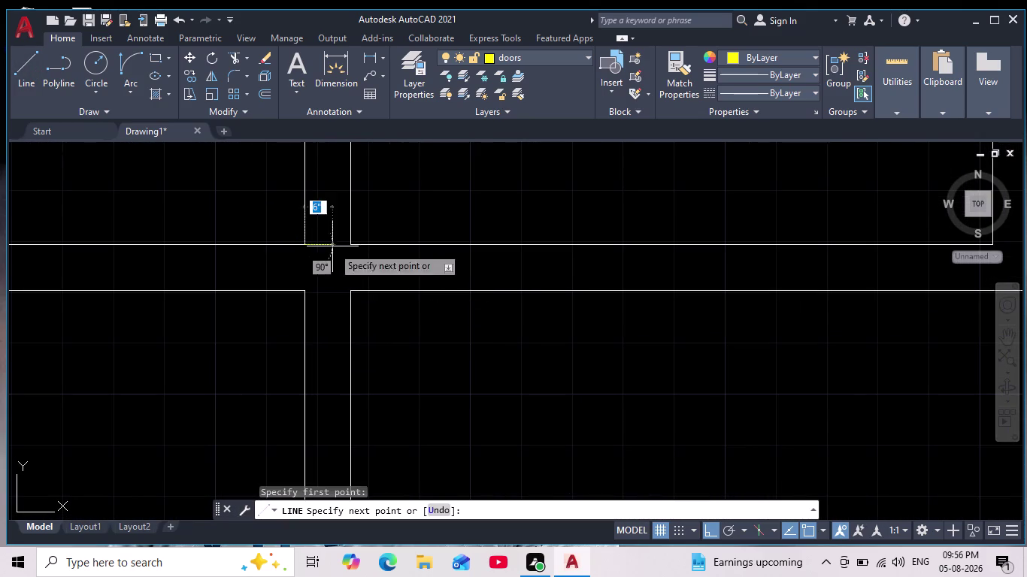
click(347, 246)
key(space)
scroll(down, 3)
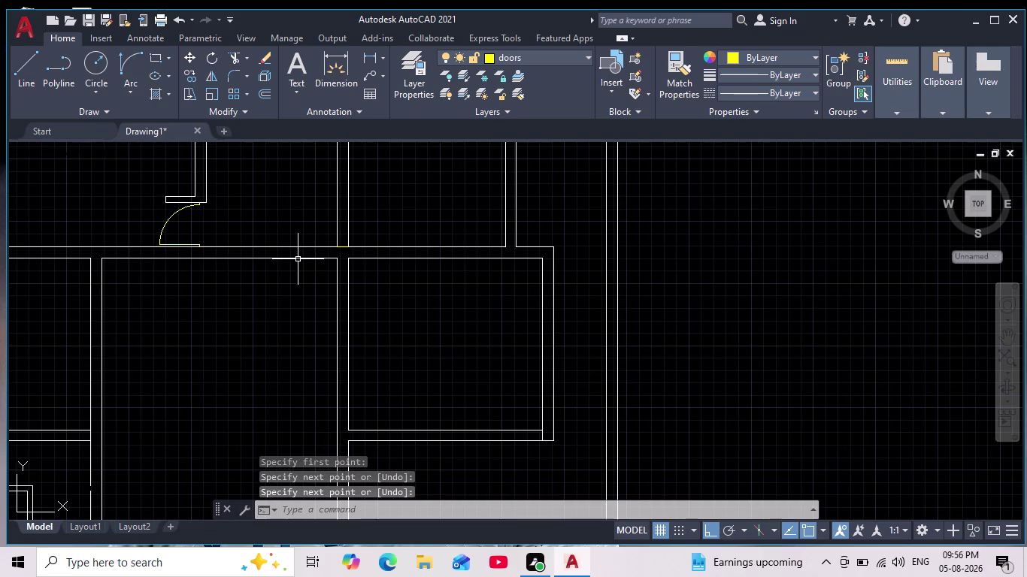
scroll(up, 3)
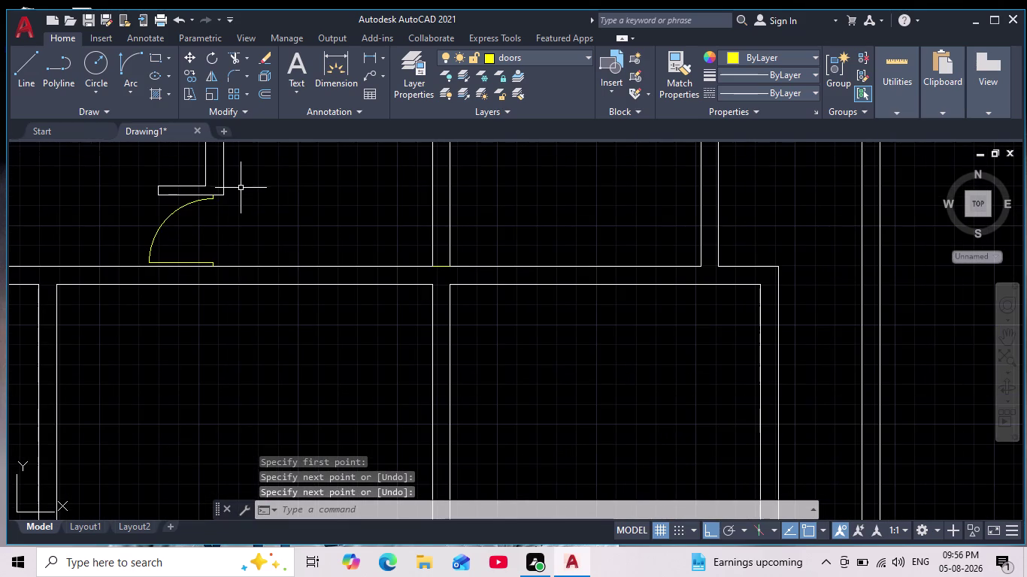
scroll(down, 3)
middle_drag(177, 199, 198, 207)
Window-select the door arc and leaf lines, then deselect the stray wall line.
click(160, 177)
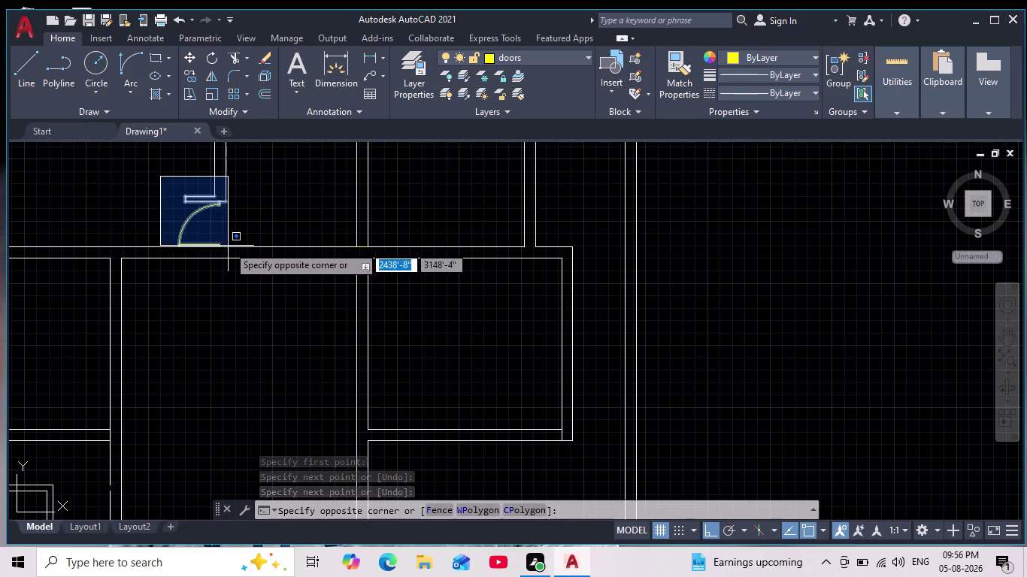
click(239, 253)
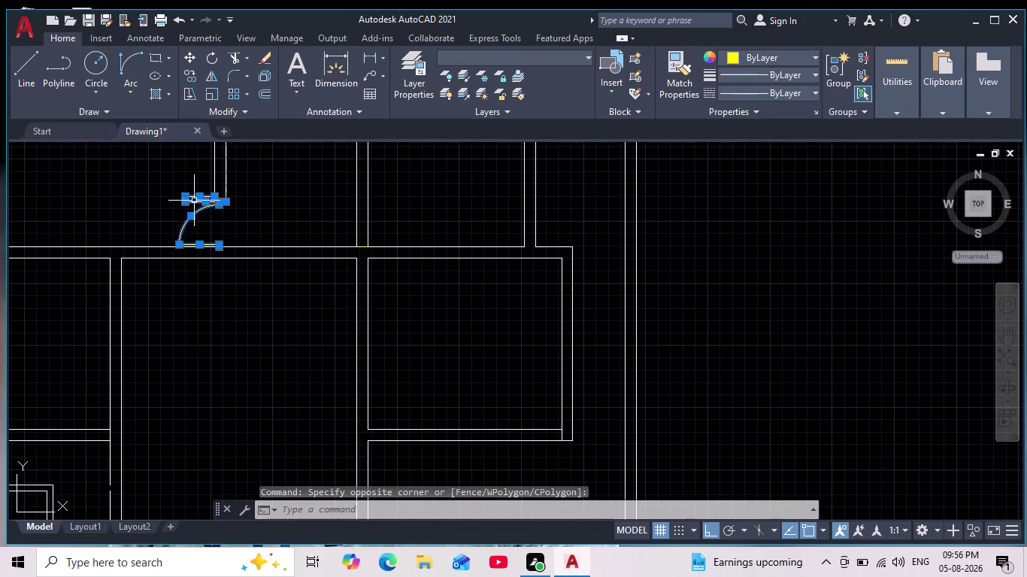
scroll(up, 3)
drag(183, 228, 174, 223)
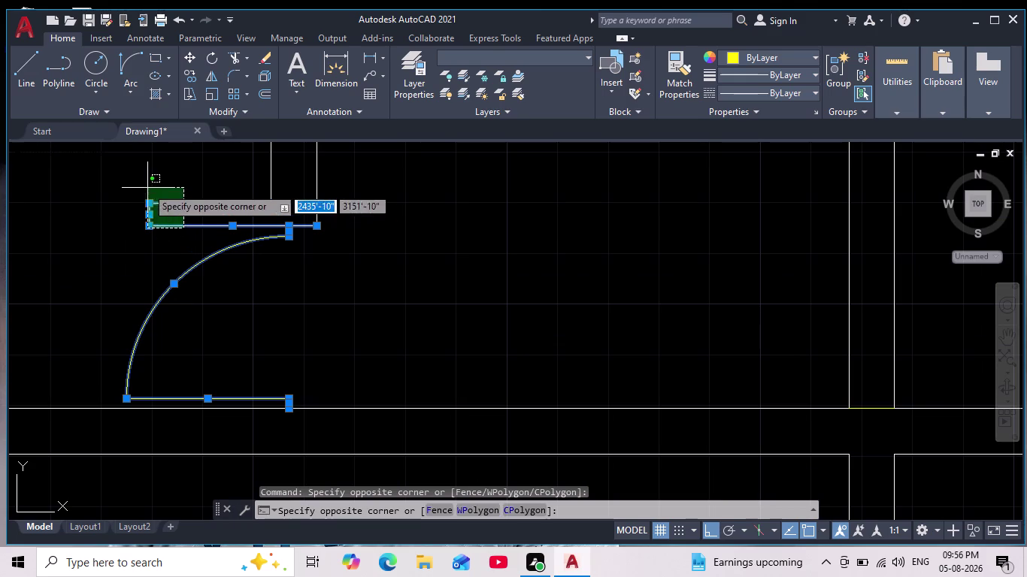
click(122, 180)
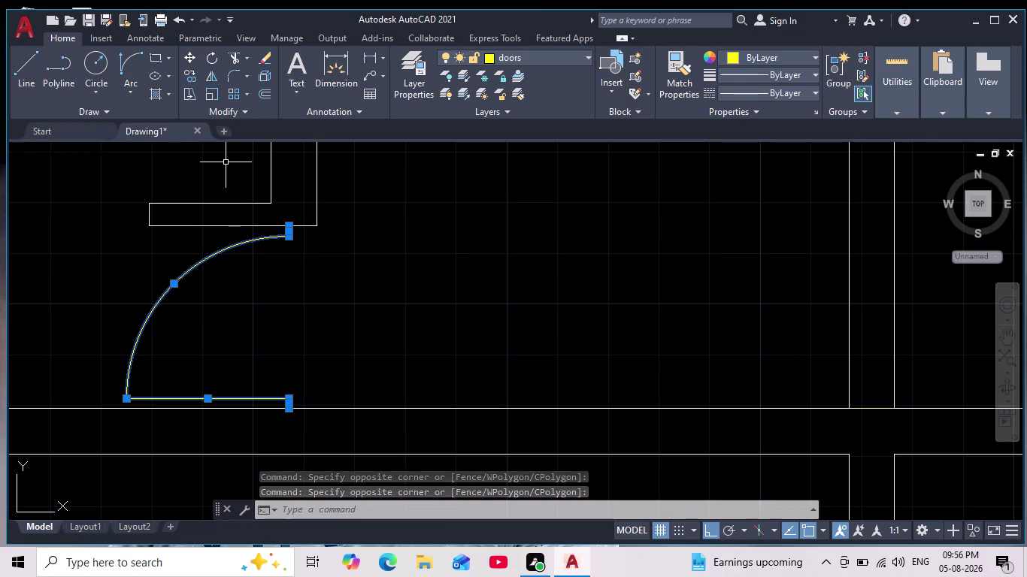
scroll(down, 3)
middle_drag(258, 240, 266, 258)
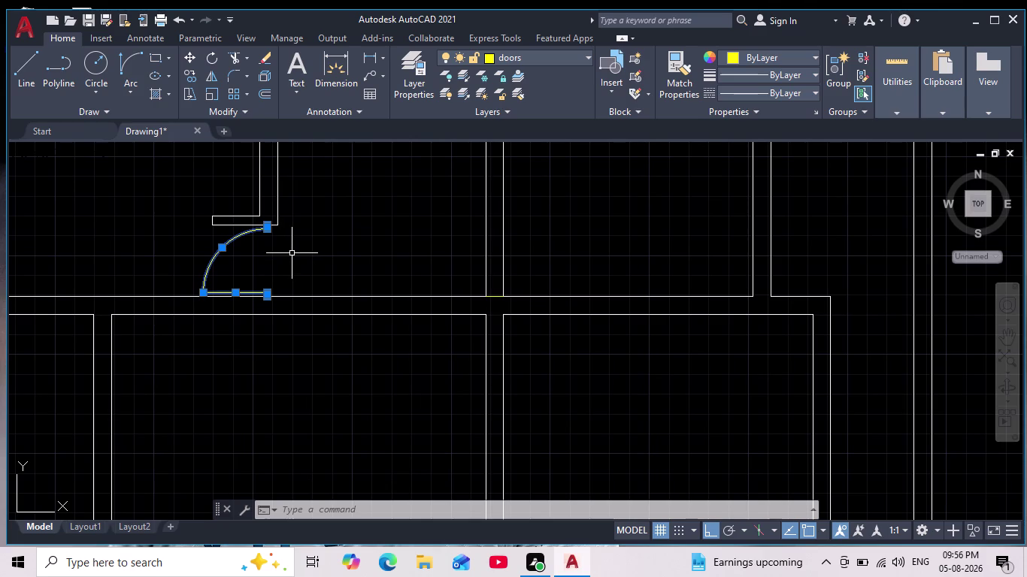
click(210, 74)
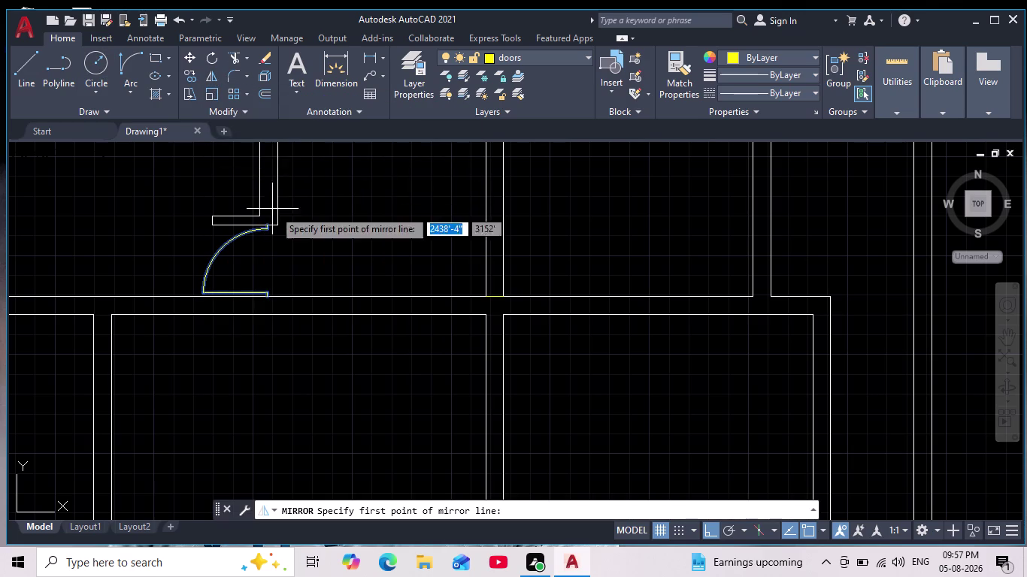
Mirror the door swing across a vertical line through the opening, keeping the original.
click(307, 211)
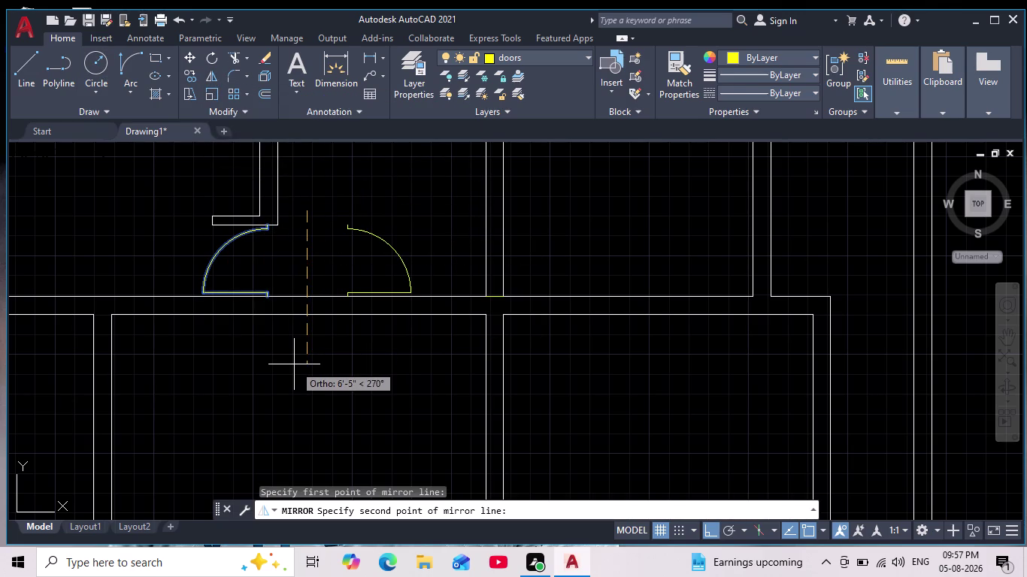
click(295, 365)
key(Return)
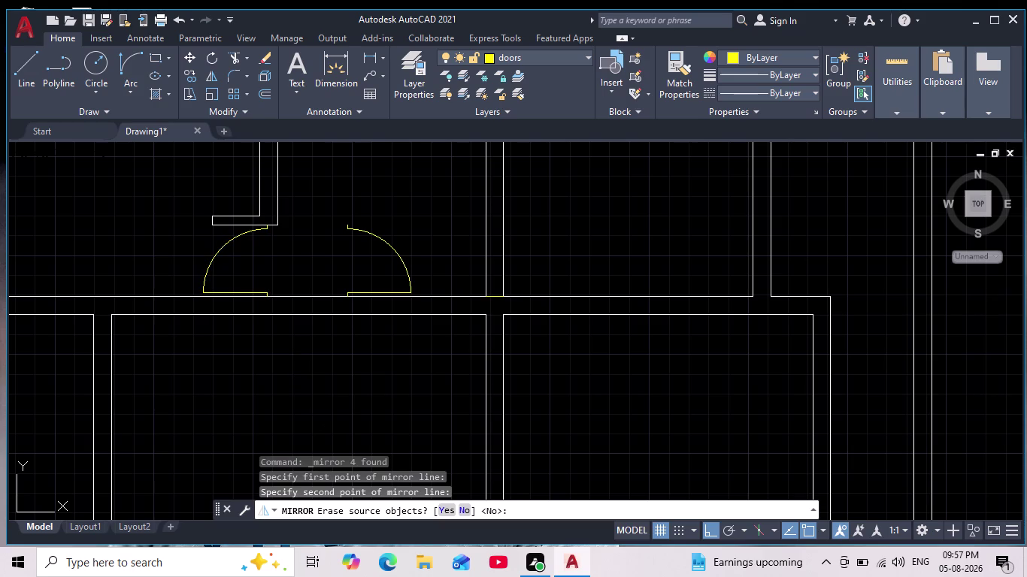
key(Escape)
key(Escape)
key(Escape)
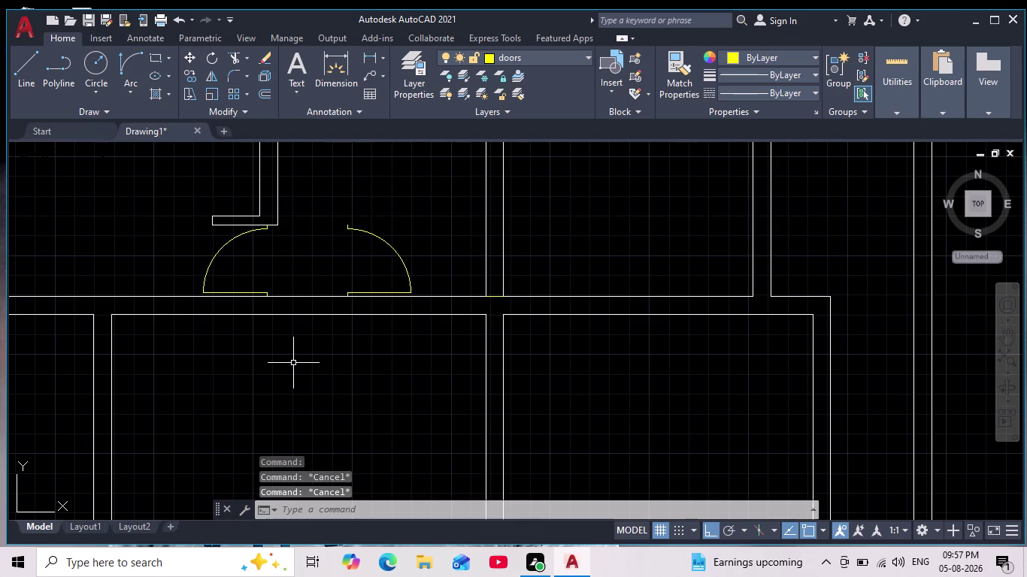
right_drag(196, 434, 0, 576)
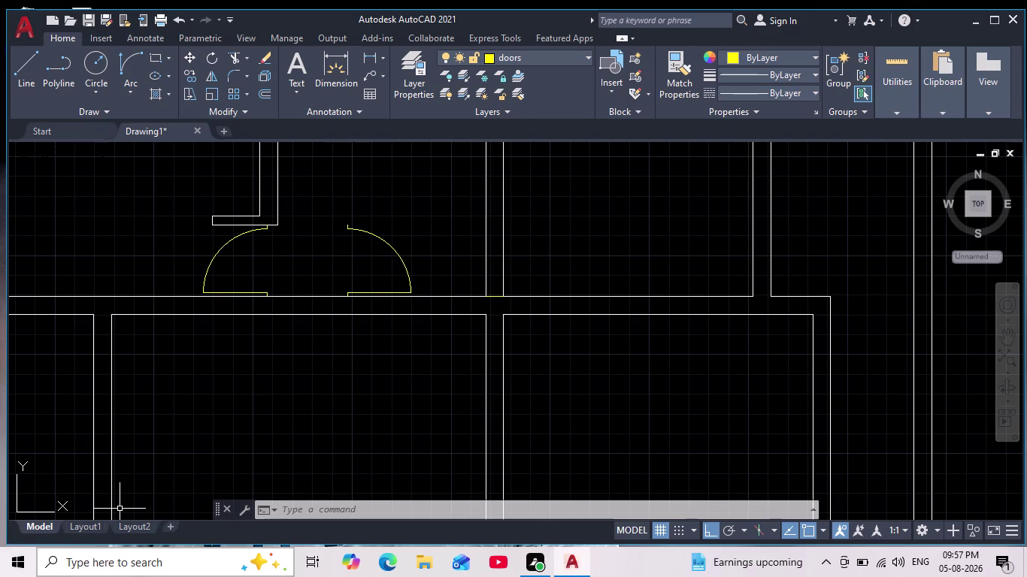
key(Escape)
key(Escape)
key(Escape)
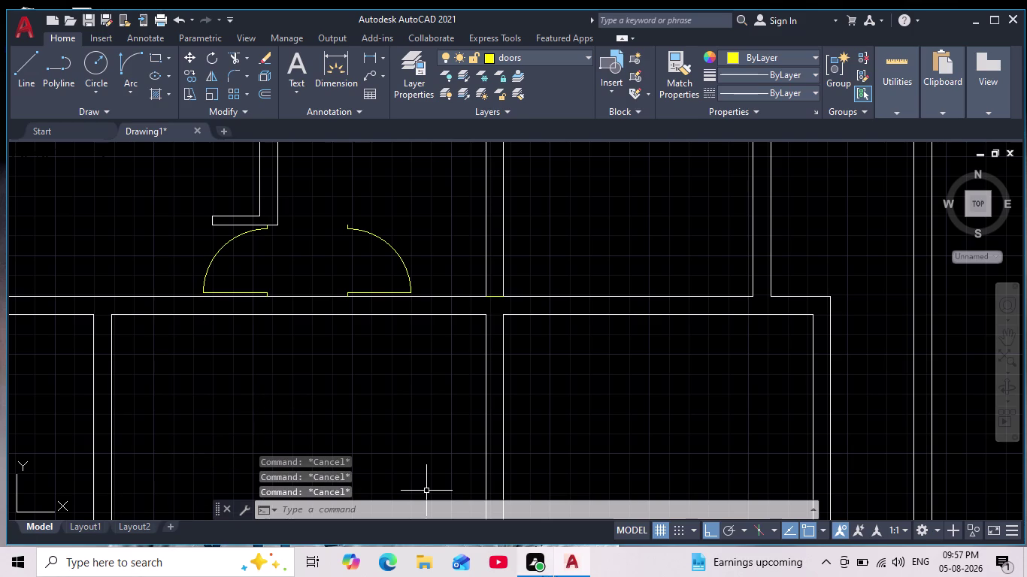